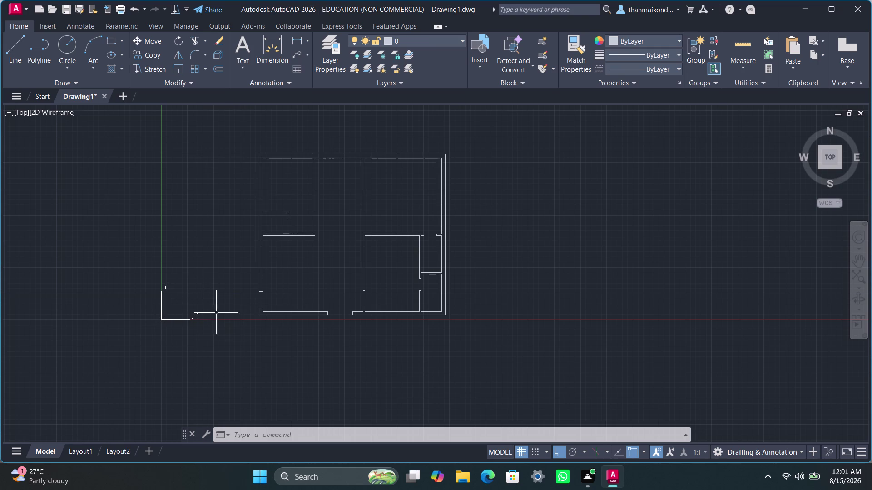
Draw a three-sided, 4'-wide step outline hanging below the left bottom wall.
scroll(up, 3)
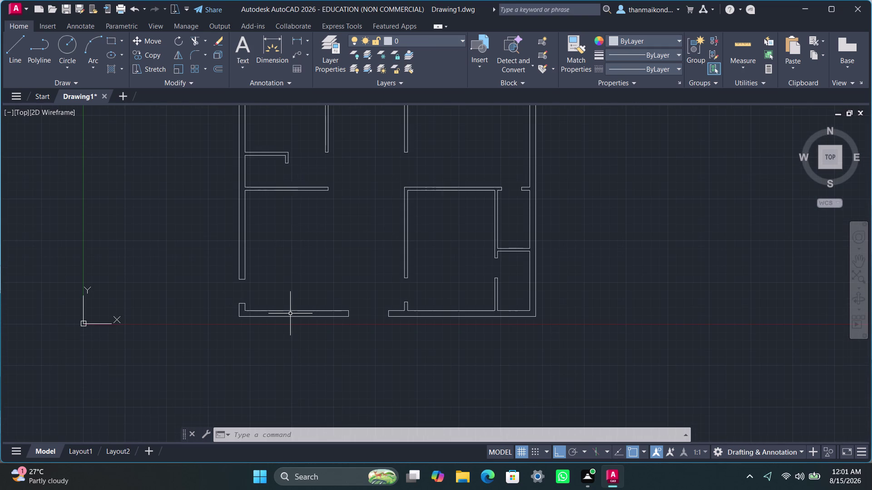
key(l)
key(i)
text(ne)
key(Return)
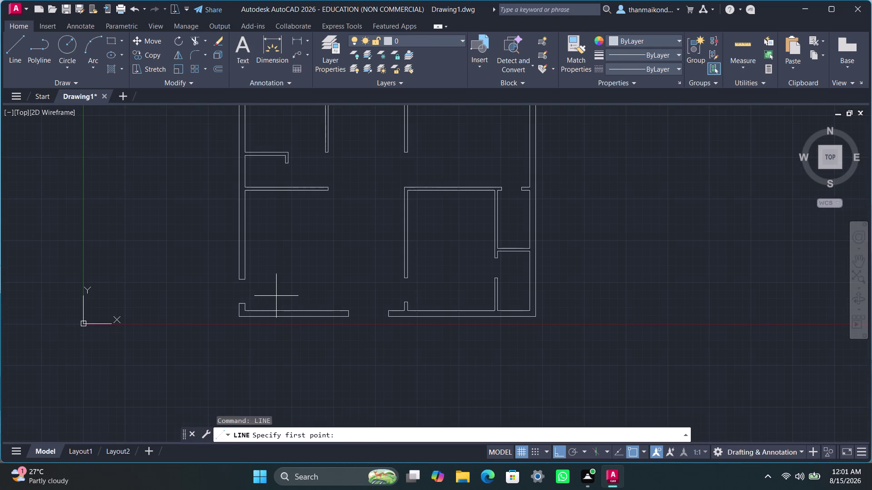
click(283, 298)
click(282, 337)
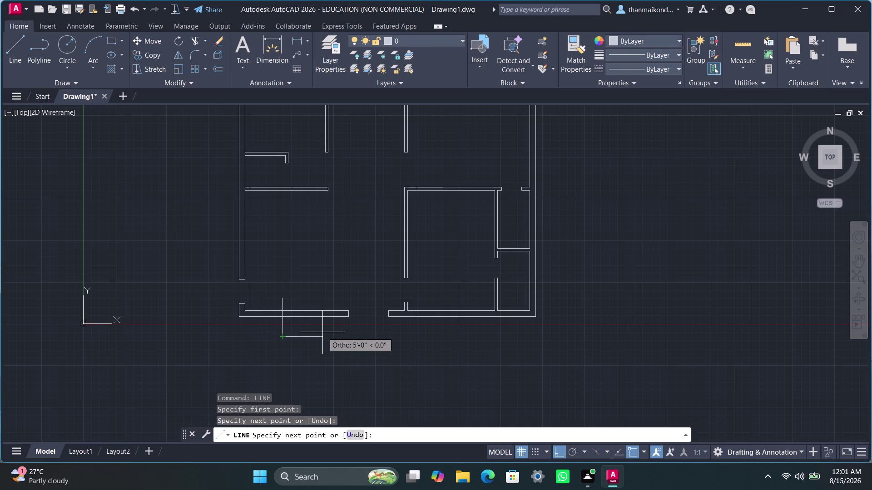
text(4')
key(Return)
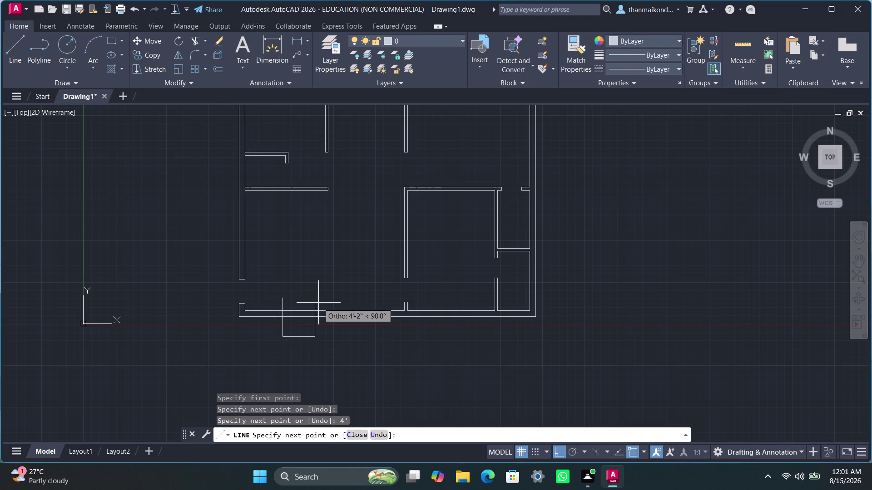
click(317, 297)
key(space)
key(space)
key(space)
key(space)
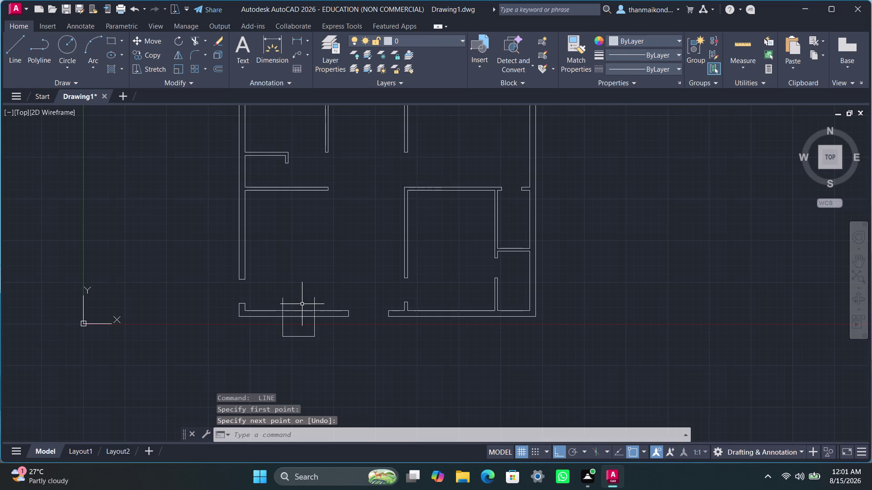
Draw a matching 4'-wide three-sided step outline below the right bottom wall.
scroll(up, 3)
scroll(up, 3)
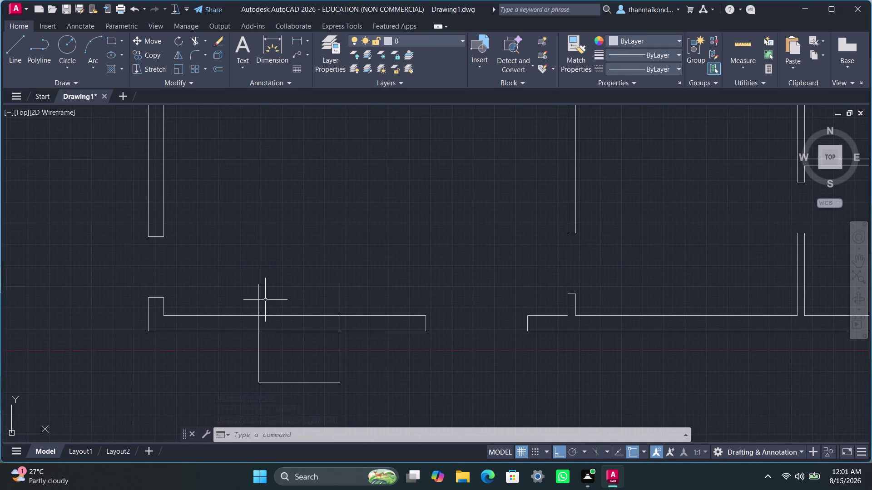
scroll(down, 3)
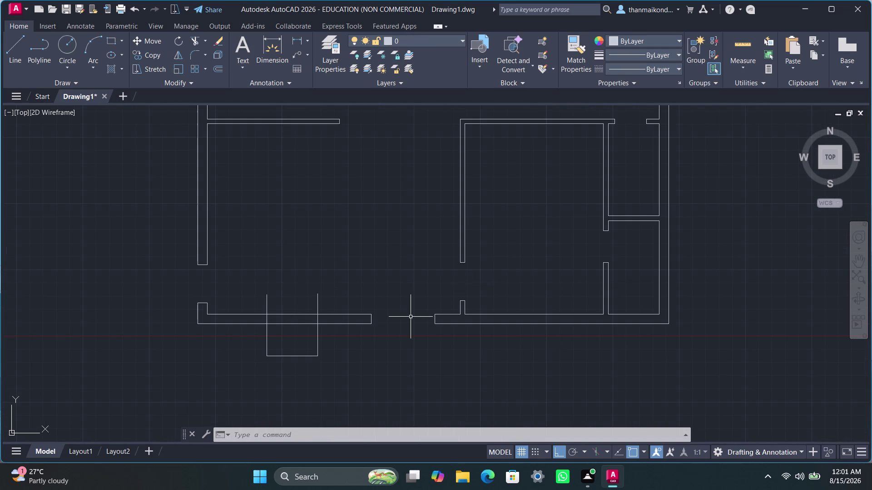
scroll(down, 3)
middle_drag(371, 323, 283, 321)
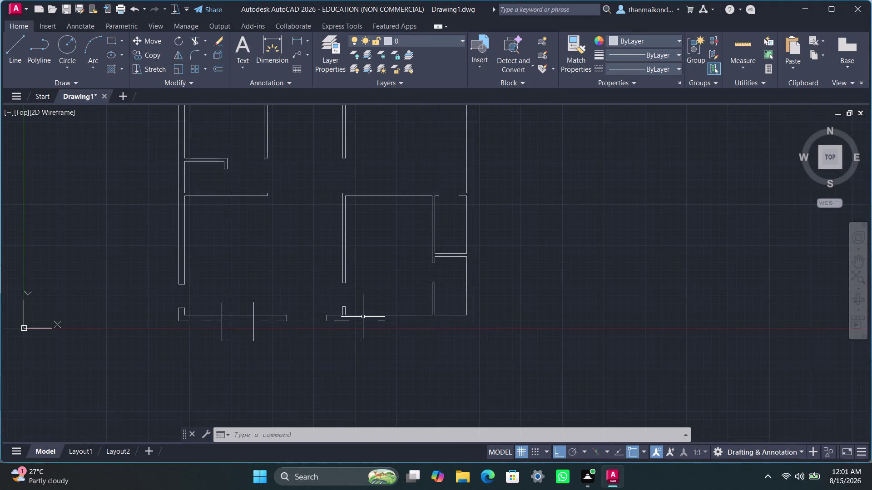
key(l)
key(i)
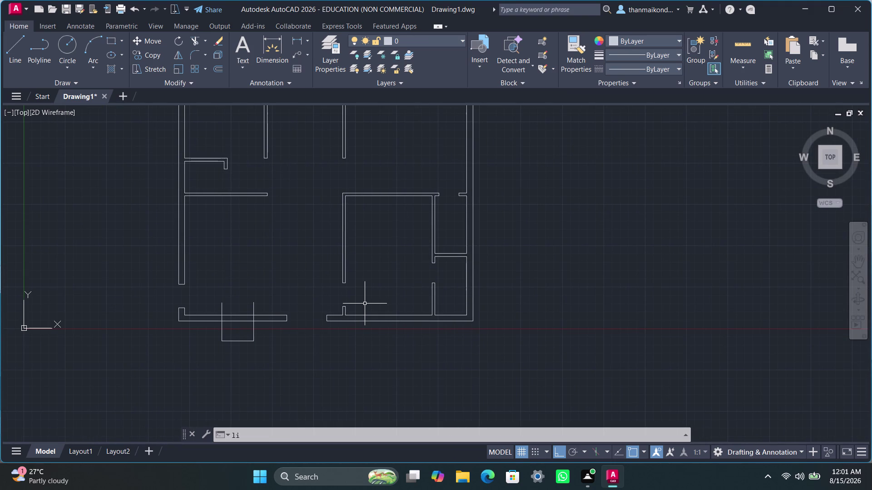
text(ne)
key(Return)
click(365, 304)
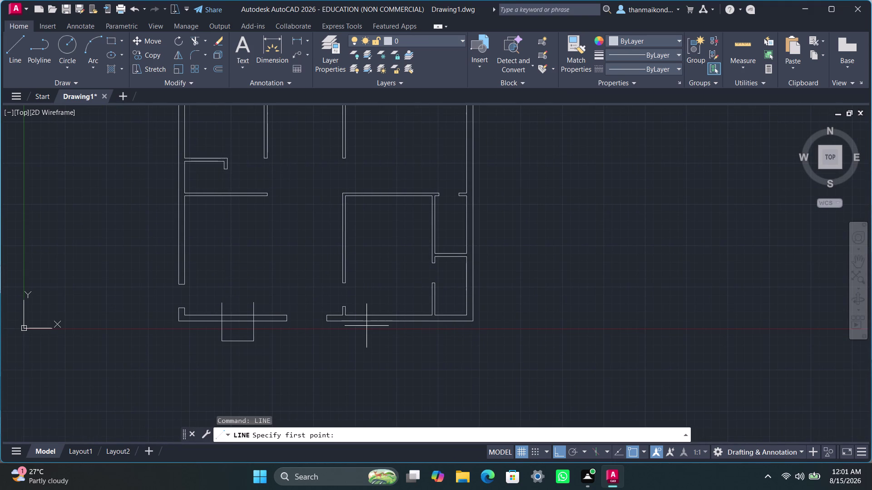
drag(365, 302, 365, 307)
click(366, 335)
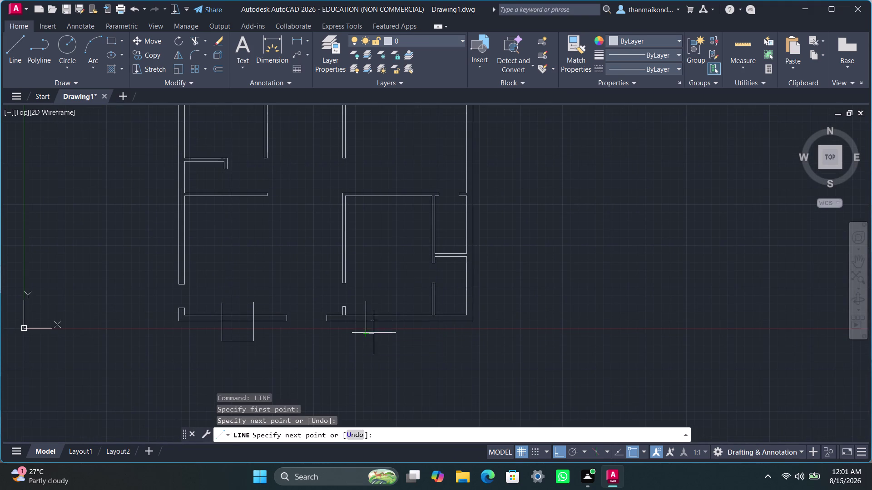
text(4')
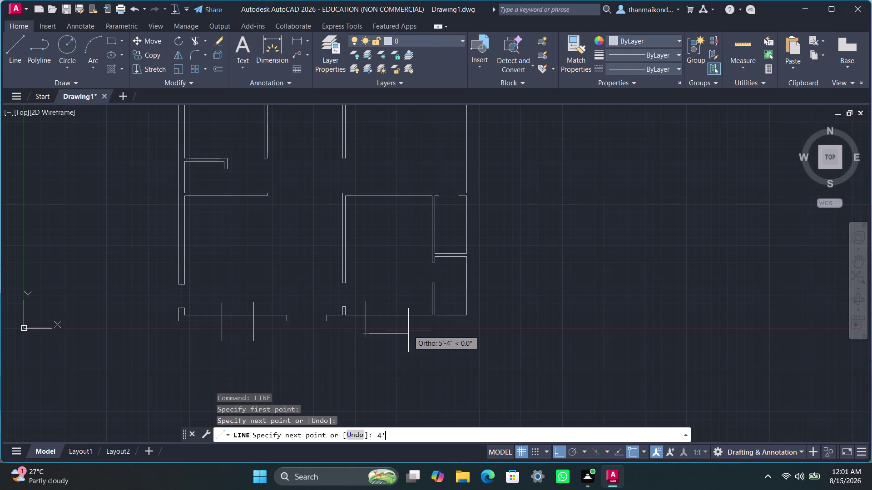
key(Return)
click(400, 306)
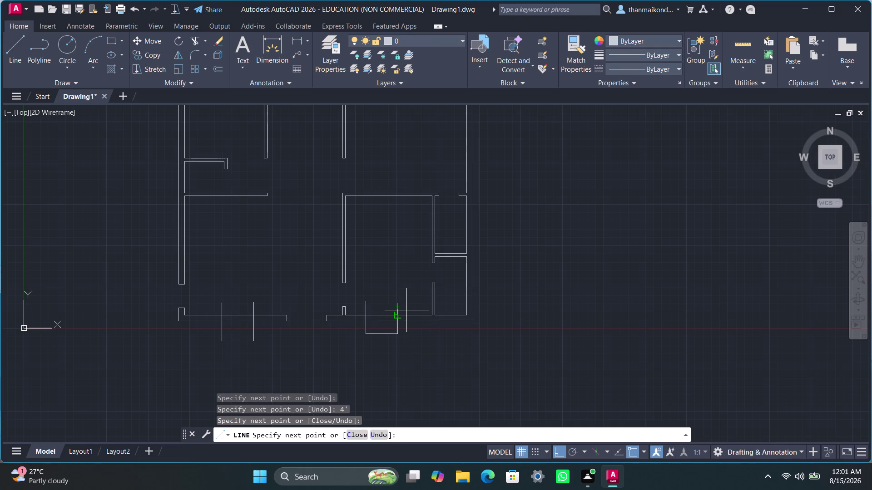
key(Escape)
scroll(down, 3)
middle_drag(412, 356, 343, 366)
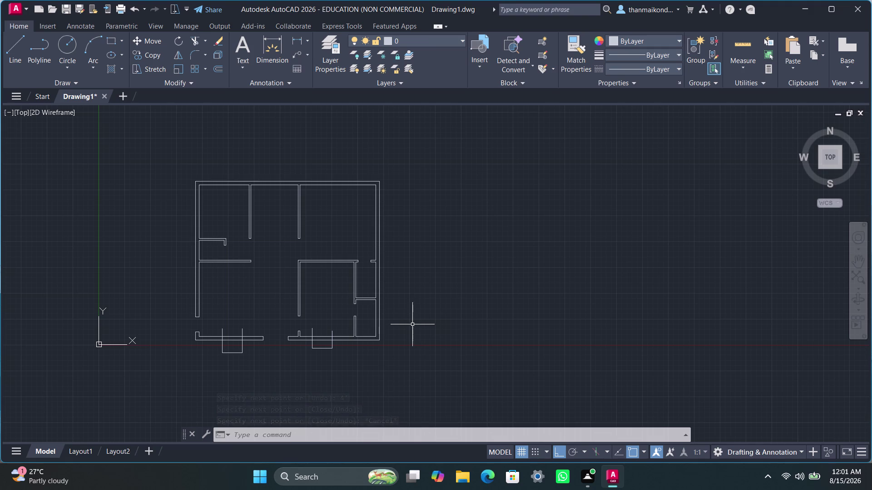
Draw a 3' window outline projecting from the right exterior wall.
scroll(up, 3)
scroll(up, 3)
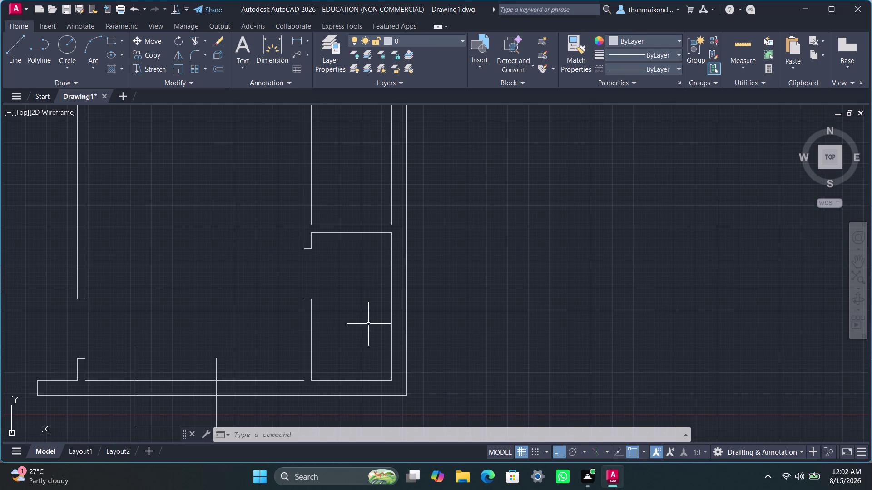
text(li)
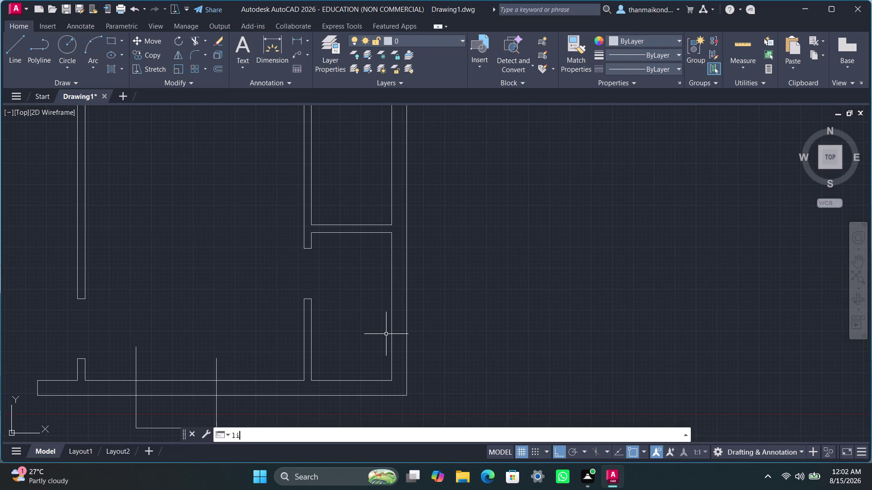
text(ne)
key(Return)
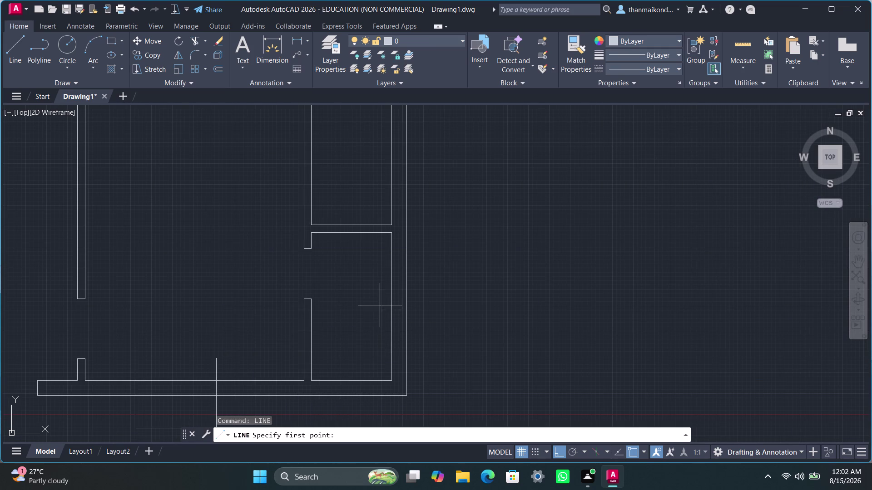
click(385, 321)
click(423, 324)
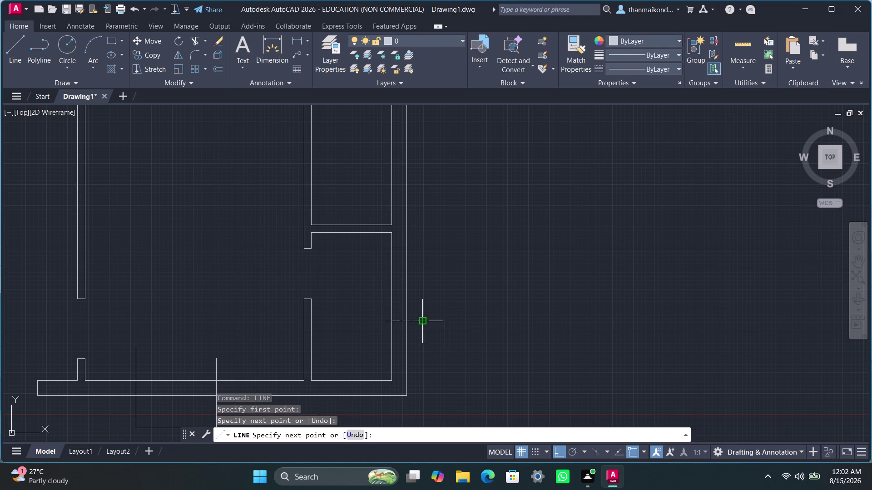
text(3')
key(Return)
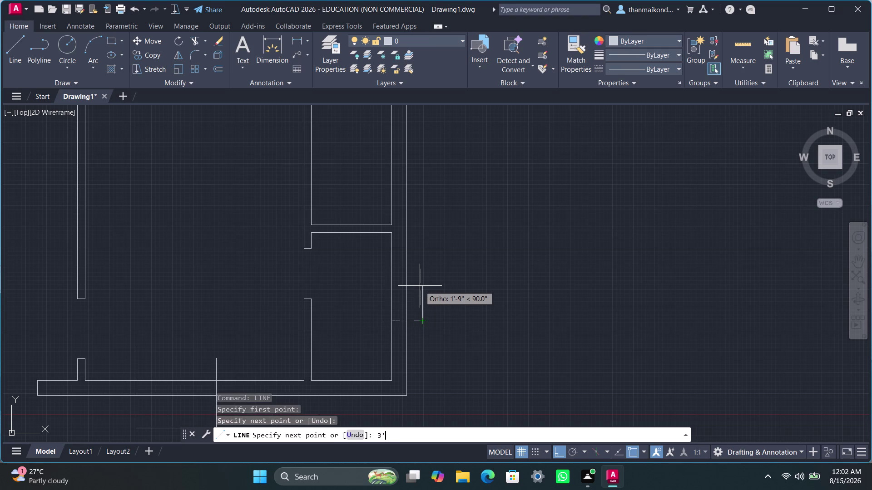
click(379, 275)
key(Escape)
Add a second 3' window outline off the upper right wall.
scroll(down, 3)
middle_drag(411, 260, 417, 274)
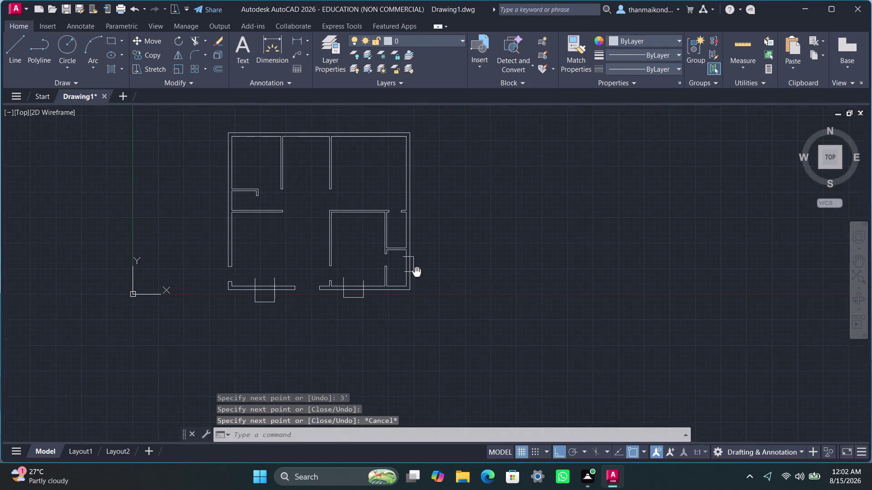
middle_drag(417, 274, 417, 276)
scroll(up, 3)
text(li)
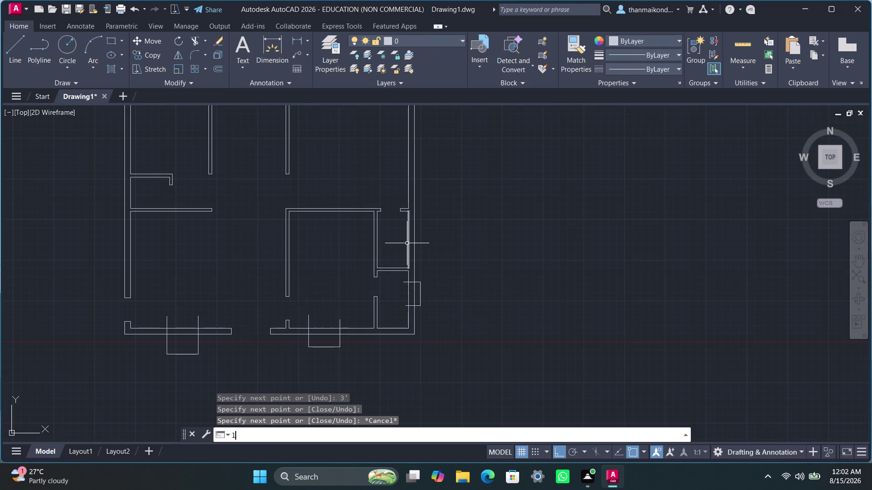
text(ne)
key(Return)
click(403, 250)
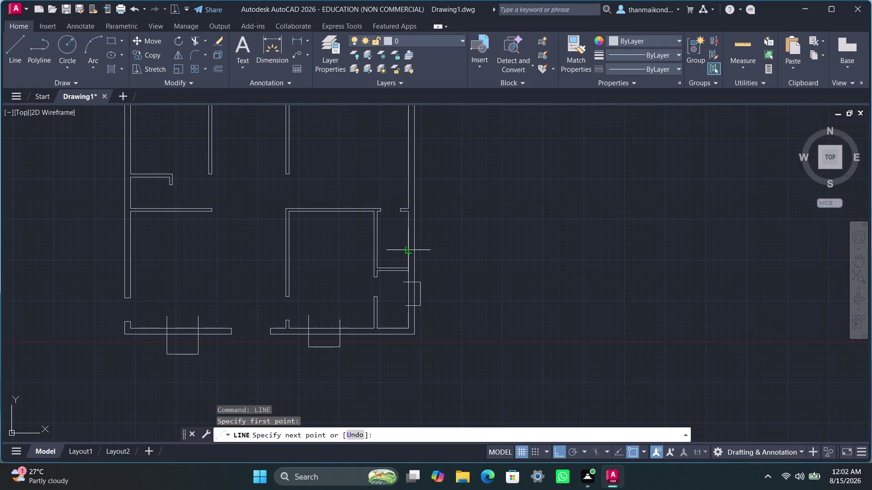
click(429, 251)
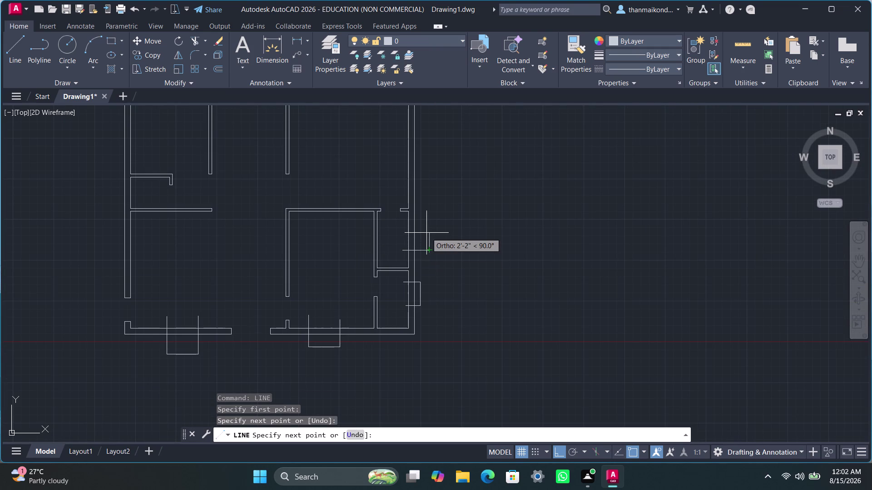
text(3')
key(Return)
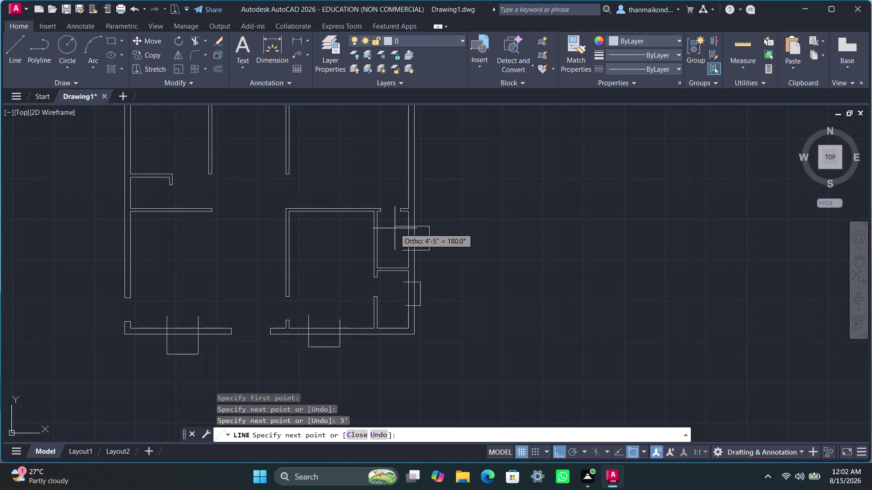
click(394, 229)
key(Escape)
Add a 4' window outline off the outer right wall.
scroll(down, 3)
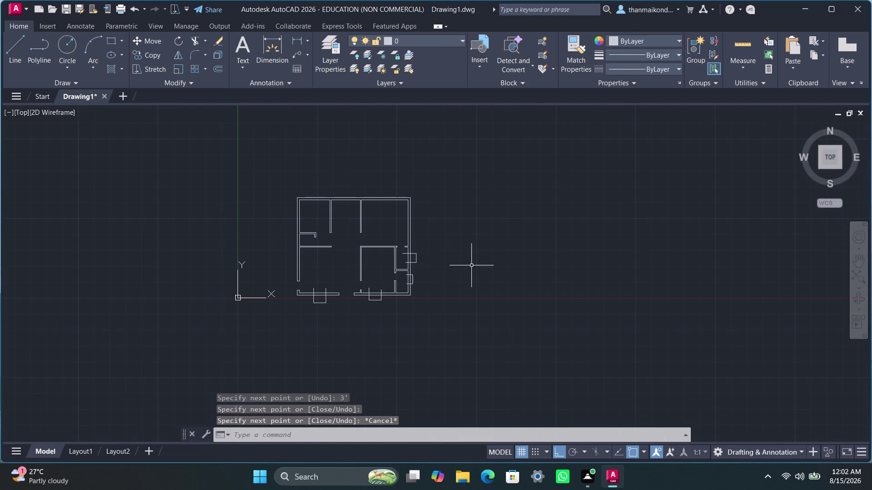
middle_drag(429, 252, 446, 295)
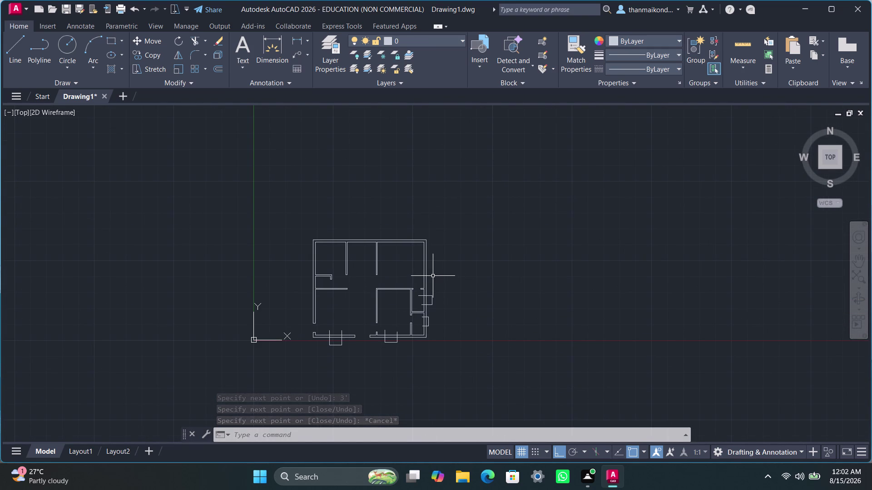
scroll(up, 3)
scroll(up, 3)
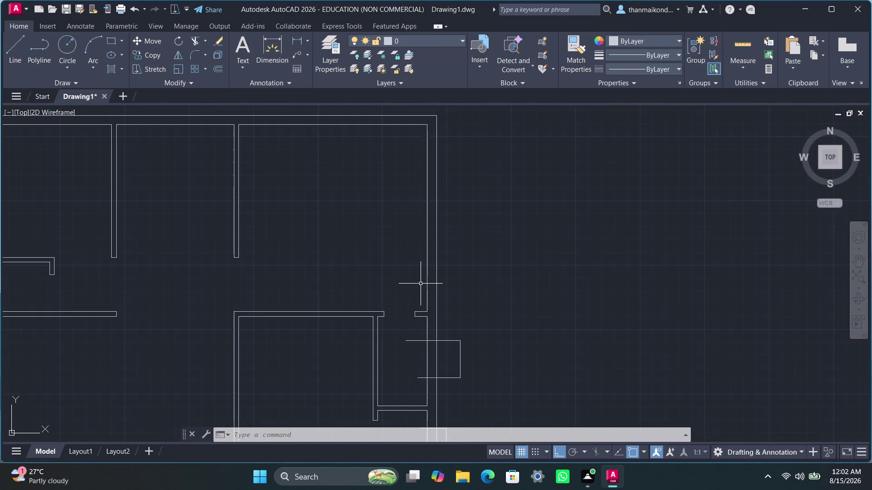
text(li)
text(ne)
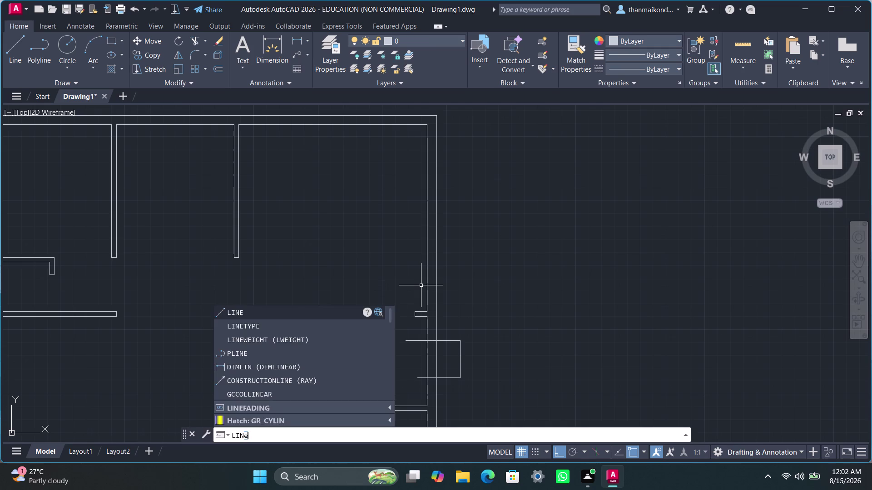
key(Return)
click(411, 277)
click(458, 279)
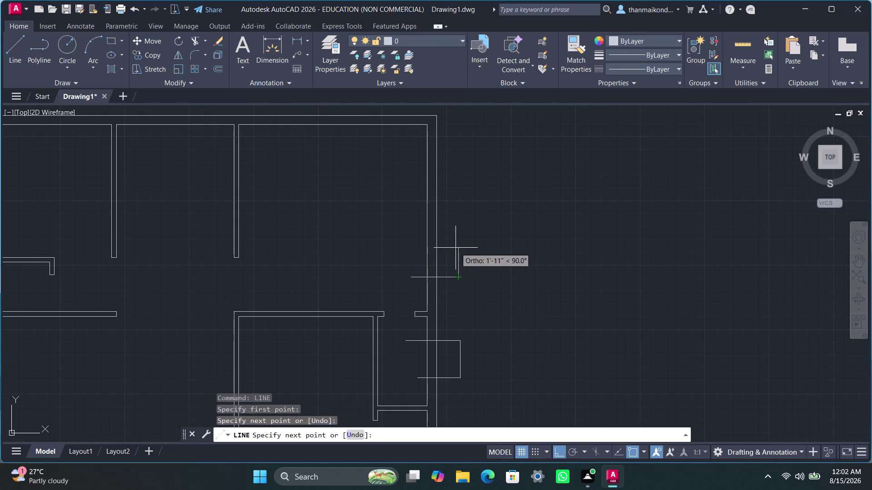
text(4')
key(Return)
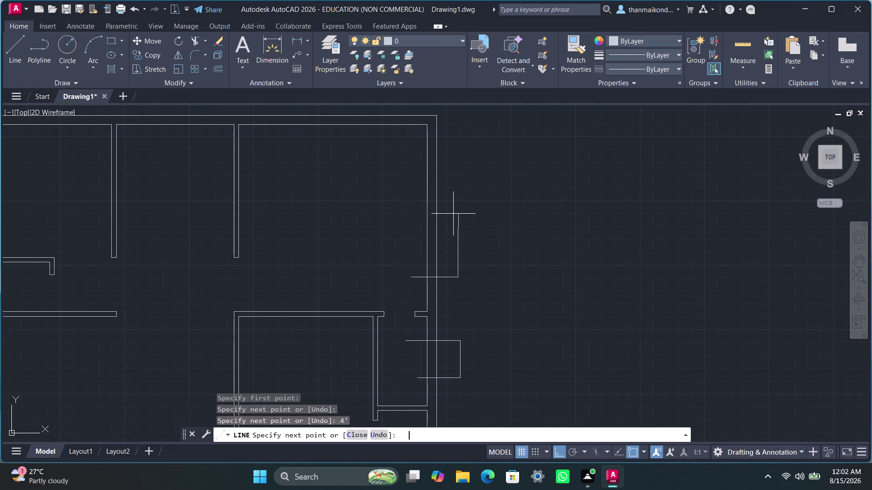
click(388, 222)
key(Escape)
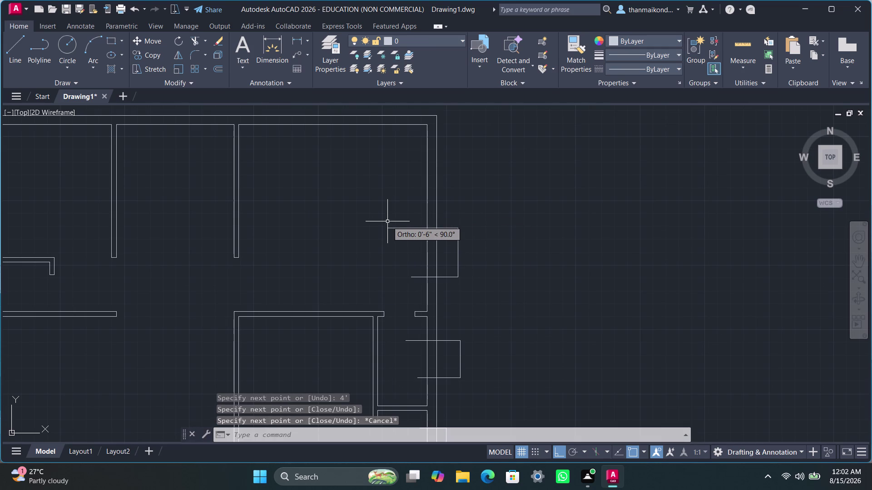
scroll(down, 3)
Draw a 4' window marker outline across the top wall.
key(space)
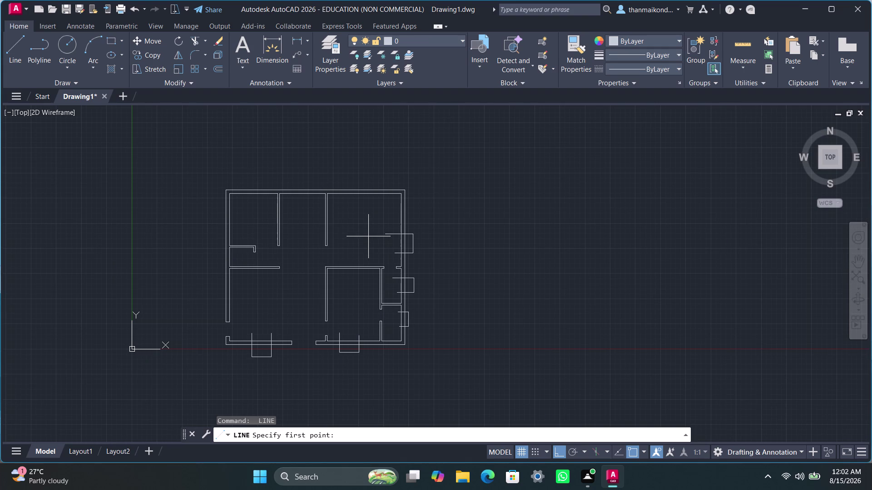
scroll(down, 3)
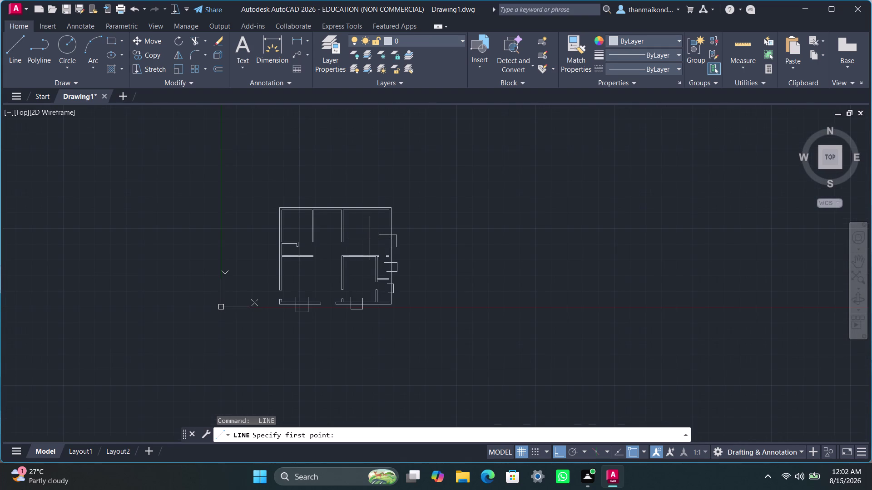
scroll(up, 3)
middle_drag(352, 211, 367, 217)
text(l)
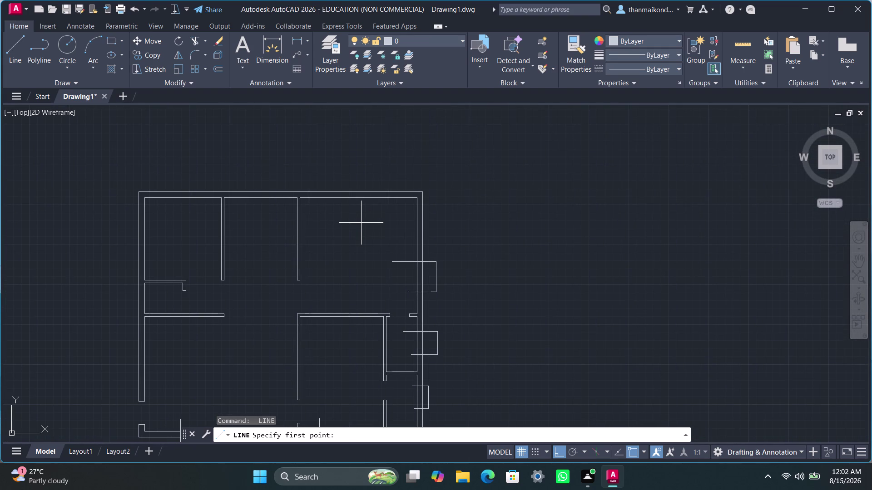
text(ine)
key(Return)
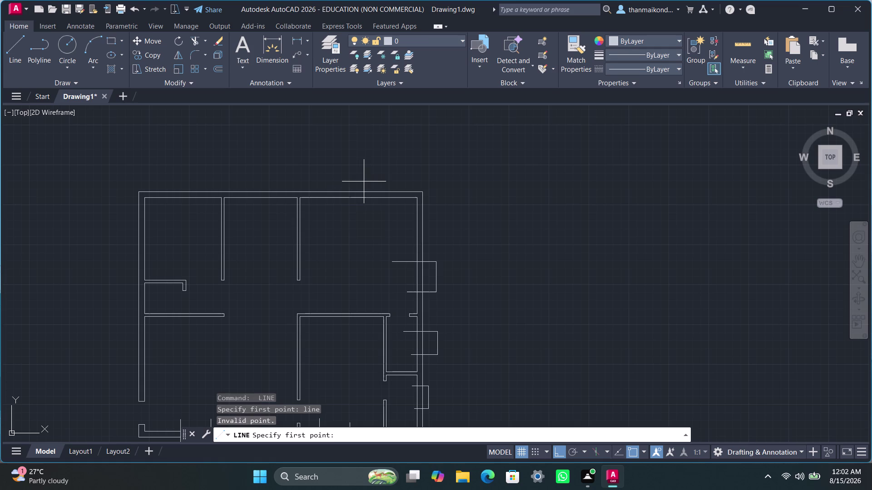
click(364, 181)
click(364, 204)
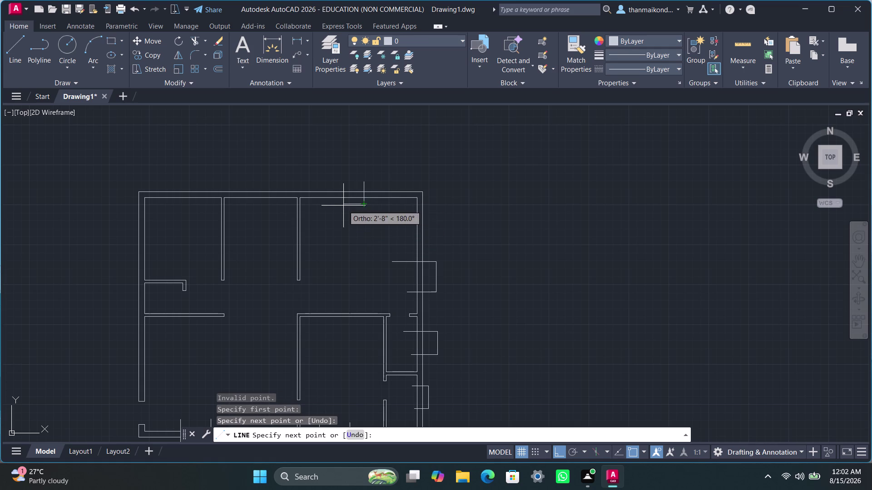
text(4'')
key(BackSpace)
key(Return)
click(325, 183)
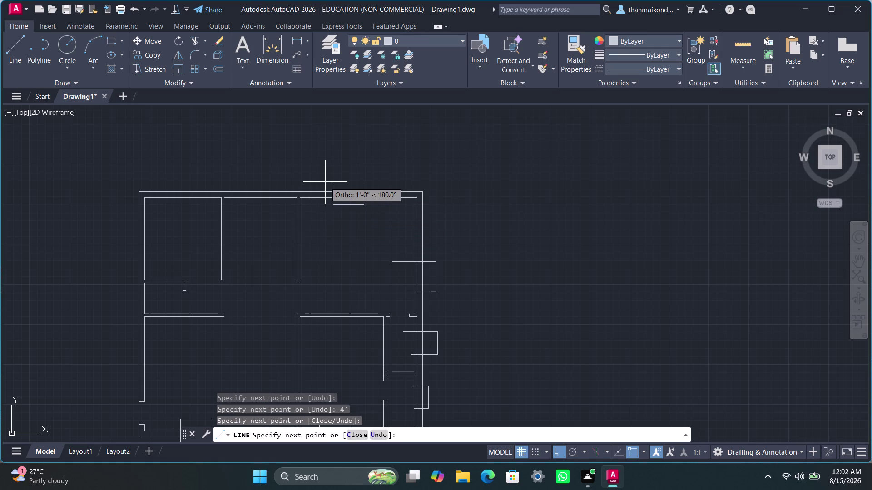
key(Escape)
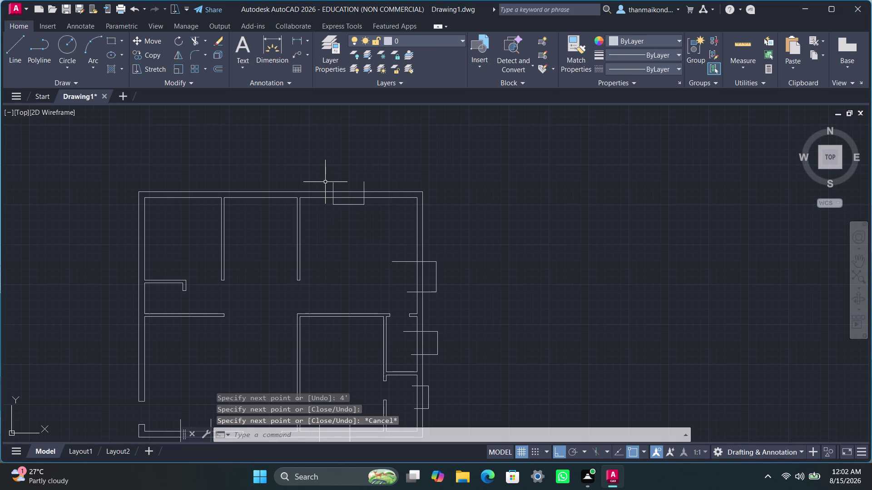
Draw a second 4' window marker outline farther left on the top wall.
key(l)
key(i)
text(ne)
key(Return)
click(277, 183)
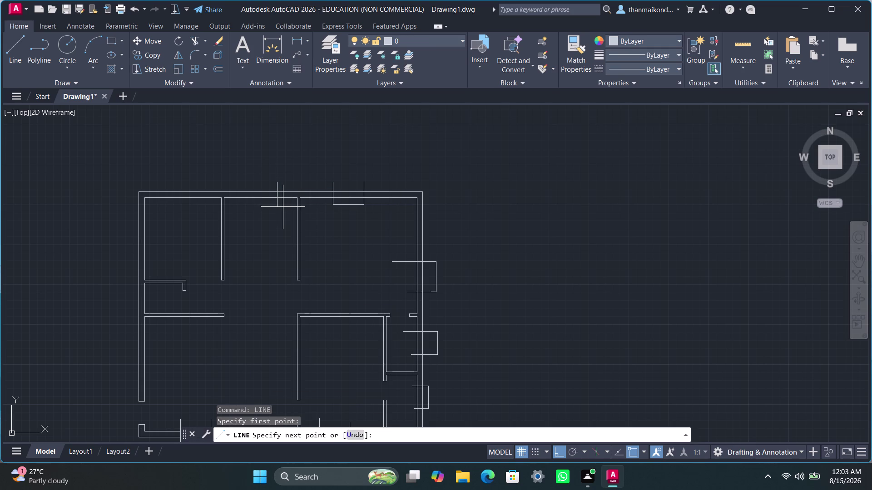
click(282, 207)
key(4)
key(apostrophe)
key(Return)
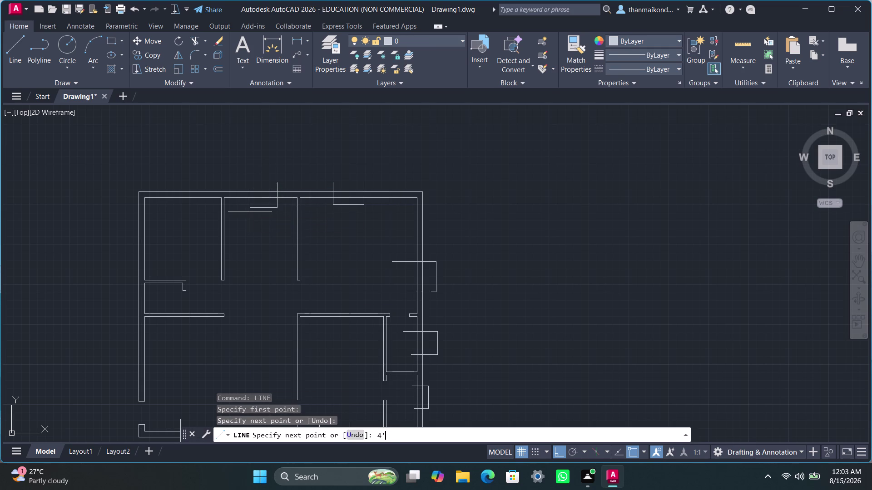
click(247, 184)
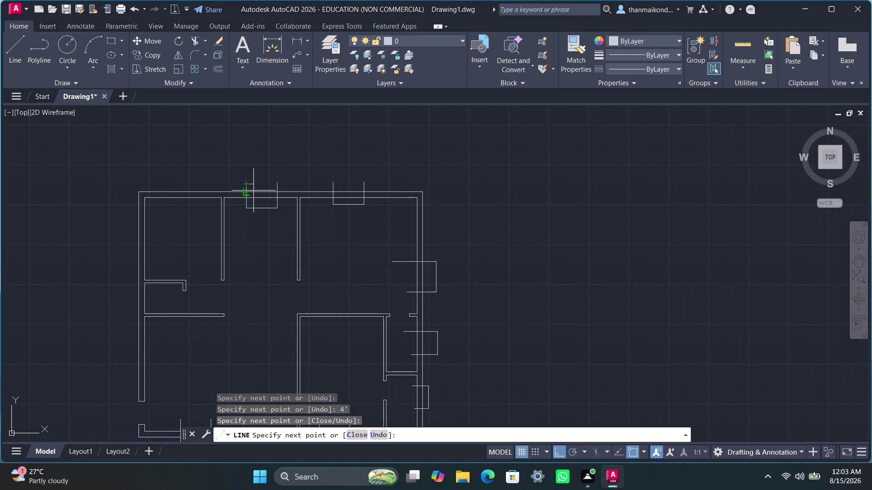
key(Escape)
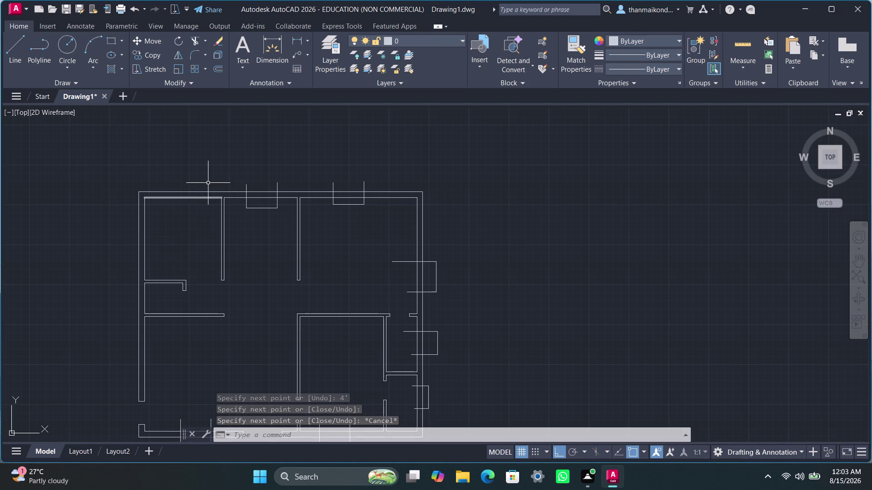
Draw a 3' window marker outline on the top-left wall.
key(l)
key(i)
text(ne)
key(Return)
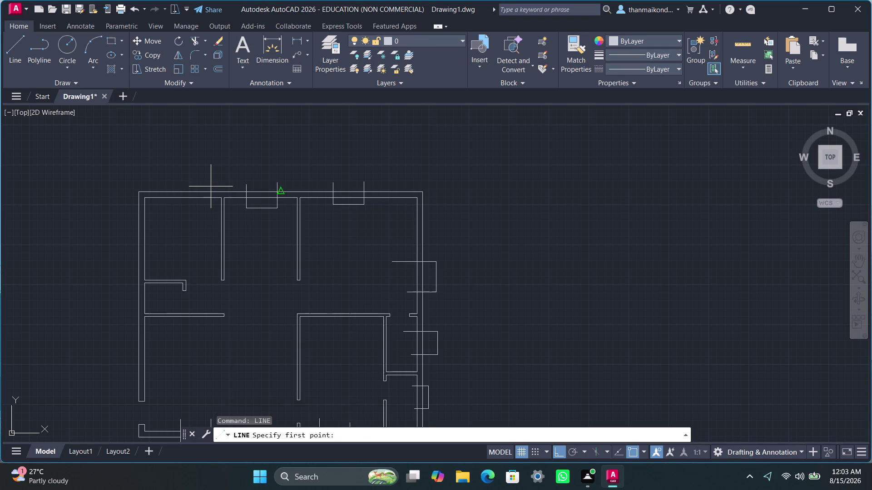
click(198, 179)
click(197, 211)
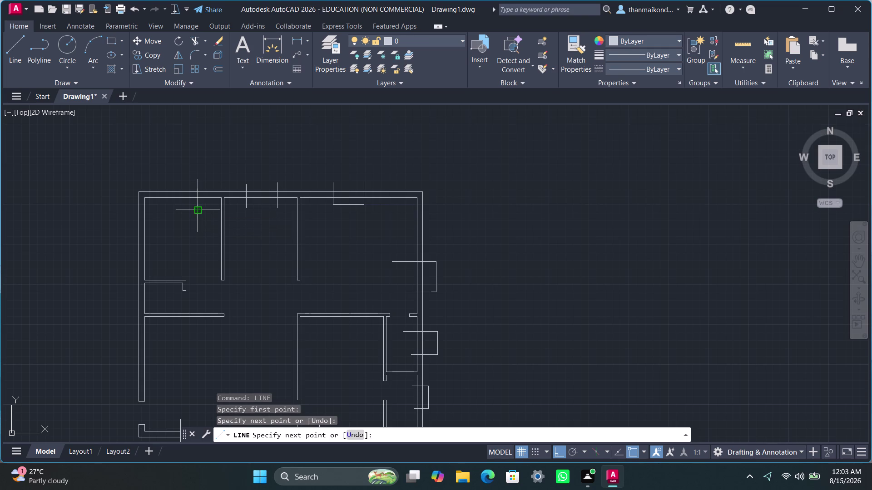
text(3')
key(Return)
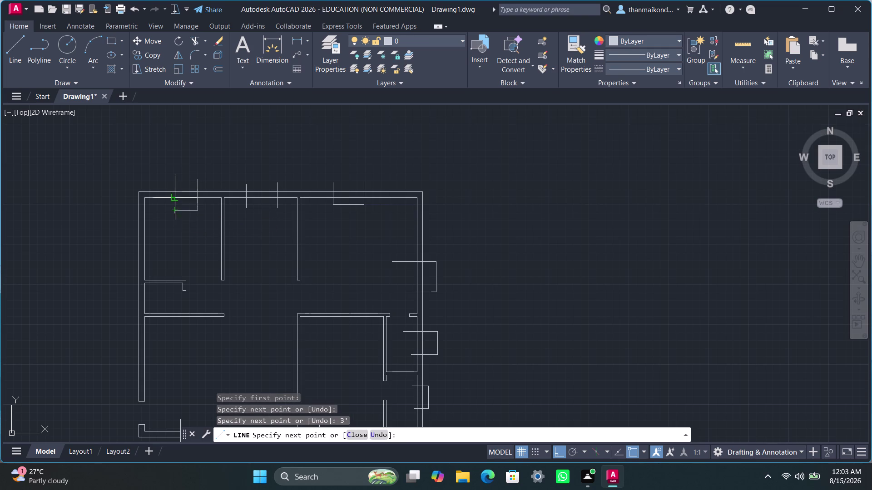
click(174, 180)
key(Escape)
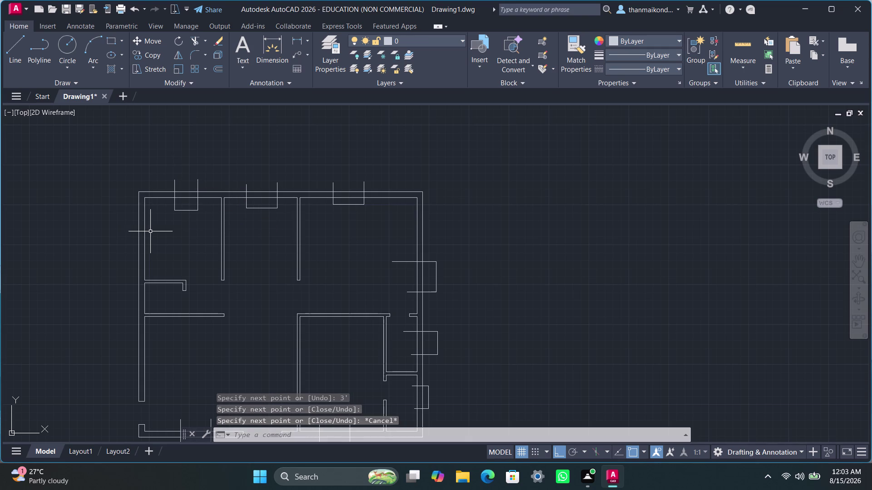
Draw a 3' window marker outline on the left exterior wall.
text(line)
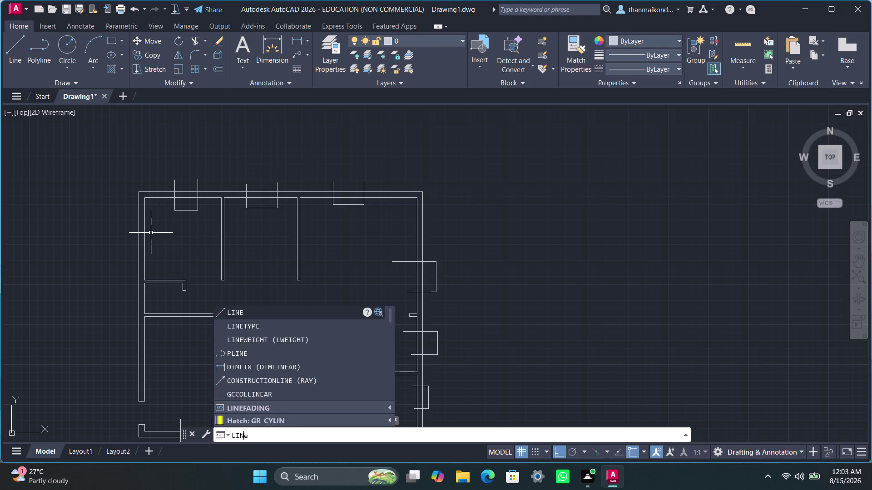
key(Return)
click(127, 236)
click(160, 239)
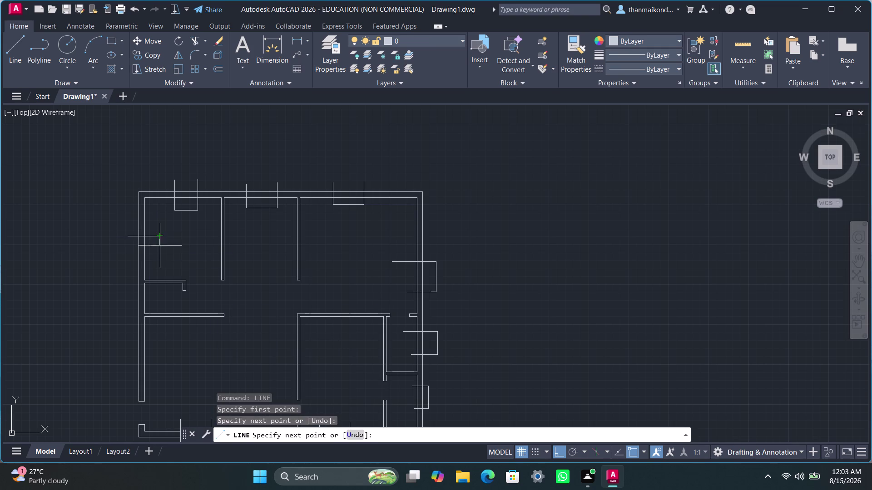
text(3')
key(Return)
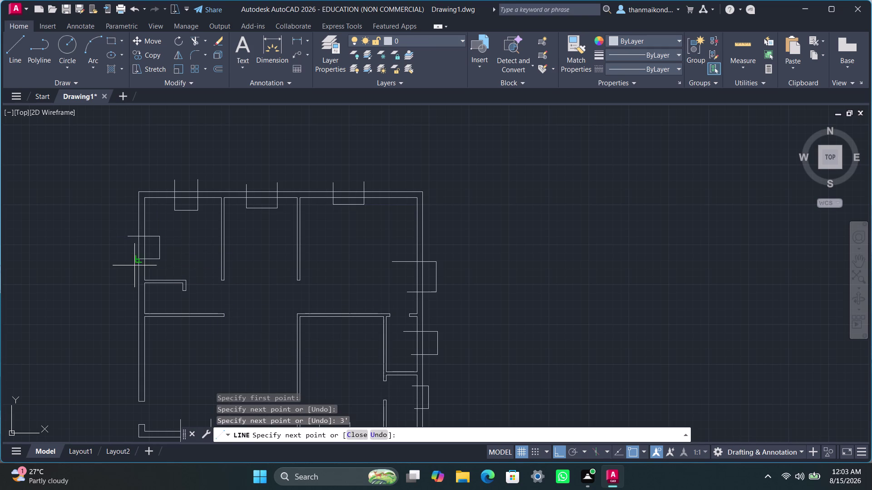
click(128, 266)
key(Escape)
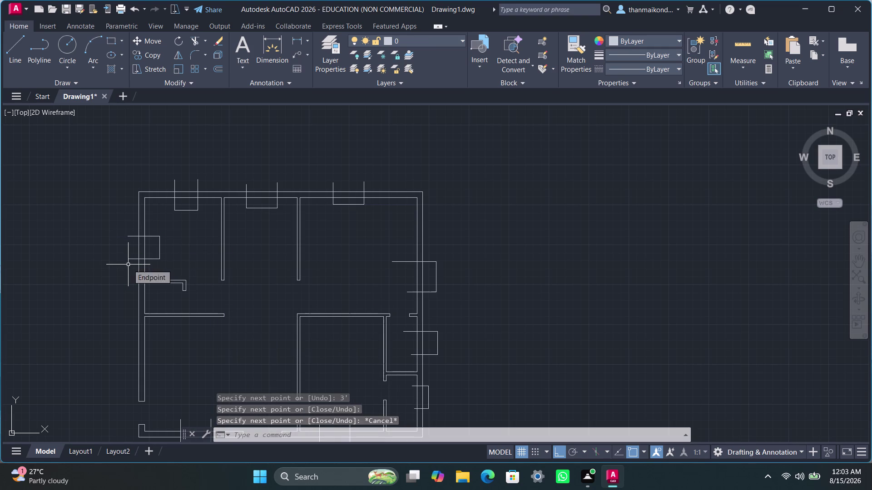
Start a 3' window marker lower on the left wall.
scroll(up, 3)
text(l)
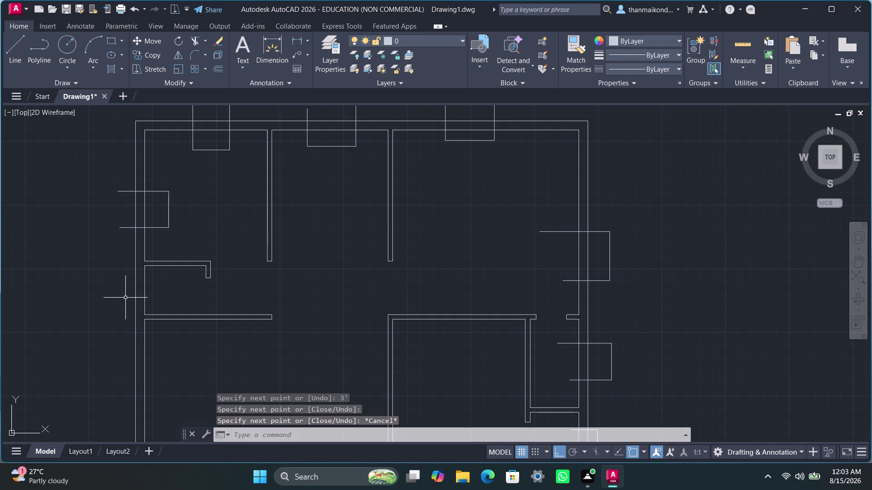
text(ine)
key(Return)
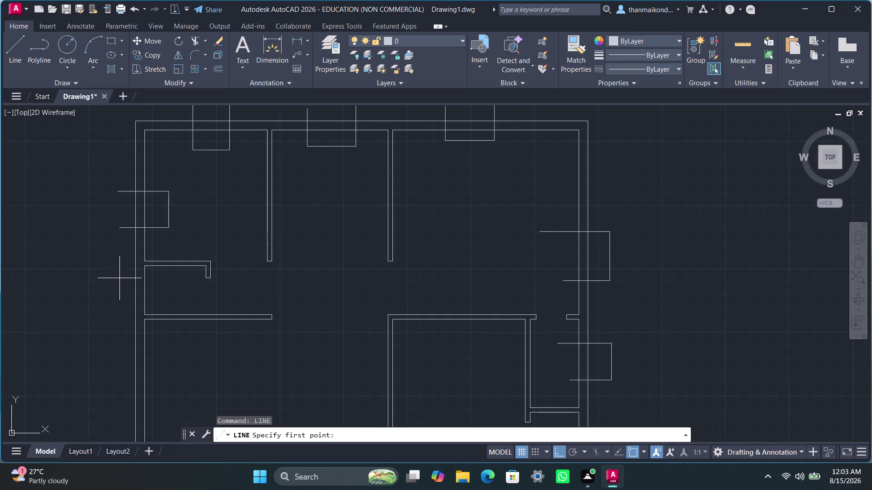
click(120, 278)
click(156, 275)
key(3)
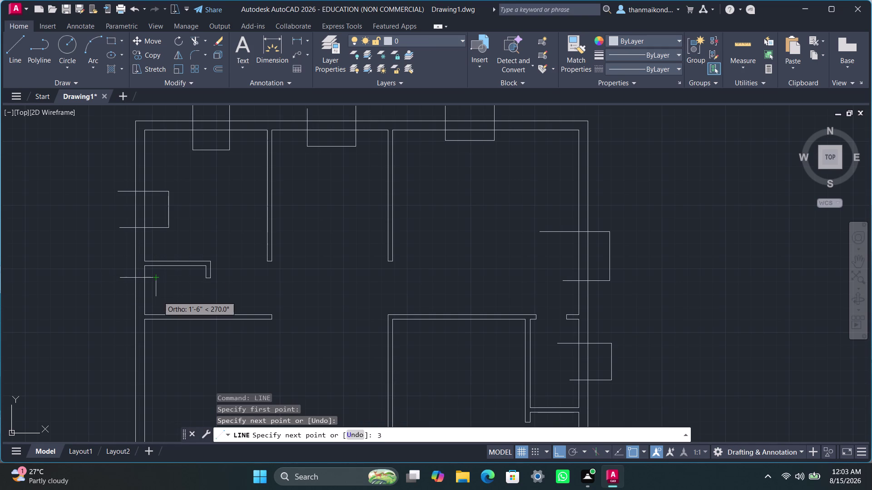
key(apostrophe)
key(Return)
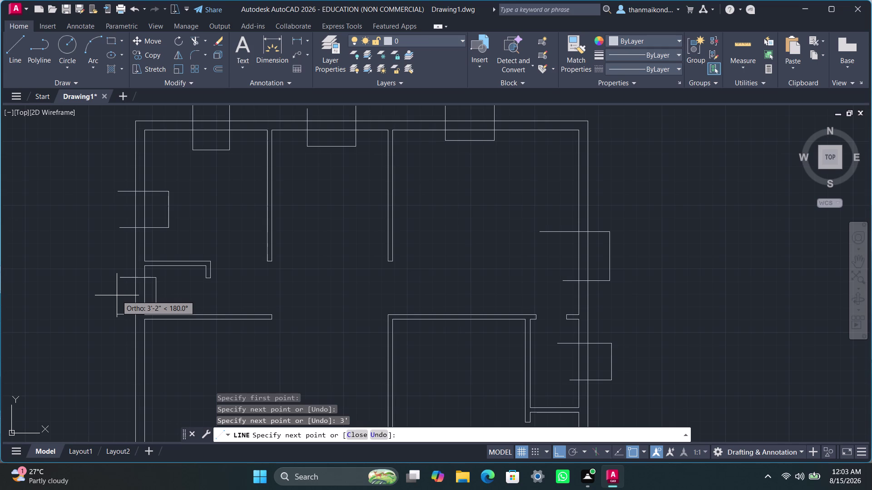
Undo the misplaced segments and redraw the lower left-wall 3' window outline.
key(ctrl+z)
key(ctrl+z)
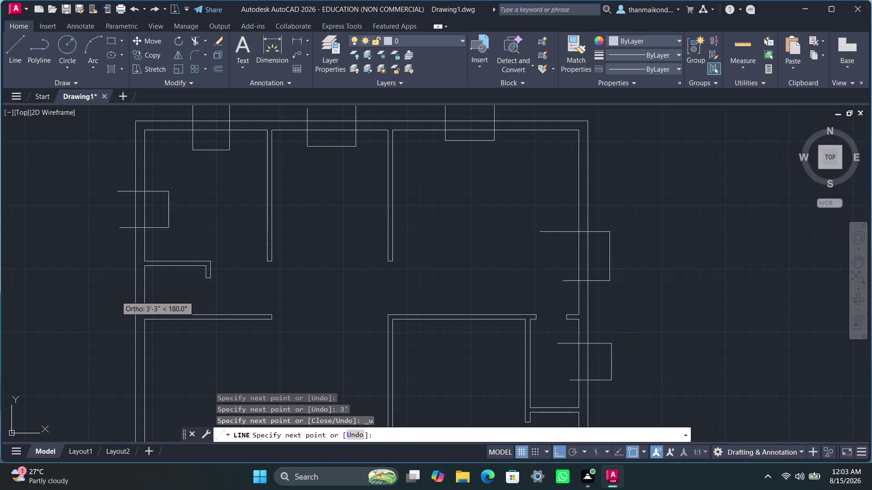
click(123, 270)
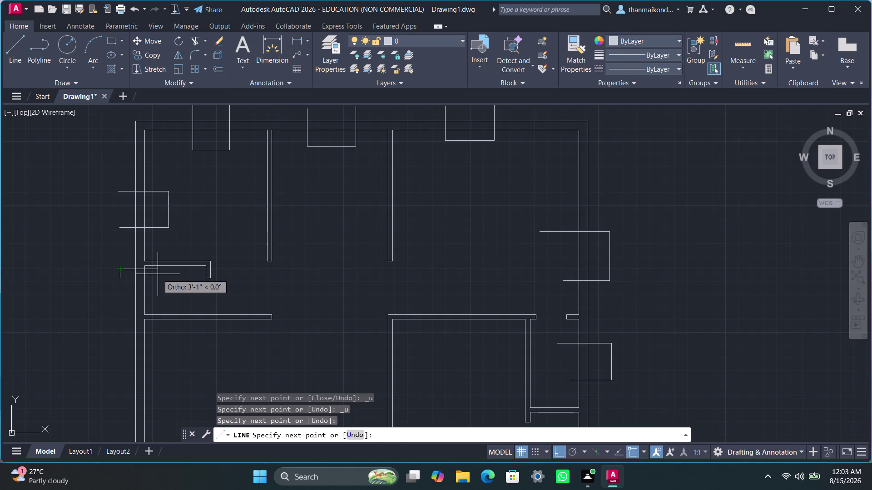
click(157, 275)
text(3)
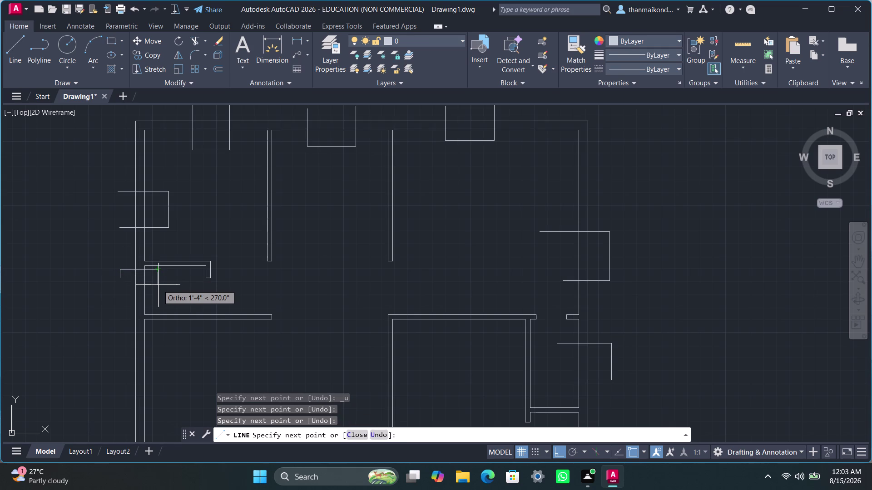
text(')
key(Return)
click(112, 292)
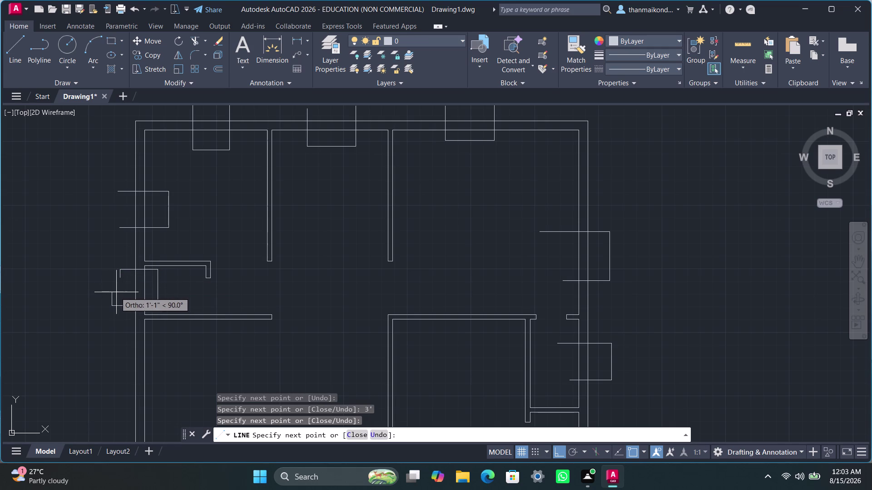
key(grave)
key(Escape)
key(Escape)
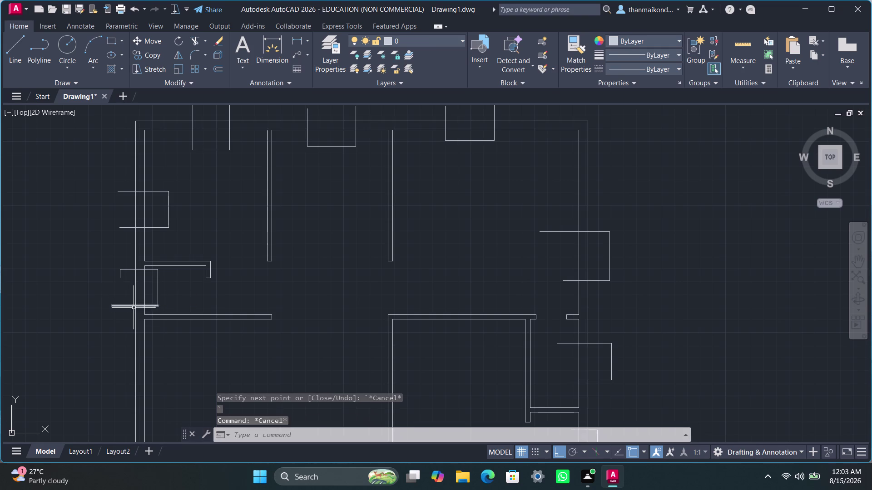
Add a 4' opening marker line at the bottom of the left wall.
scroll(down, 3)
middle_drag(145, 333, 146, 287)
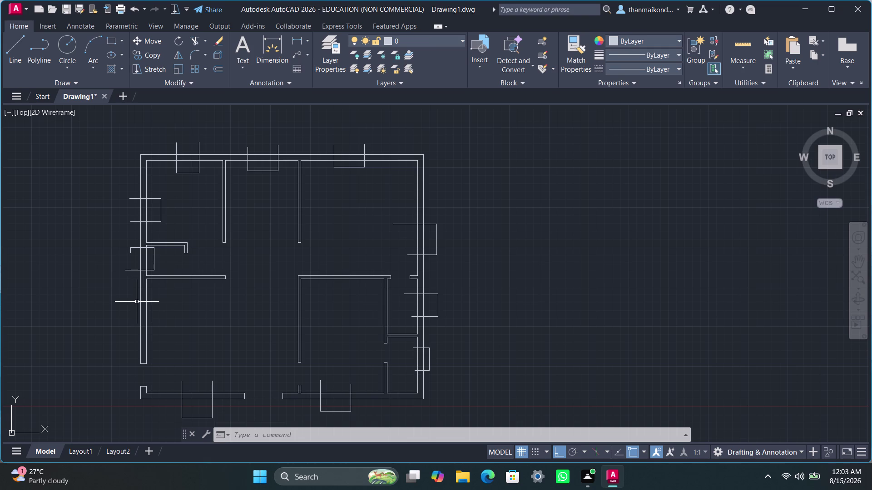
text(line)
key(Return)
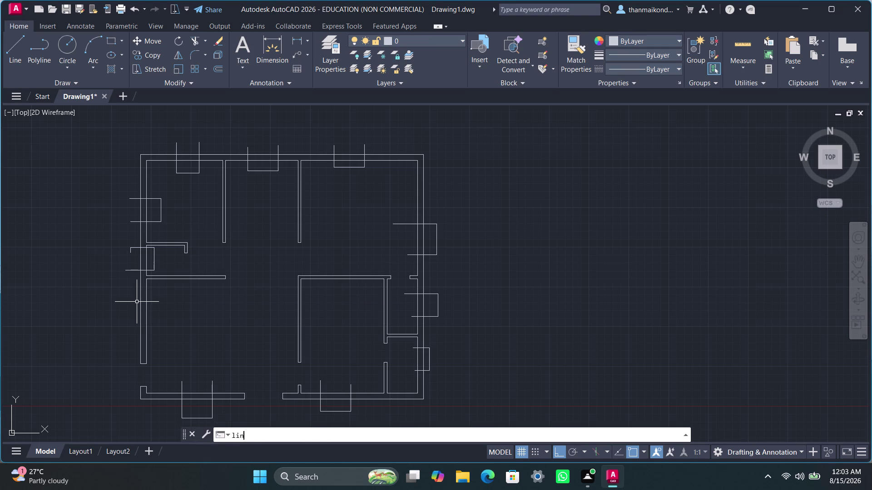
click(129, 295)
click(161, 300)
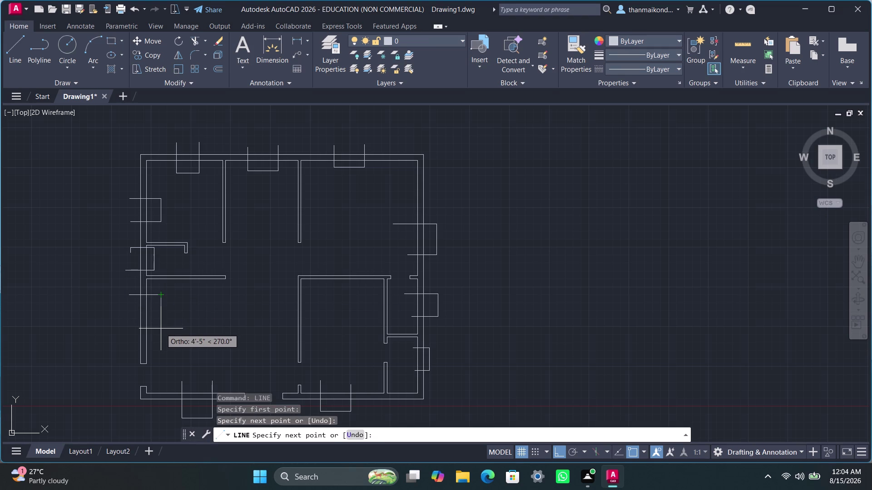
text(4')
key(Return)
click(133, 332)
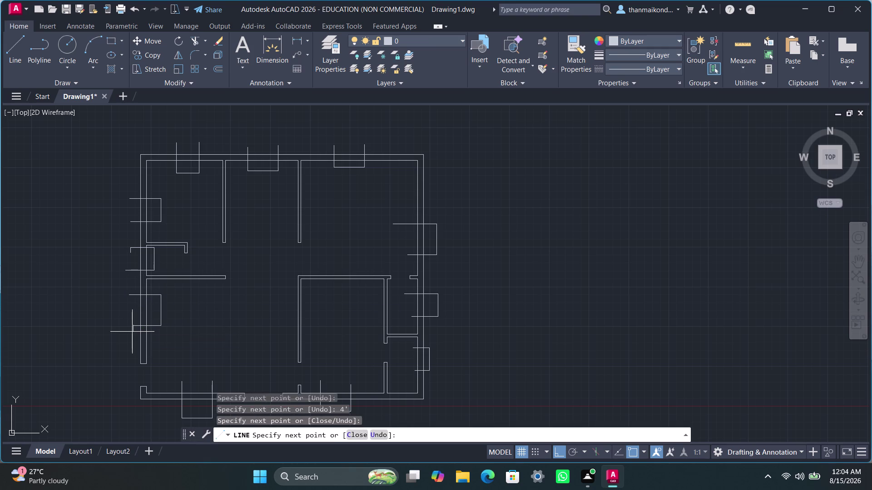
key(Escape)
key(Escape)
key(Escape)
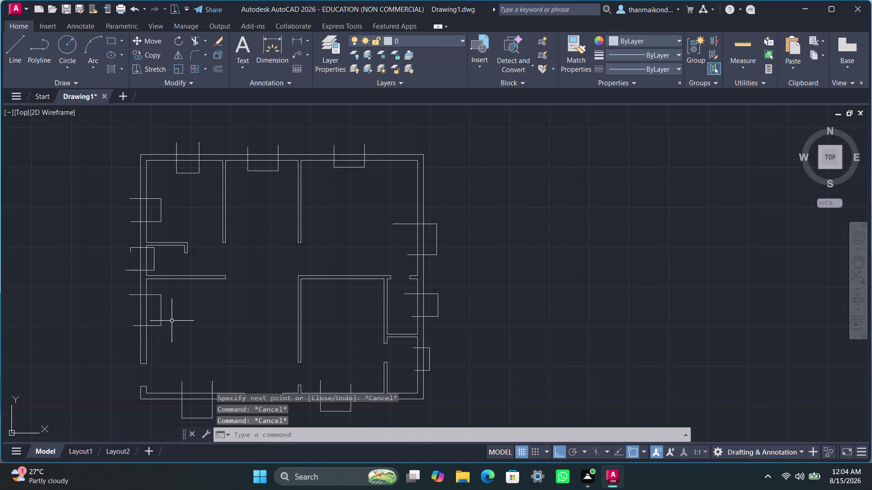
Start the TRIM command.
text(tr)
key(i)
key(m)
key(Return)
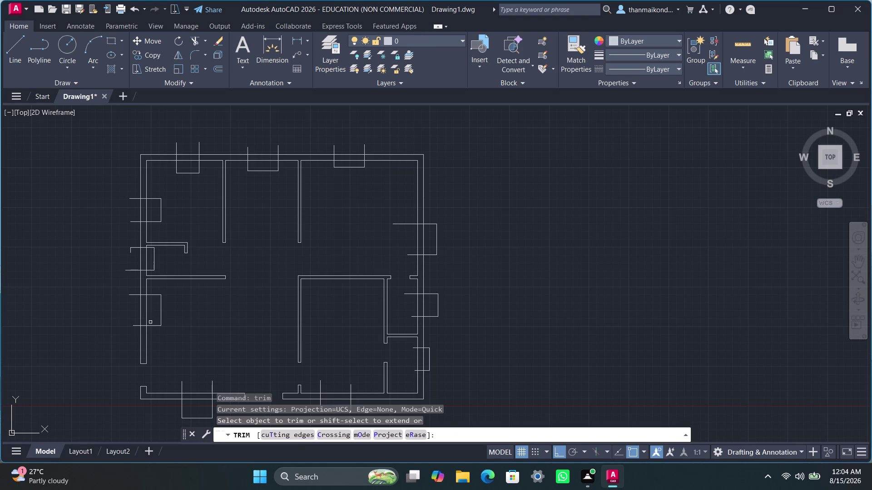
Trim the wall and marker lines at the left-wall window openings.
drag(152, 294, 158, 339)
drag(159, 314, 169, 320)
scroll(up, 3)
drag(136, 283, 134, 299)
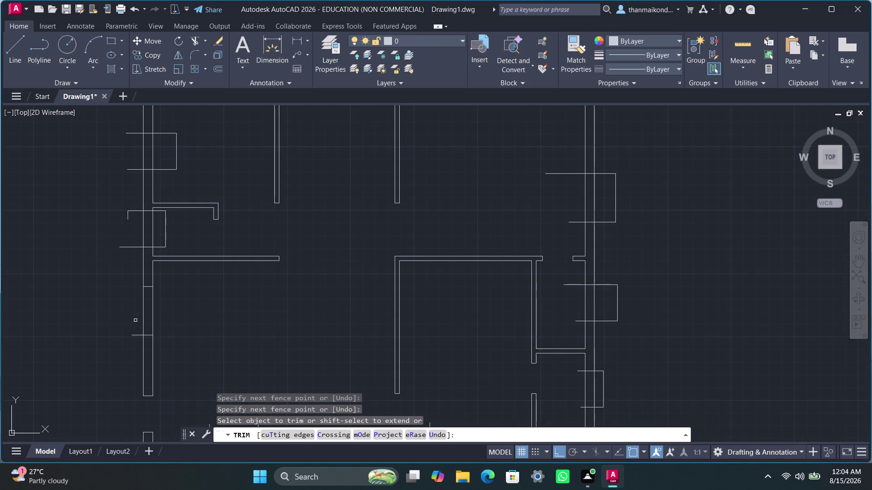
drag(136, 329, 137, 335)
click(135, 364)
drag(129, 236, 131, 263)
drag(140, 207, 128, 224)
drag(159, 217, 182, 238)
scroll(up, 3)
drag(148, 207, 149, 215)
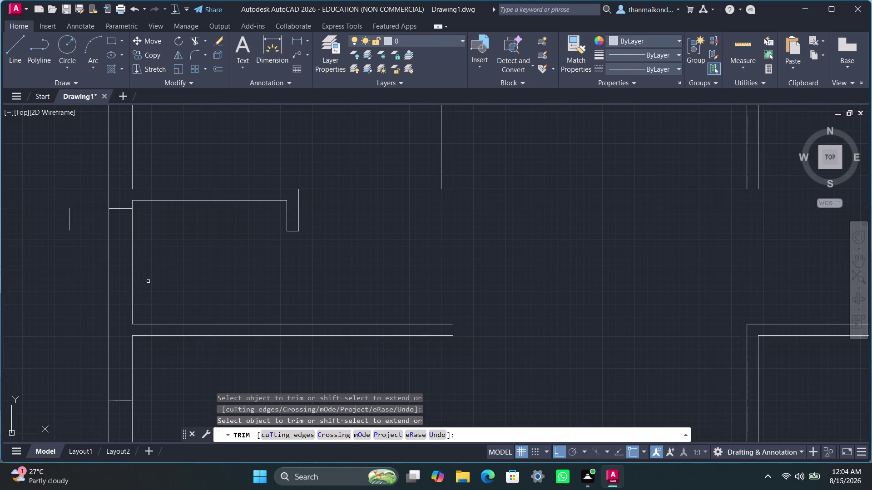
drag(148, 302, 153, 315)
drag(88, 217, 24, 253)
scroll(down, 3)
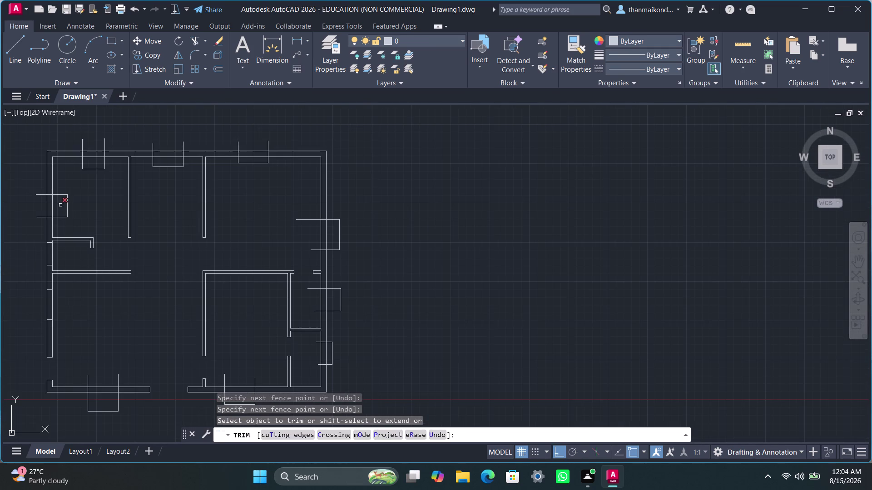
scroll(up, 3)
Trim the wall and marker lines at the upper-left window opening.
middle_drag(117, 241, 223, 239)
scroll(up, 3)
drag(122, 201, 113, 235)
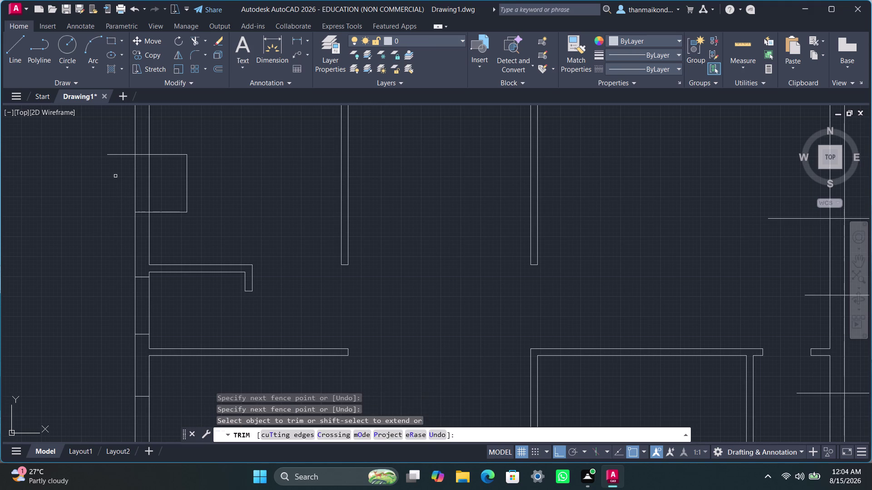
drag(118, 145, 118, 168)
drag(160, 149, 171, 186)
drag(167, 211, 174, 240)
drag(179, 188, 194, 190)
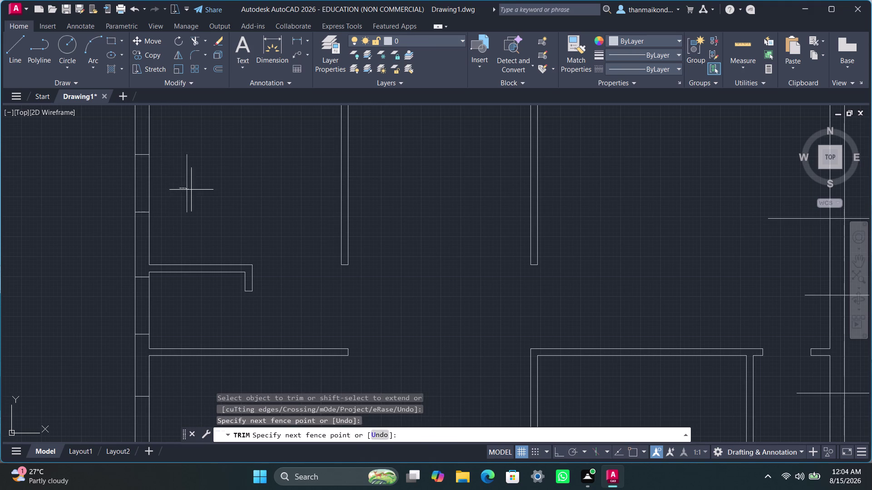
drag(194, 191, 203, 191)
scroll(down, 3)
Cut the first top-wall window openings, removing their marker lines.
middle_drag(217, 191, 226, 232)
scroll(up, 3)
drag(218, 216, 231, 220)
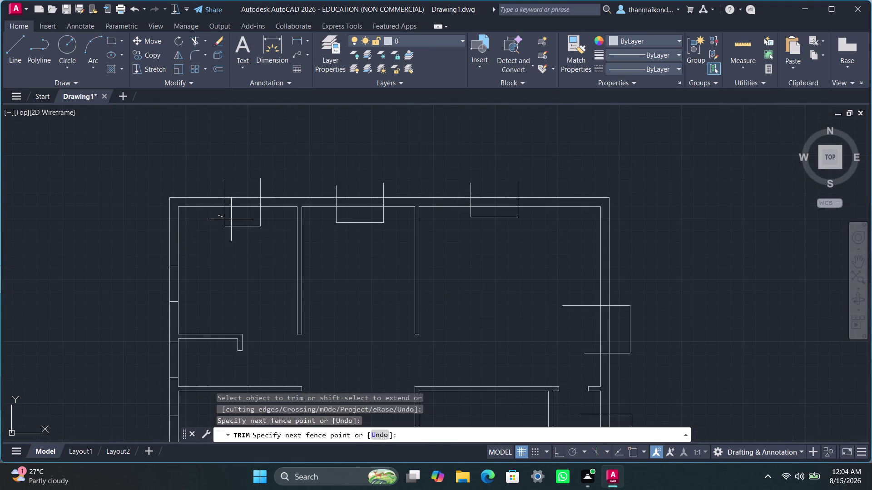
drag(231, 220, 244, 221)
drag(244, 222, 245, 245)
drag(256, 214, 269, 225)
drag(256, 191, 274, 190)
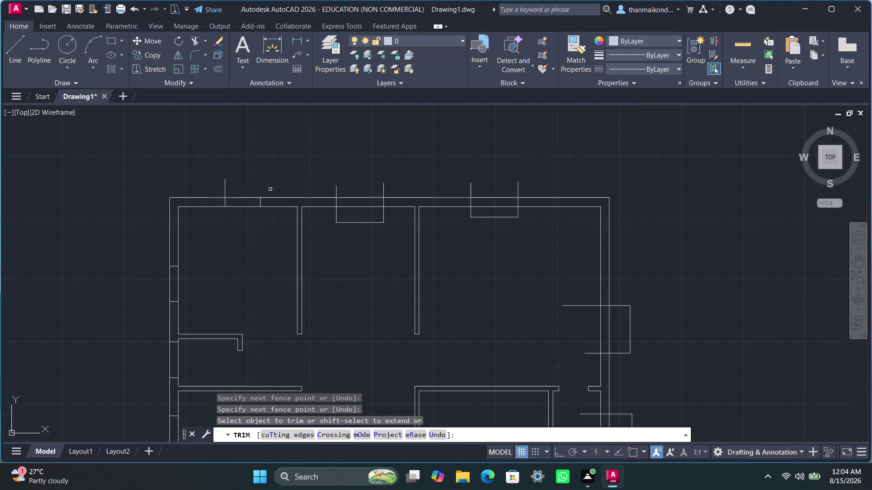
drag(237, 186, 201, 186)
drag(327, 195, 355, 195)
drag(325, 224, 360, 225)
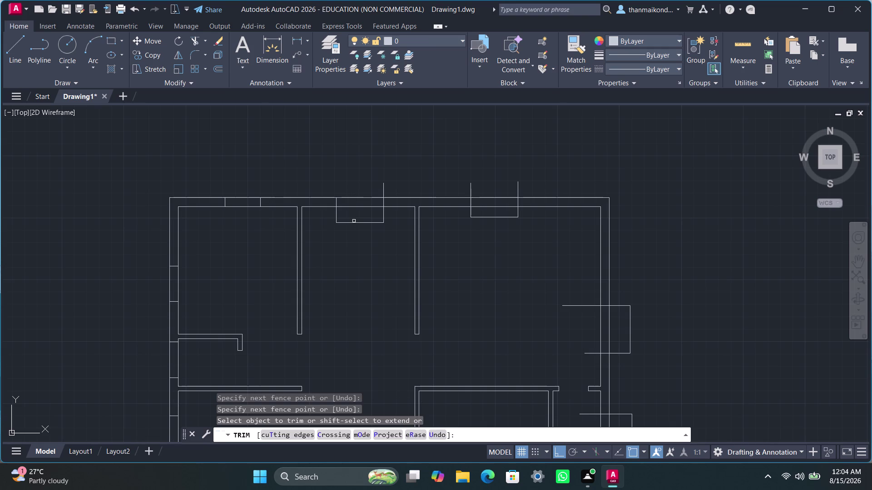
drag(326, 216, 347, 218)
drag(348, 220, 351, 230)
drag(375, 218, 394, 220)
drag(374, 189, 395, 192)
Trim the remaining top-wall window opening and its leftover marker segments.
scroll(down, 3)
middle_drag(349, 247, 304, 232)
scroll(up, 3)
scroll(up, 3)
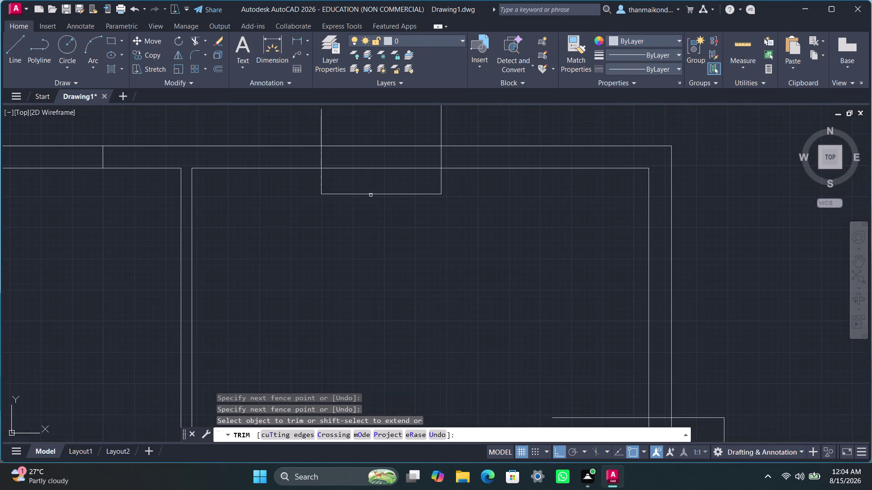
drag(374, 187, 369, 231)
drag(318, 179, 353, 186)
drag(437, 186, 468, 190)
drag(460, 132, 414, 131)
drag(315, 119, 359, 126)
scroll(down, 3)
middle_drag(367, 258, 370, 212)
scroll(up, 3)
drag(475, 279, 476, 304)
scroll(down, 3)
middle_drag(388, 280, 399, 209)
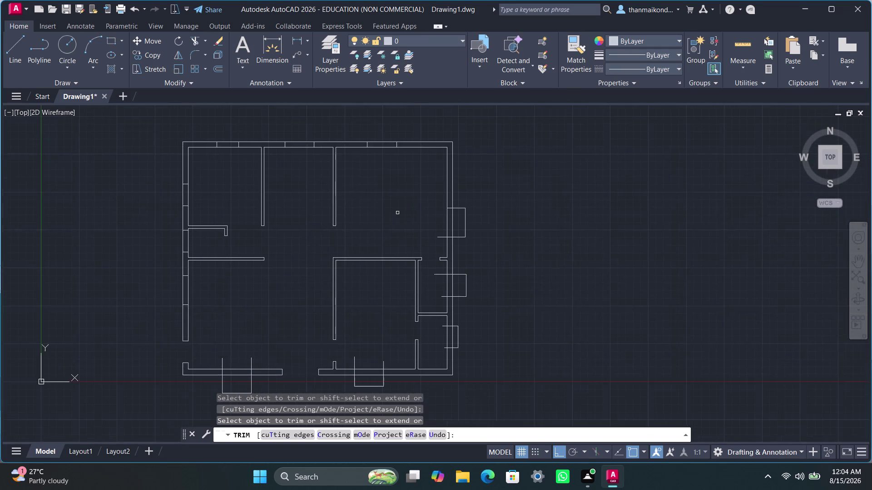
Undo the stray fence point, cancel, and restart TRIM.
scroll(up, 3)
drag(505, 232, 502, 238)
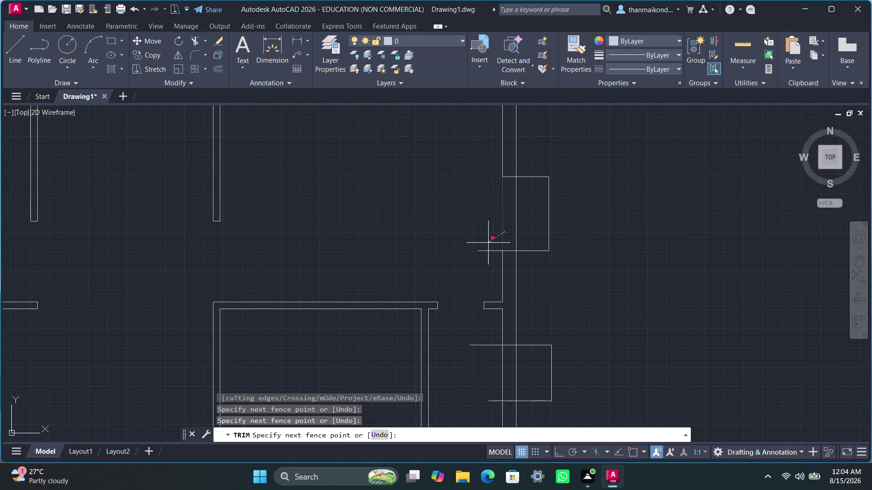
key(ctrl+z)
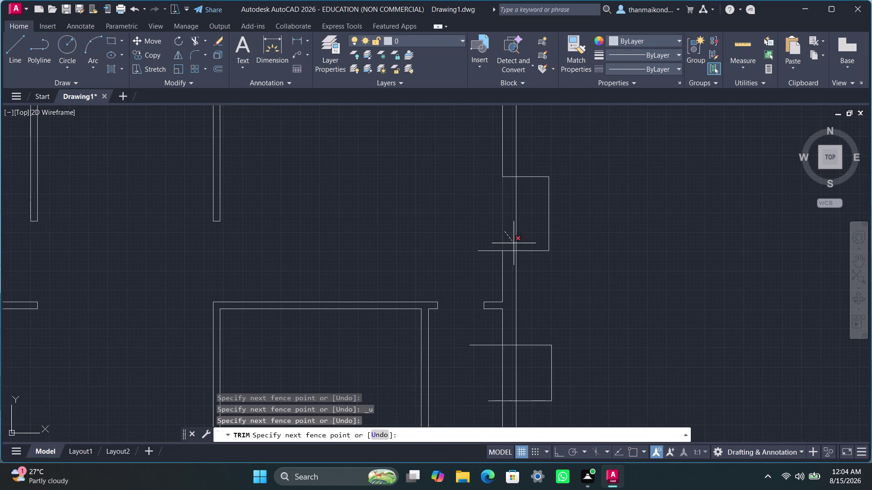
key(Escape)
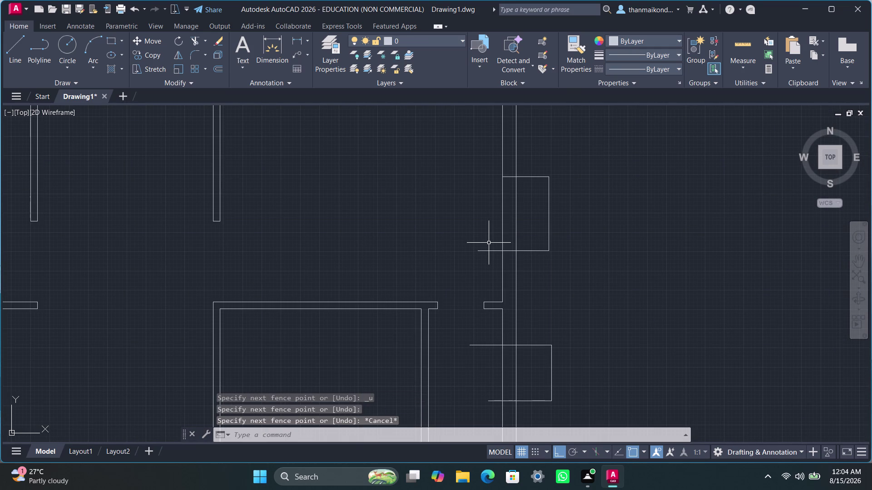
text(tri)
key(m)
key(Return)
Fence-trim the marker lines and the upper opening on the right wall.
drag(485, 244, 485, 263)
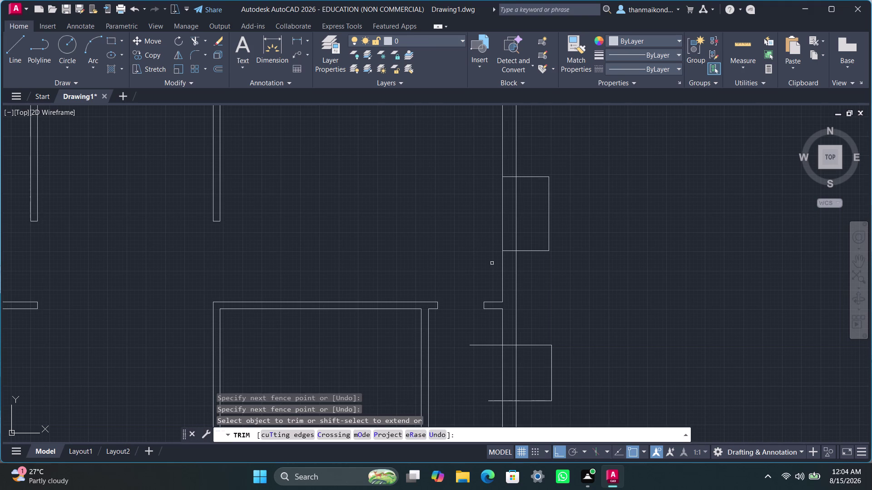
drag(538, 246, 543, 262)
drag(529, 167, 562, 247)
scroll(down, 3)
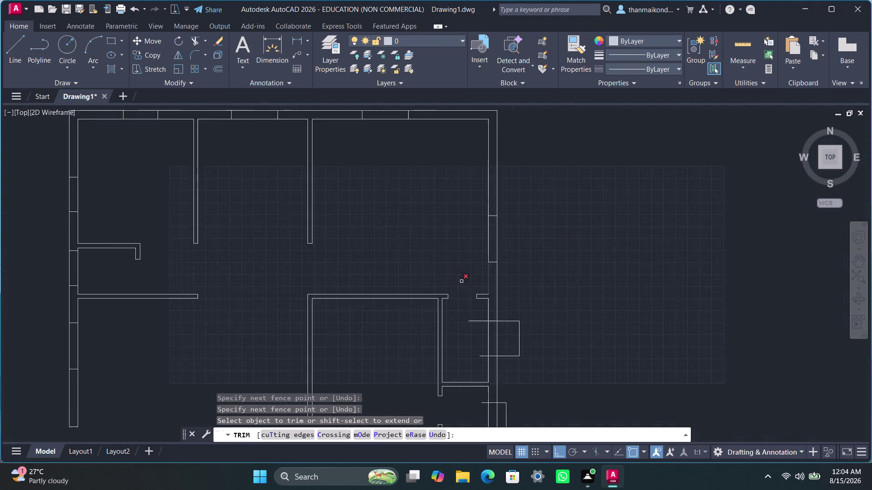
Fence-trim the lower right-wall openings and their marker boxes.
middle_drag(437, 257, 445, 173)
drag(487, 230, 496, 280)
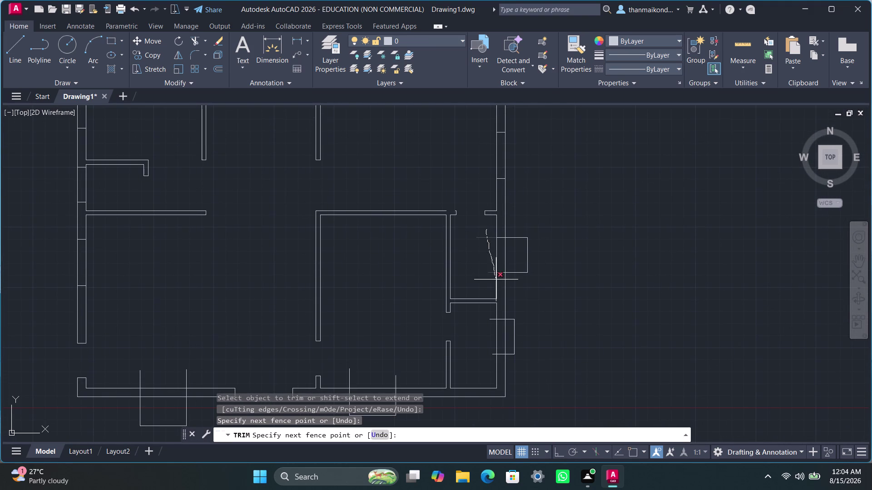
drag(496, 280, 495, 281)
scroll(up, 3)
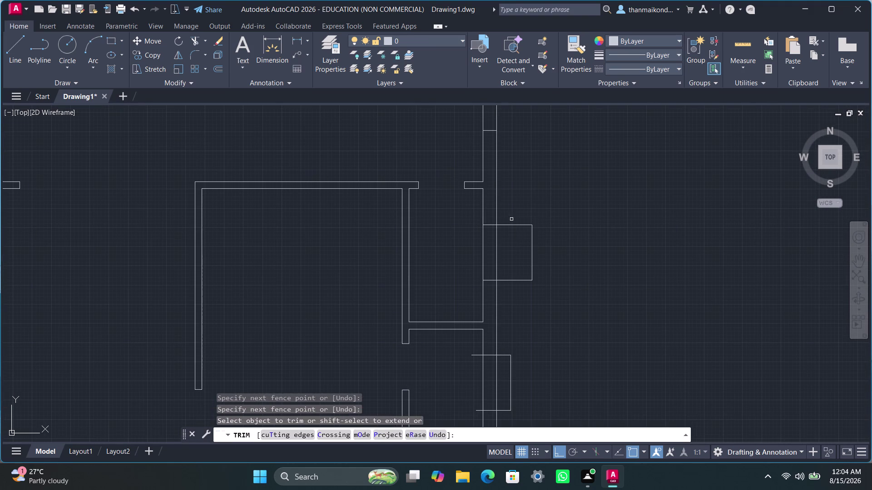
drag(511, 216, 517, 301)
drag(524, 260, 541, 265)
scroll(down, 3)
middle_drag(555, 281, 564, 256)
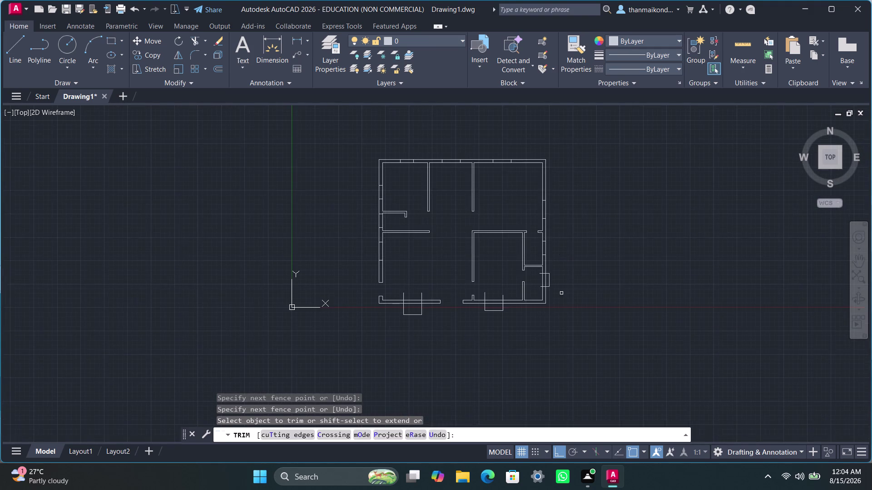
Trim the last right-wall marker and the leftover segments at the lower right opening.
scroll(up, 3)
drag(483, 263, 482, 296)
drag(489, 248, 501, 255)
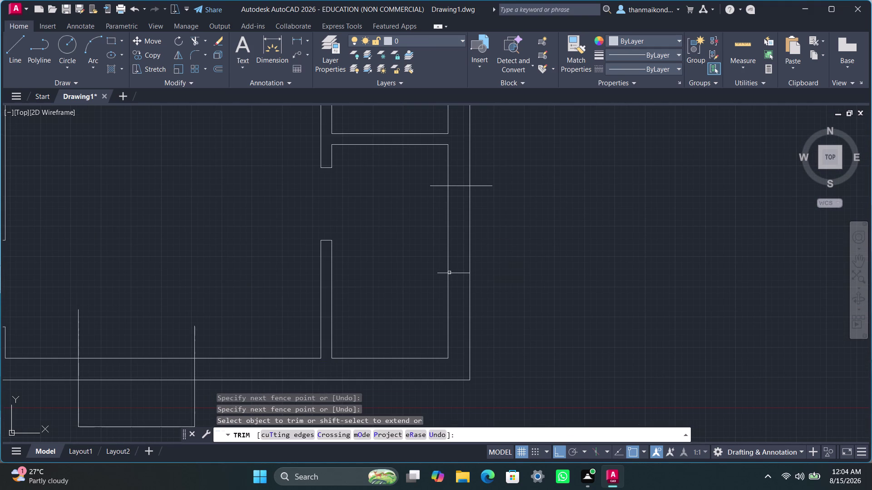
drag(444, 273, 439, 291)
drag(443, 180, 433, 202)
drag(486, 182, 491, 209)
scroll(down, 3)
Fence-trim the bottom wall's marker lines and its right-hand opening.
middle_drag(394, 249, 477, 248)
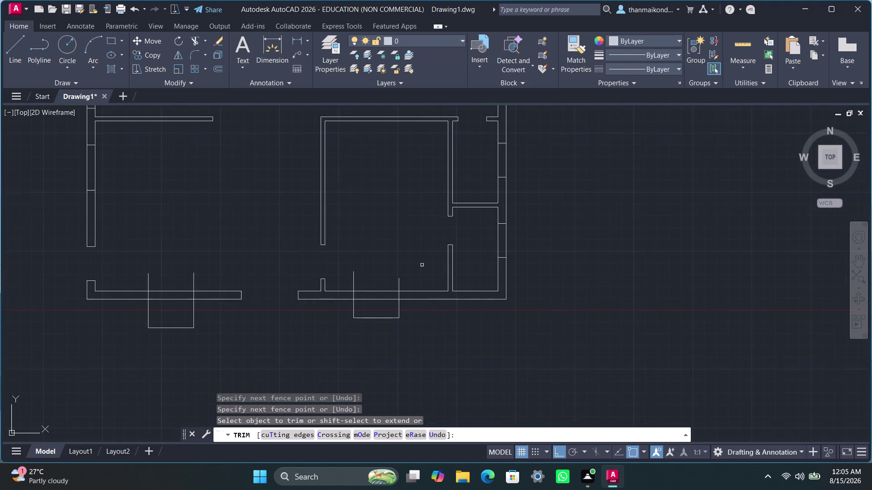
scroll(up, 3)
drag(348, 280, 383, 286)
drag(416, 288, 451, 290)
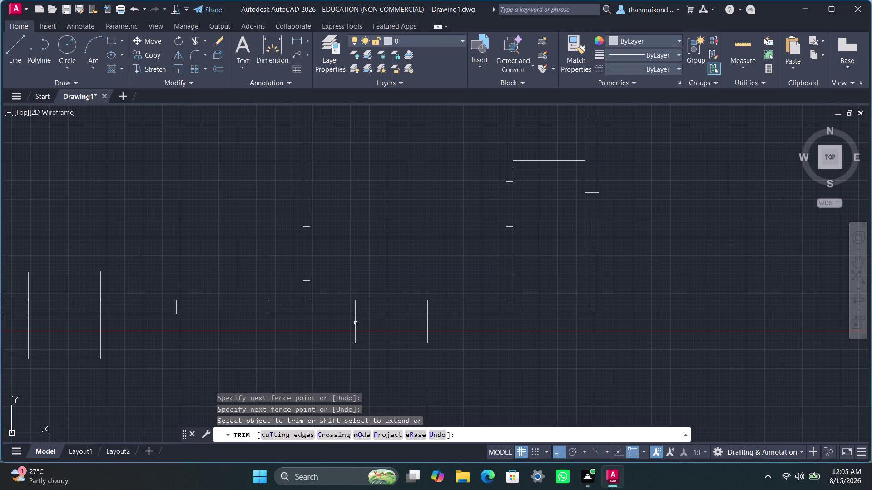
drag(354, 323, 395, 344)
drag(425, 328, 440, 333)
drag(400, 338, 402, 356)
scroll(down, 3)
Cut the left bottom-wall opening and clear its marker box below the wall.
middle_drag(282, 347, 441, 346)
drag(266, 342, 344, 355)
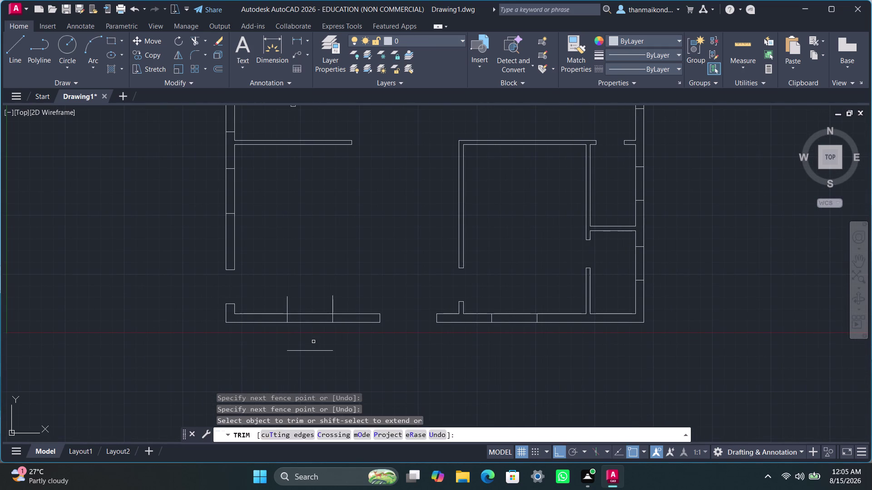
drag(313, 342, 312, 352)
drag(279, 303, 300, 303)
drag(323, 303, 346, 302)
scroll(down, 3)
middle_drag(343, 236, 346, 276)
End TRIM and zoom in on a wall section.
key(Escape)
key(Escape)
key(Escape)
key(Escape)
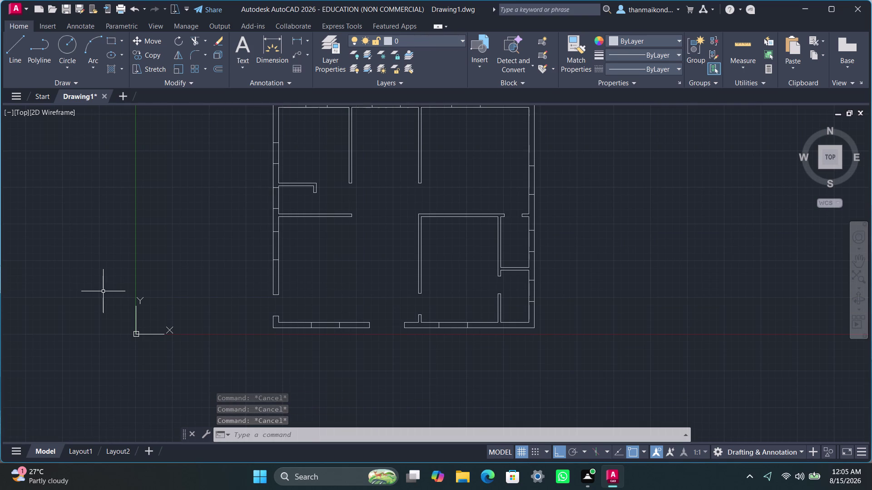
scroll(up, 3)
scroll(up, 3)
middle_drag(270, 256, 250, 276)
scroll(up, 3)
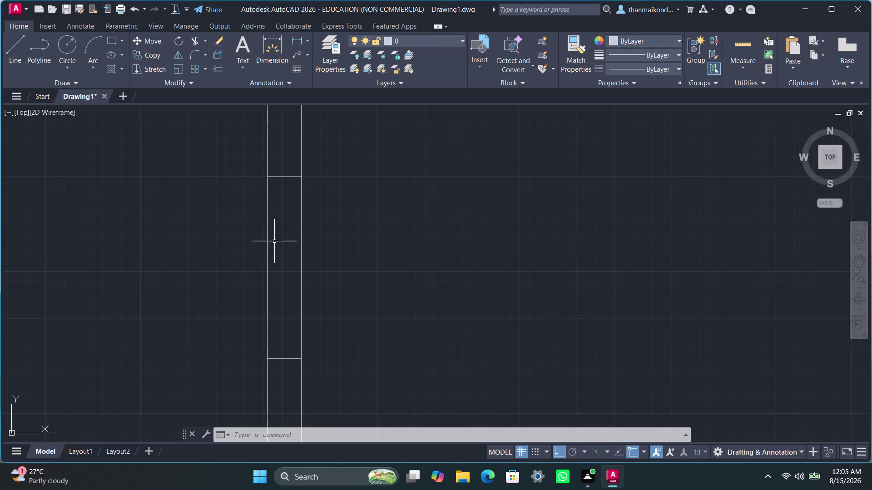
text(off)
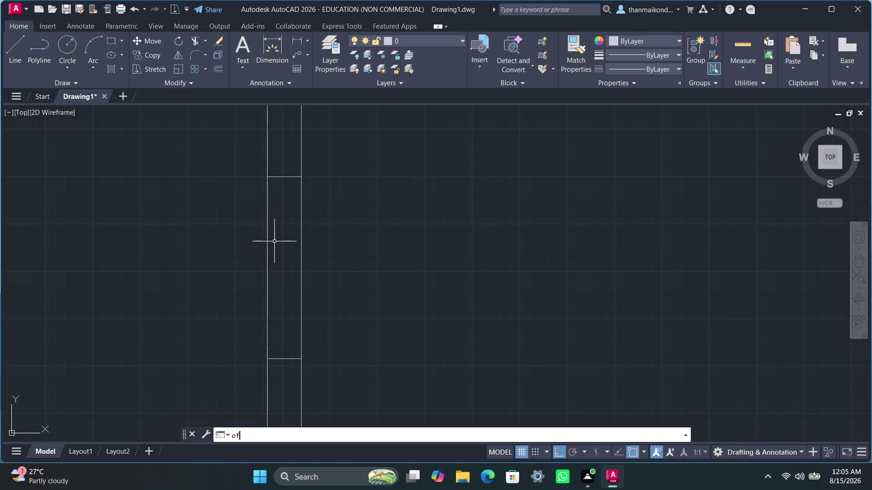
click(265, 328)
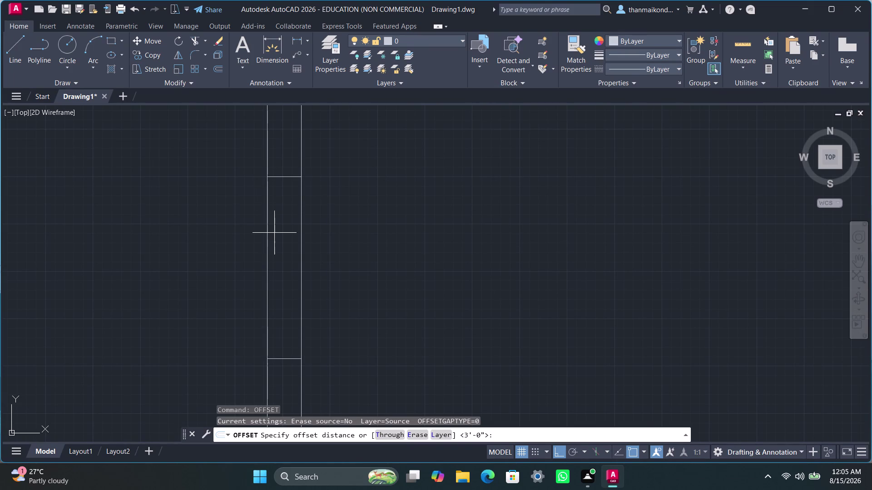
text(0.)
key(3)
key(Return)
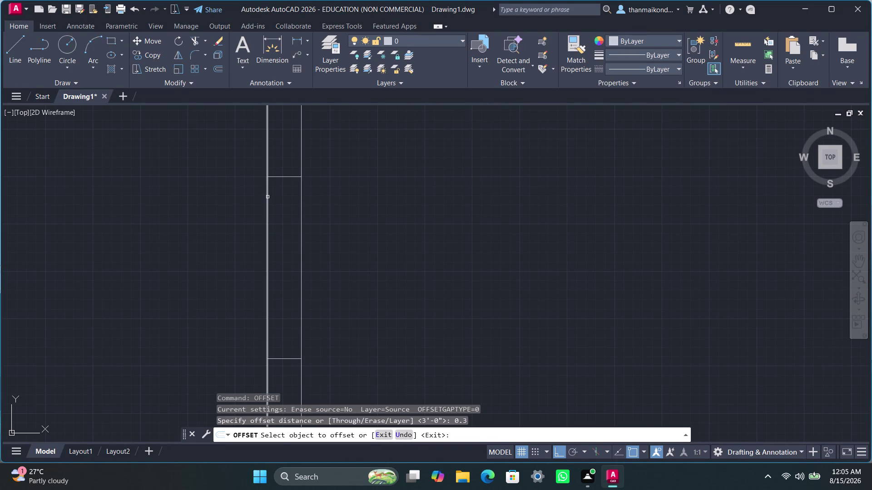
click(268, 197)
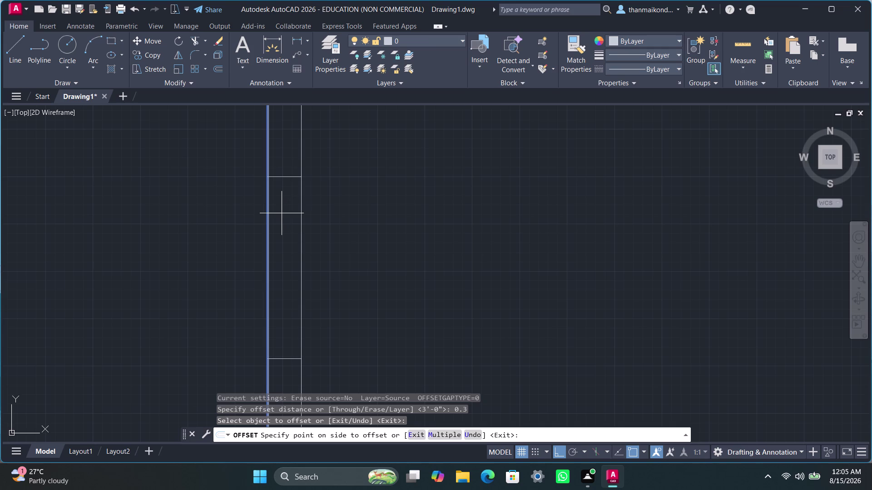
key(ctrl+z)
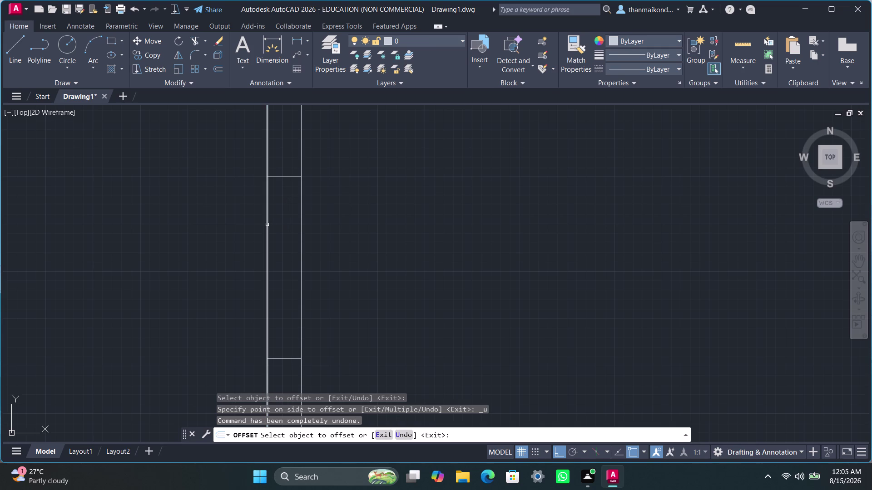
key(3)
key(shift+quotedbl)
key(Return)
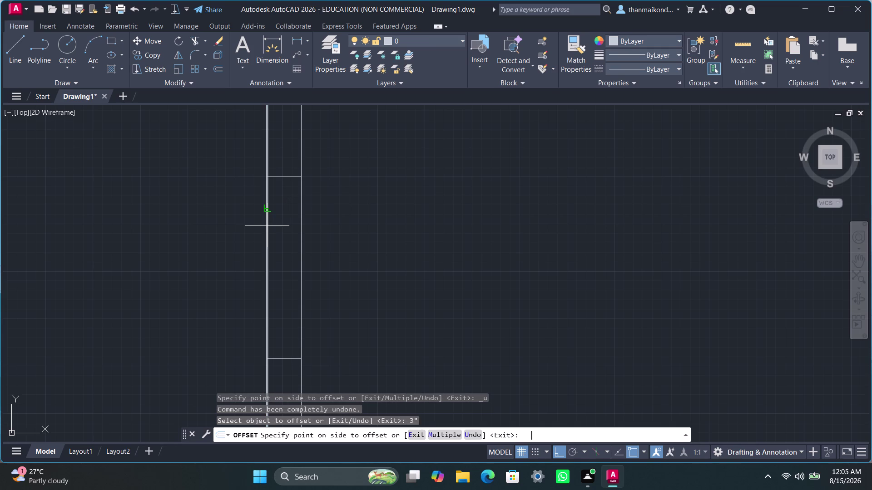
click(267, 226)
key(ctrl+z)
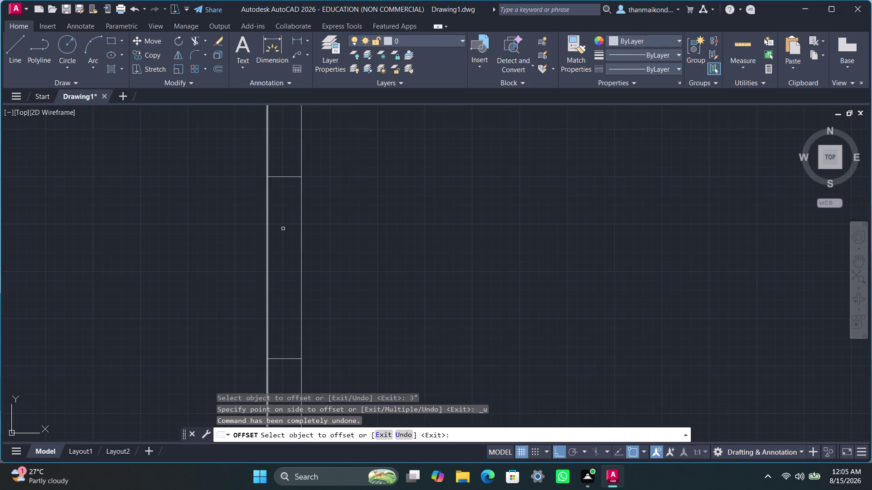
key(Escape)
key(Escape)
key(Escape)
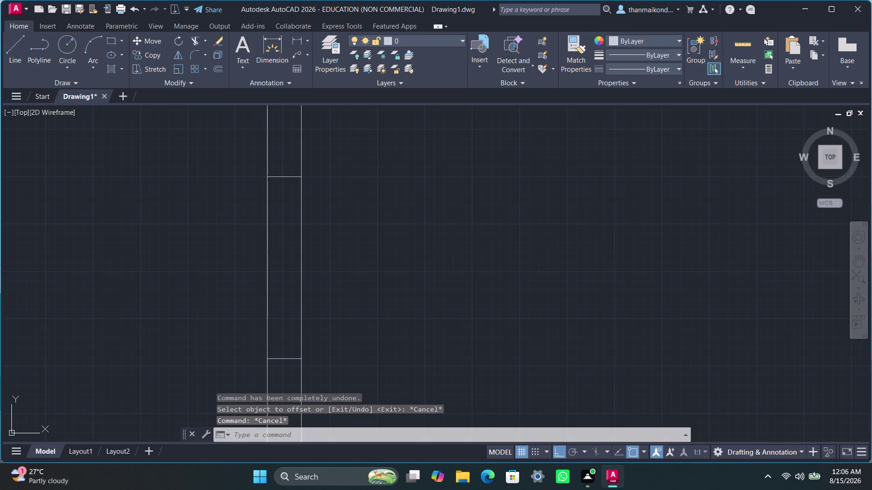
key(Escape)
key(o)
Start OFFSET with a 3-inch offset distance.
text(ff)
key(Return)
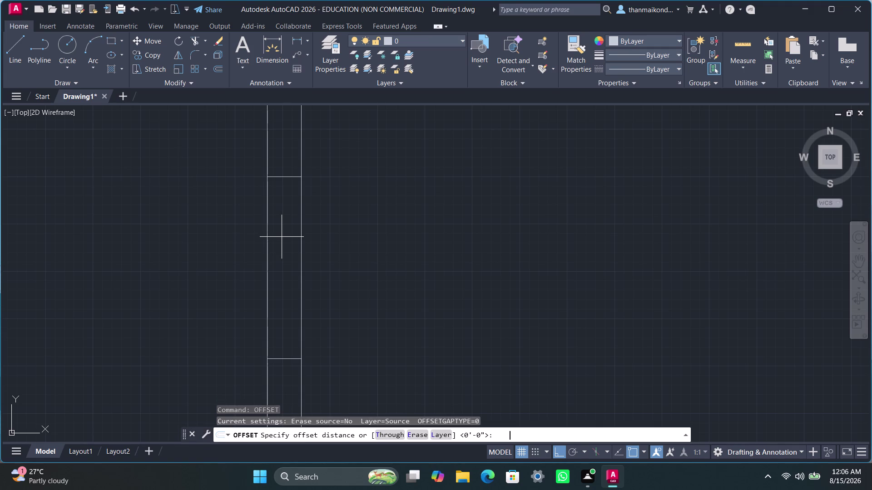
key(3)
key(shift+quotedbl)
key(Return)
Offset both left wall lines 3 inches inward.
click(268, 249)
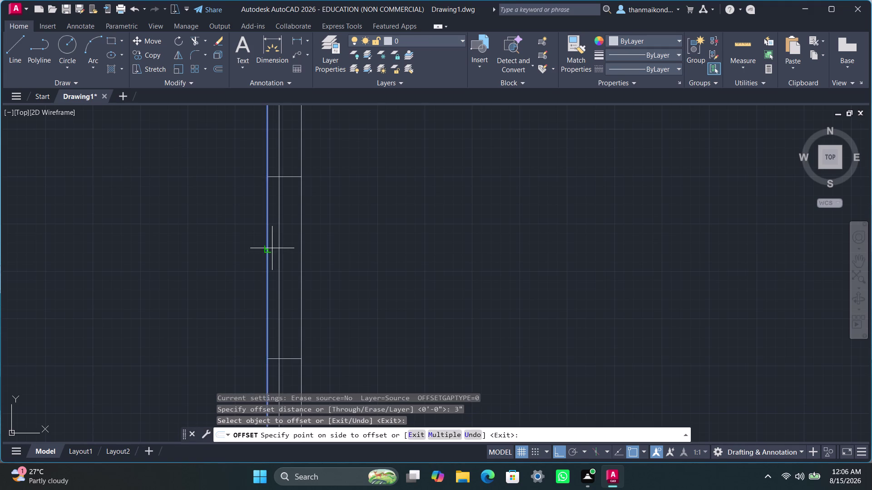
click(273, 248)
click(267, 265)
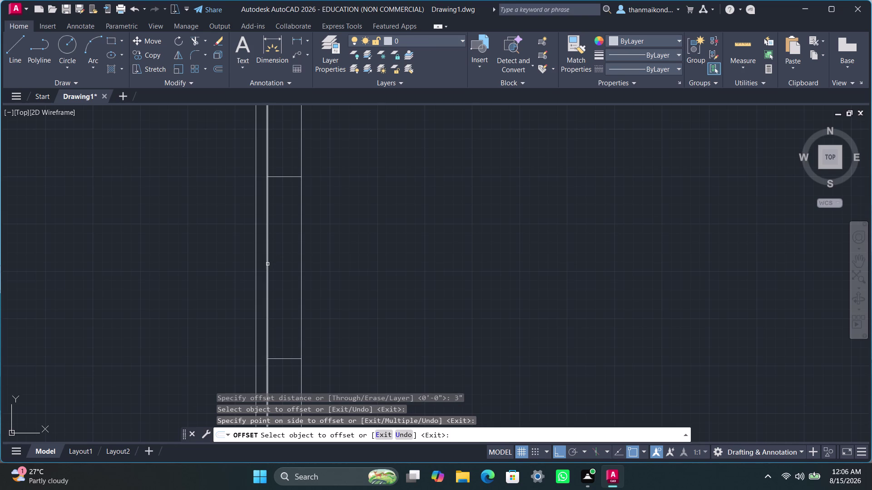
click(278, 263)
click(278, 263)
click(292, 262)
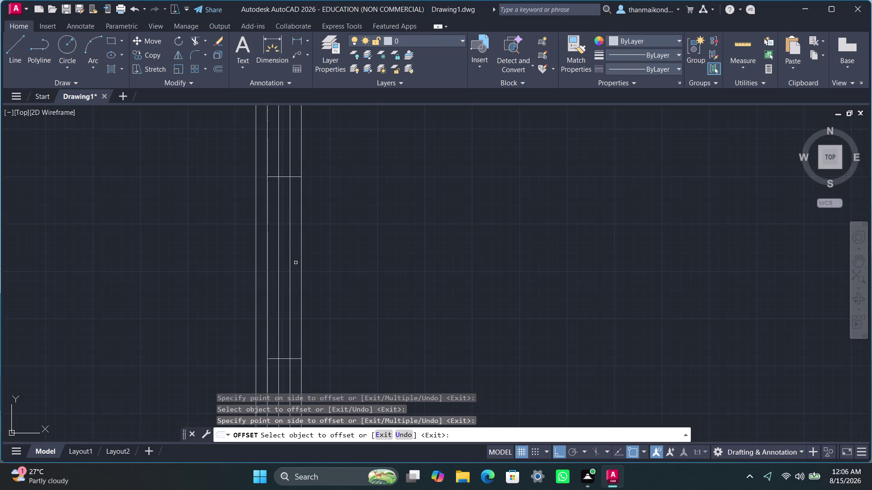
Erase the stray offset line outside the left wall.
key(Escape)
key(Escape)
key(Escape)
key(Escape)
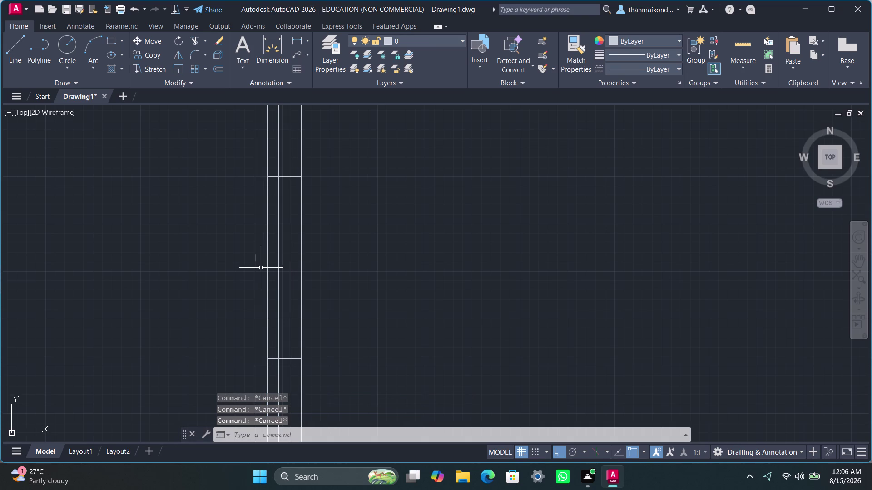
click(256, 272)
key(Delete)
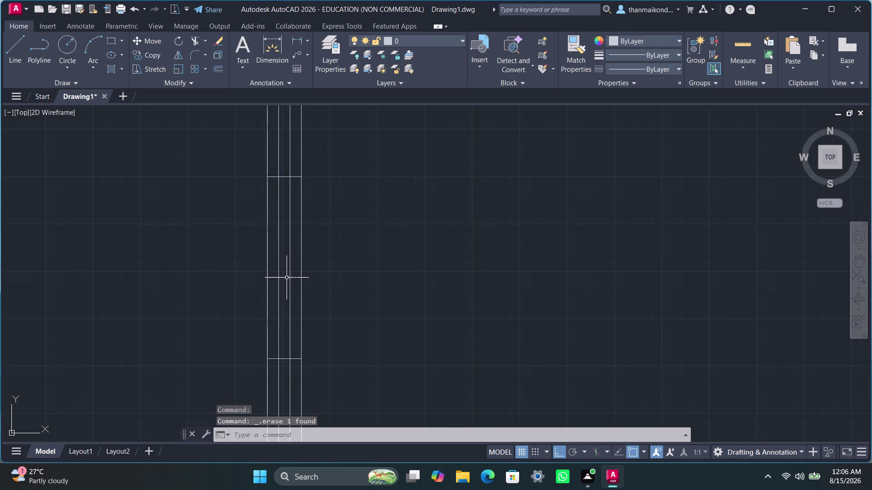
scroll(down, 3)
scroll(down, 3)
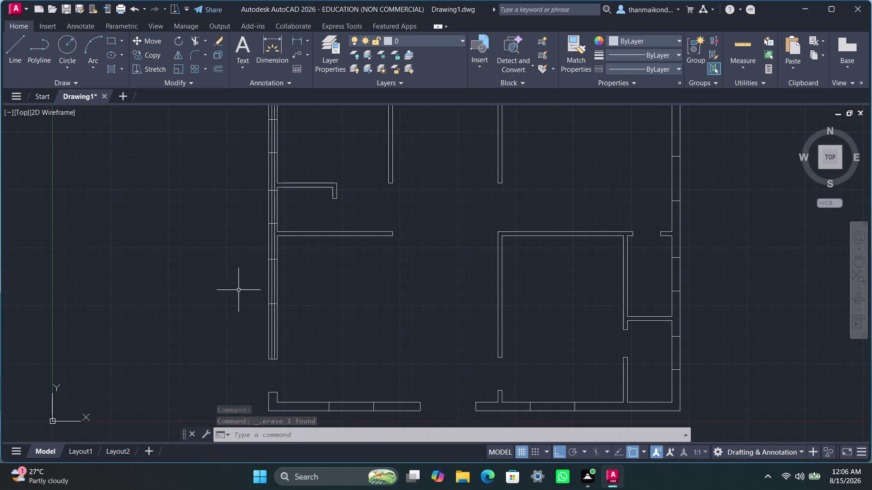
scroll(down, 3)
scroll(up, 3)
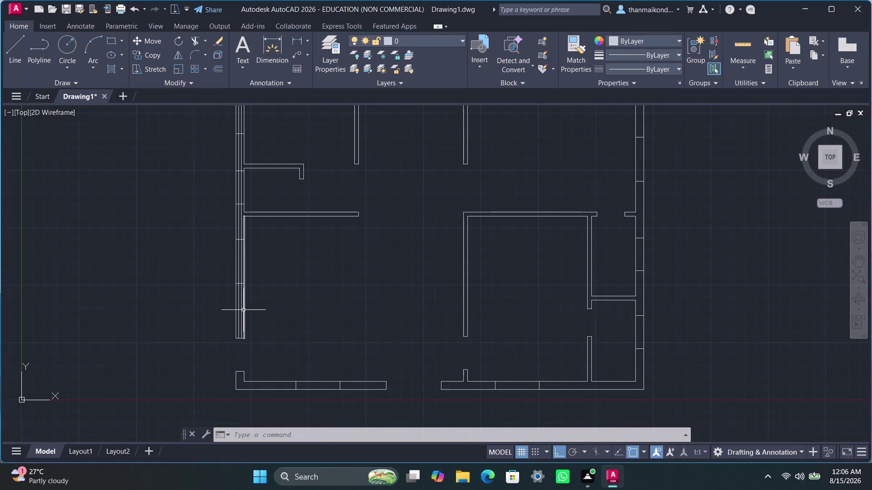
scroll(up, 3)
middle_drag(302, 313, 339, 326)
Start TRIM and fence-cut extra left-wall line segments, undoing one bad cut.
text(tr)
key(i)
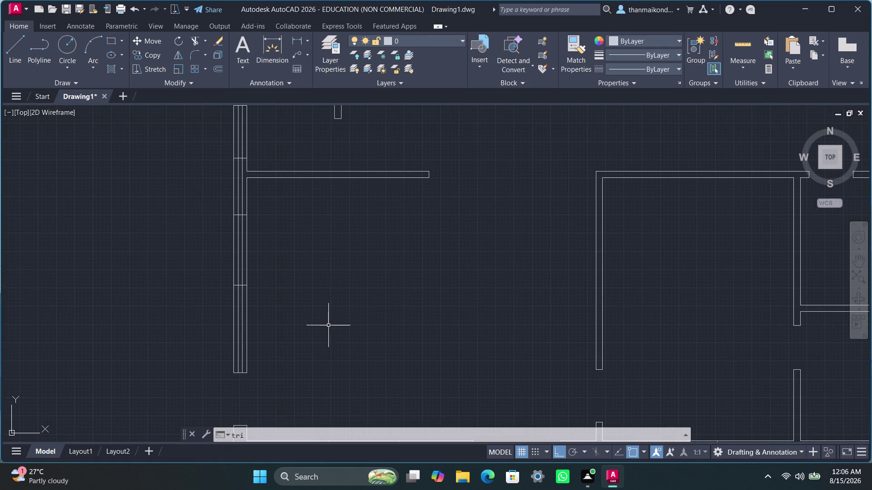
key(m)
key(Return)
scroll(up, 3)
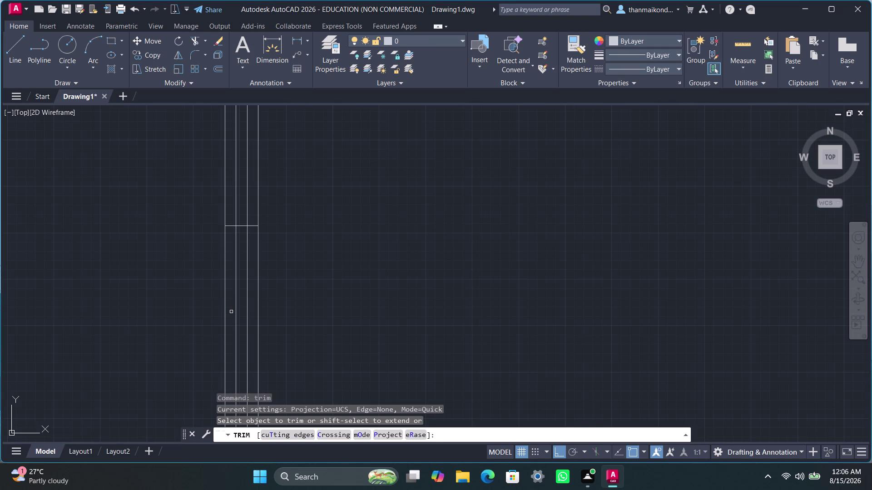
drag(231, 312, 251, 307)
scroll(down, 3)
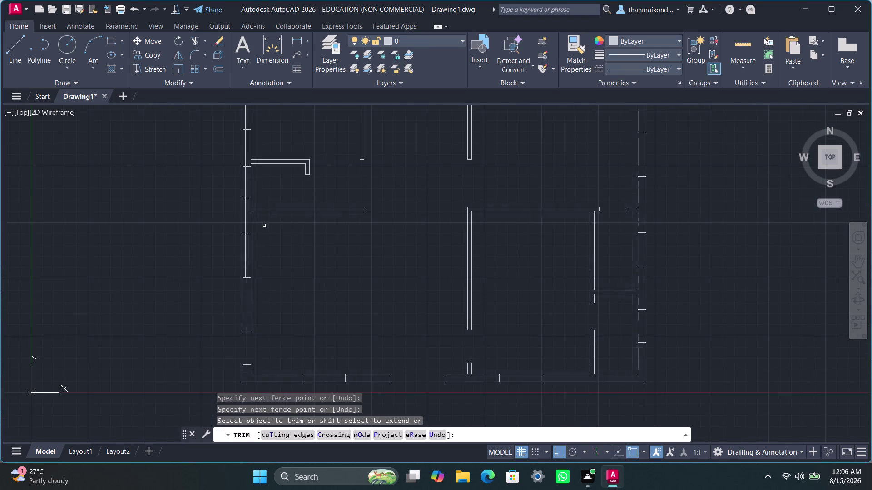
middle_drag(266, 234, 271, 272)
scroll(up, 3)
drag(255, 234, 232, 252)
key(ctrl+z)
scroll(down, 3)
Fence-cut more left-wall line segments and undo another mistaken trim.
middle_drag(294, 234, 293, 303)
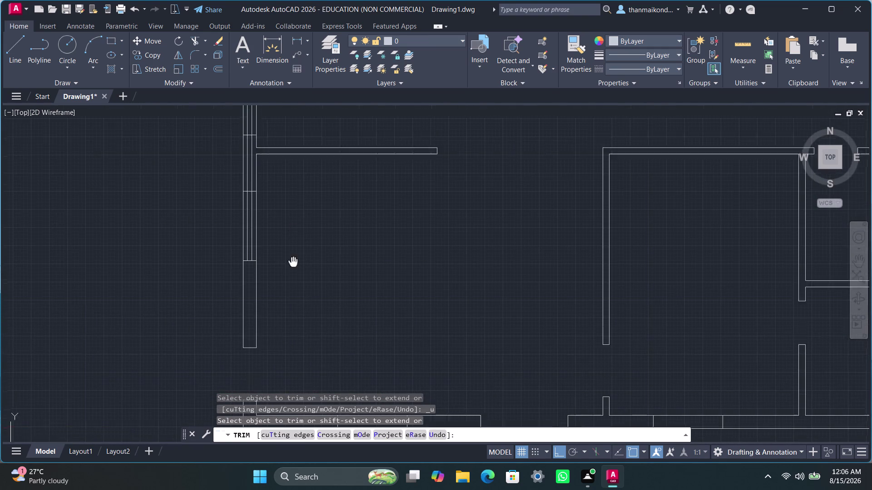
middle_drag(292, 304, 293, 306)
scroll(up, 3)
drag(250, 216, 209, 253)
scroll(down, 3)
middle_drag(331, 281, 343, 332)
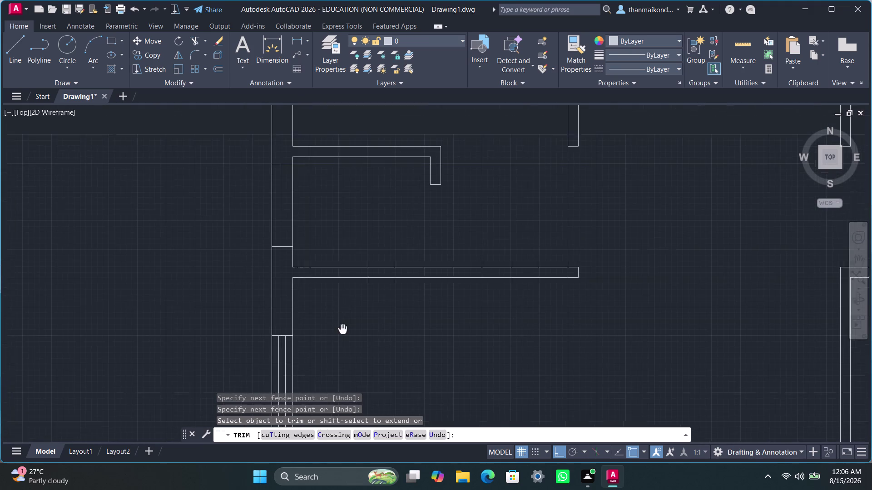
middle_drag(343, 333, 344, 335)
key(ctrl+z)
scroll(down, 3)
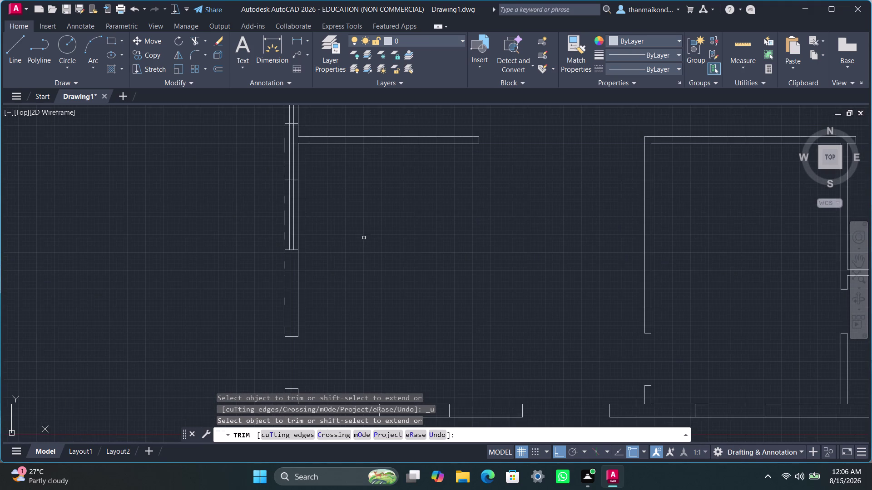
middle_drag(356, 212, 358, 305)
scroll(up, 3)
Trim the remaining left-wall line segments by clicks and a fence, then exit TRIM.
click(295, 222)
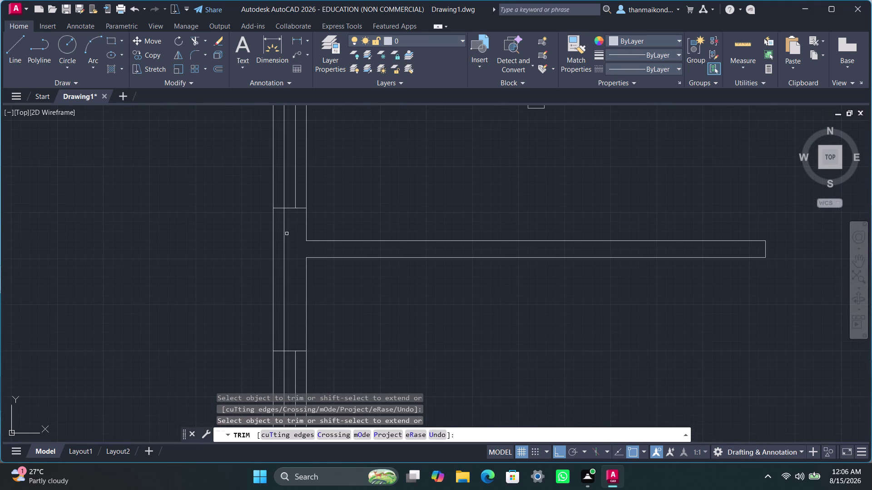
click(284, 237)
scroll(down, 3)
middle_drag(350, 186, 357, 293)
scroll(up, 3)
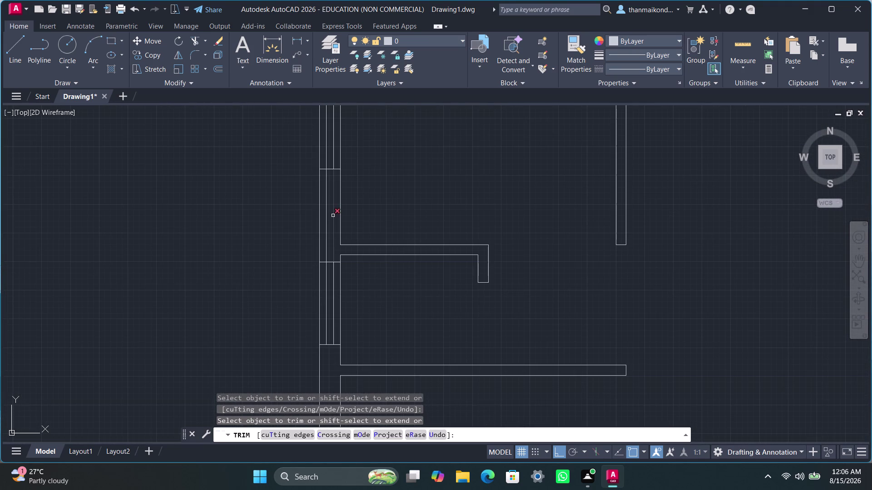
click(333, 212)
drag(323, 215, 331, 214)
scroll(down, 3)
middle_drag(393, 201, 389, 262)
key(Escape)
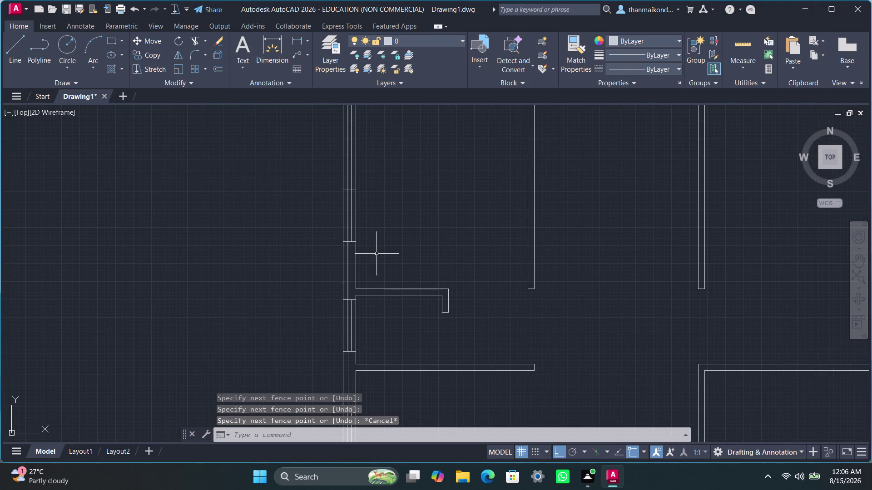
Restart TRIM and fence-cut further offset wall line segments.
text(tr)
key(i)
key(m)
key(Return)
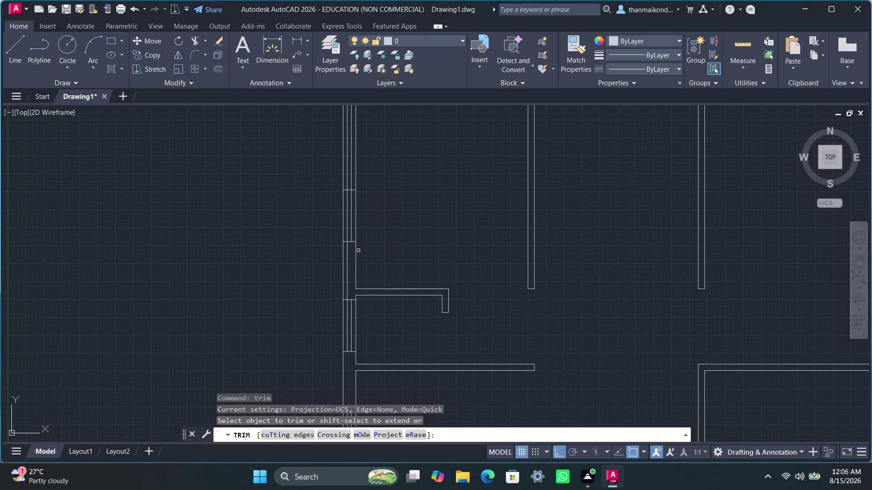
middle_drag(393, 221, 394, 286)
scroll(up, 3)
drag(351, 332, 331, 340)
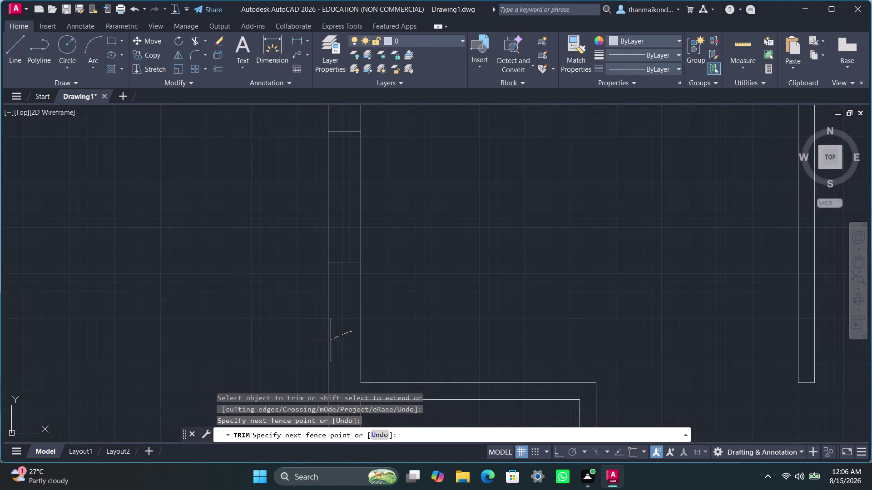
drag(330, 340, 330, 341)
scroll(down, 3)
Trim the left wall line segments near the top-left rooms.
middle_drag(433, 286, 435, 322)
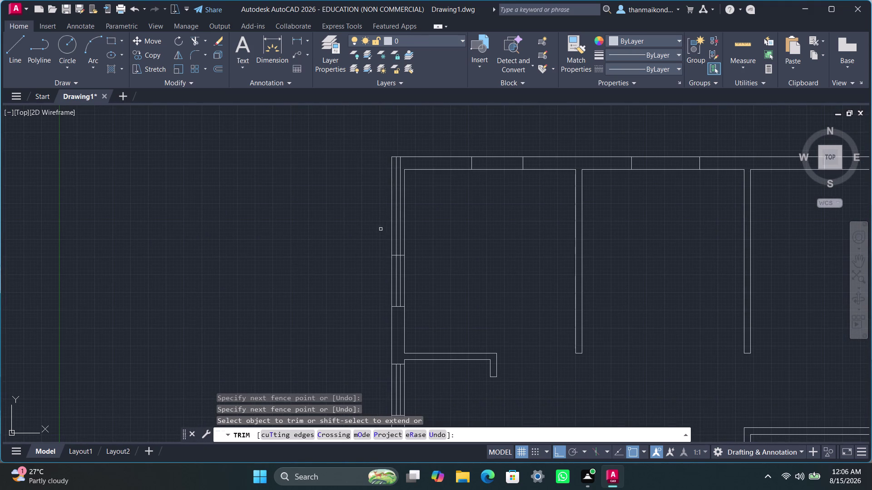
scroll(up, 3)
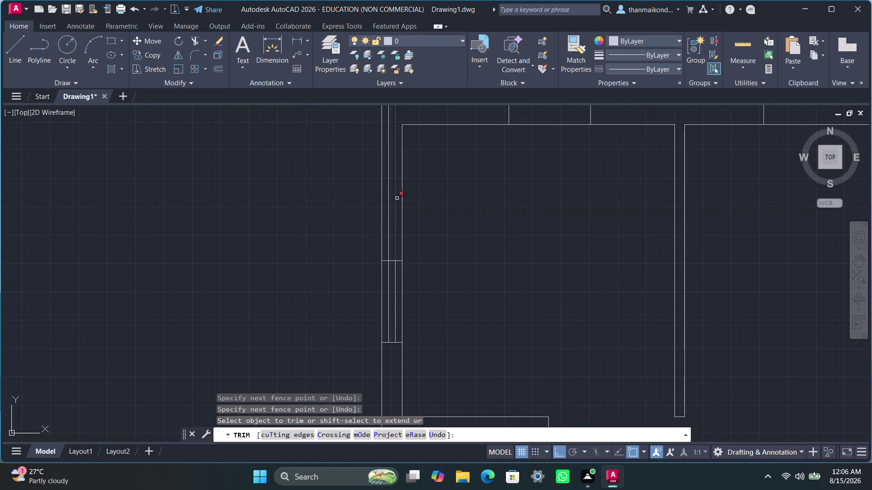
drag(397, 198, 388, 215)
scroll(down, 3)
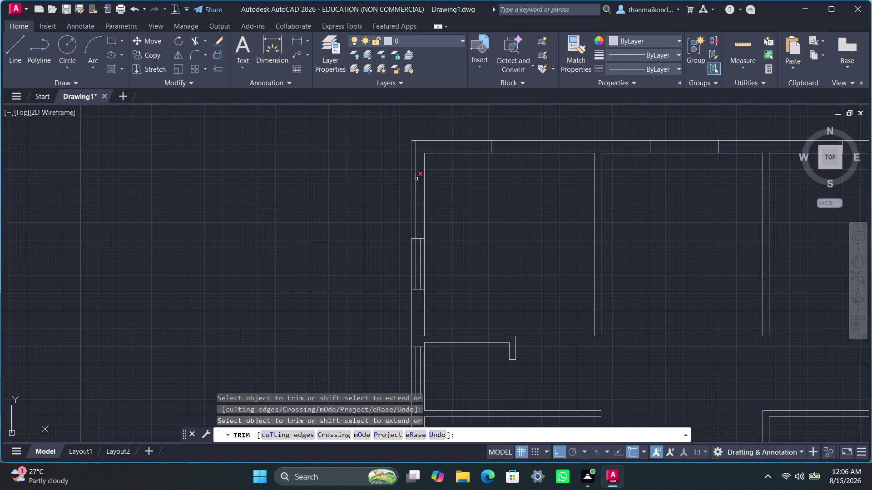
scroll(up, 3)
click(417, 175)
click(411, 182)
scroll(down, 3)
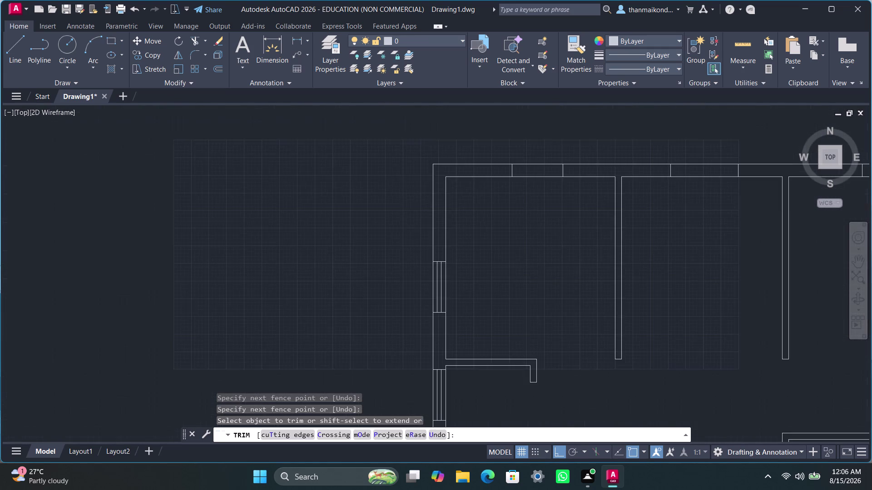
Pan over to the top-left rooms and end TRIM.
middle_drag(483, 224, 413, 198)
scroll(down, 3)
middle_drag(438, 259, 404, 214)
scroll(down, 3)
middle_drag(446, 267, 443, 267)
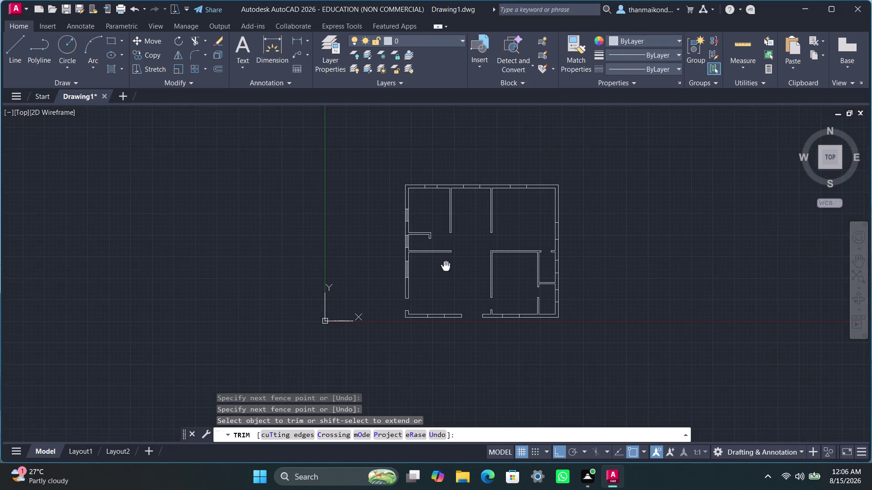
middle_drag(444, 267, 421, 274)
scroll(up, 3)
scroll(up, 3)
middle_drag(394, 217, 376, 263)
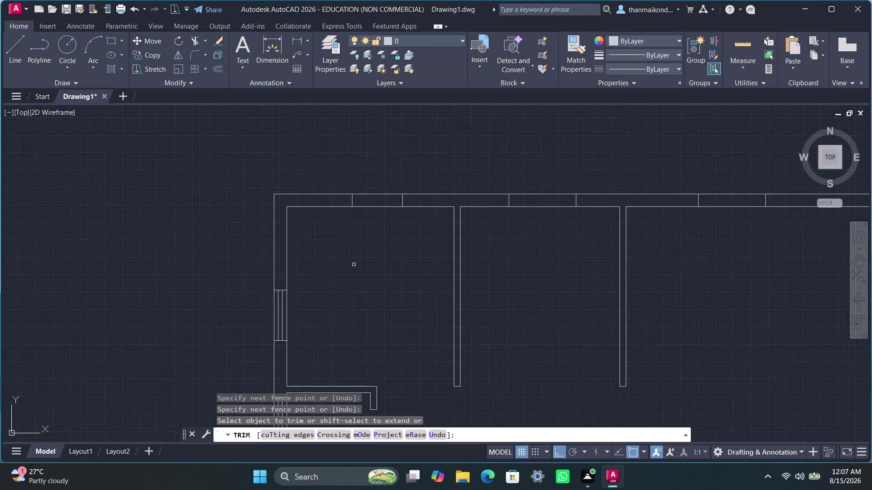
key(Escape)
key(Escape)
key(Escape)
key(Escape)
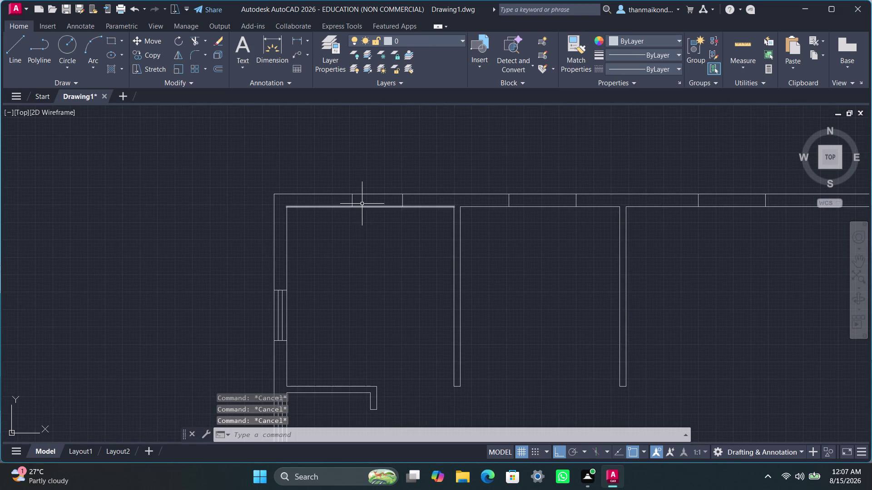
Start OFFSET with a 3-inch offset distance.
key(o)
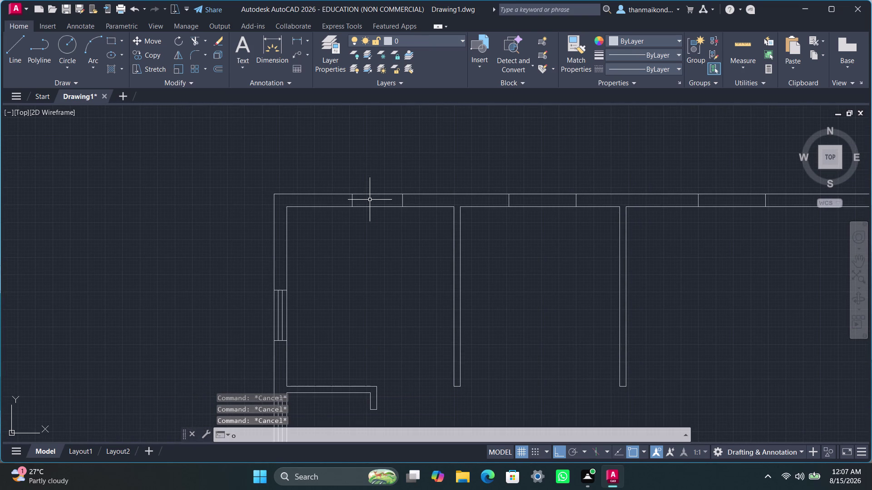
text(ff)
key(Return)
key(0)
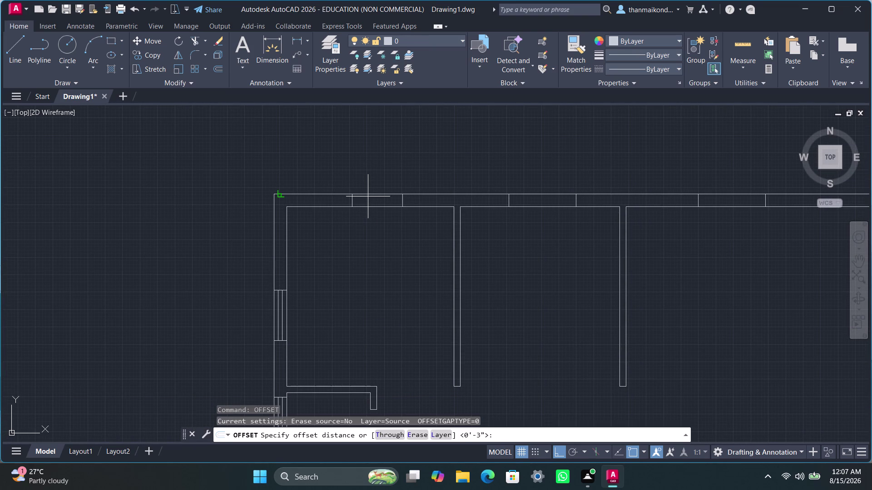
key(period)
key(BackSpace)
key(BackSpace)
key(3)
key(shift+quotedbl)
key(Return)
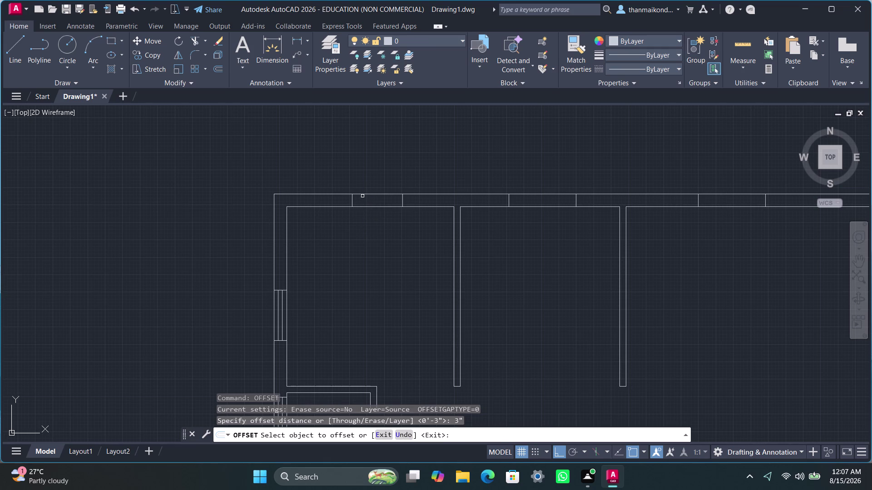
Offset the top wall line inward repeatedly to create parallel window lines.
click(364, 195)
click(367, 200)
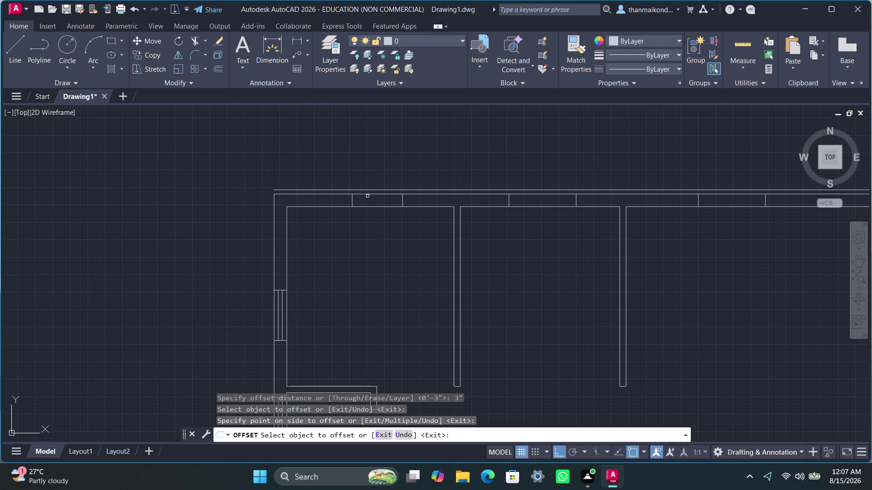
scroll(up, 3)
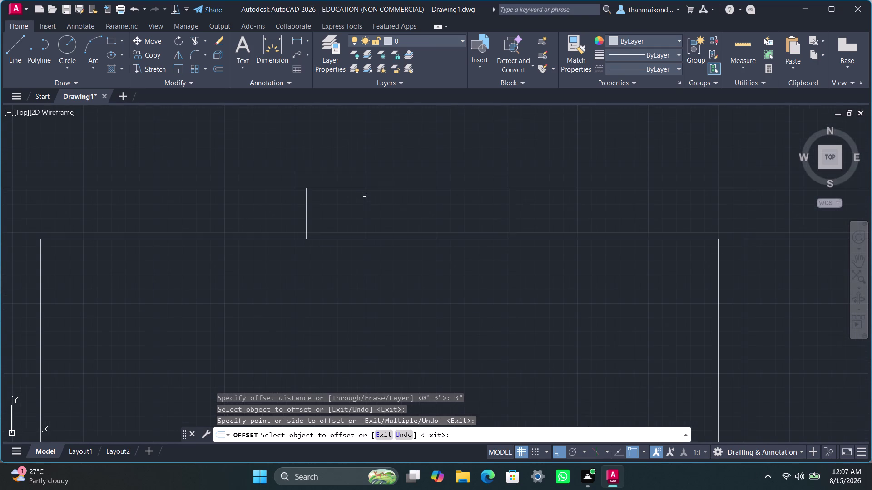
click(362, 189)
click(367, 208)
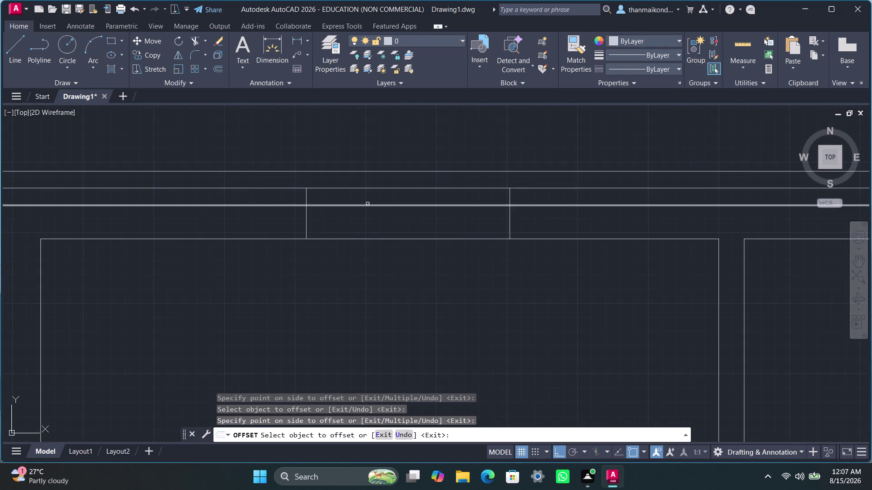
click(368, 204)
click(362, 227)
key(Escape)
key(Escape)
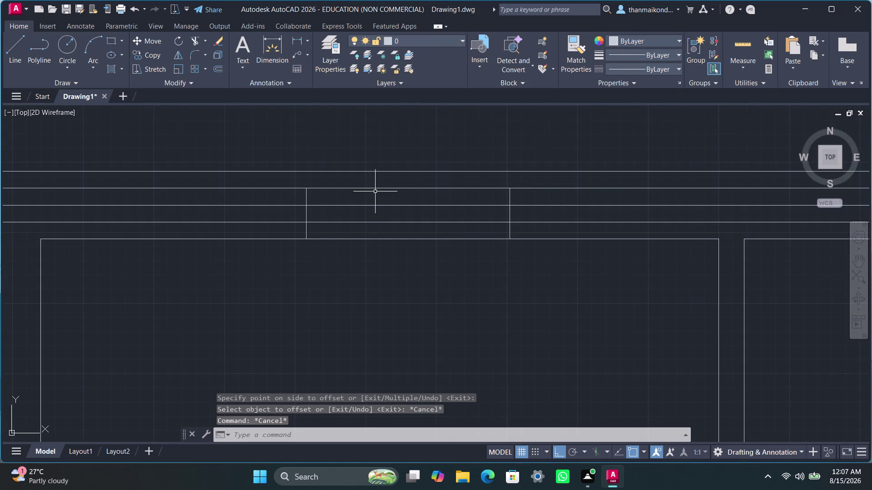
Erase the extra unwanted line near the top wall.
key(Escape)
click(371, 172)
key(Delete)
scroll(down, 3)
middle_drag(370, 286, 382, 280)
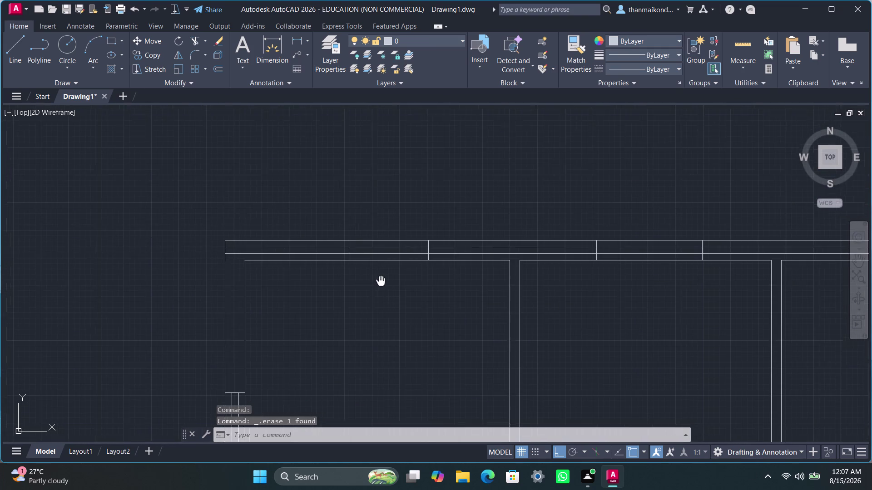
Trim excess window line segments along the top wall using fence selections.
middle_drag(383, 280, 389, 274)
text(trim)
key(Return)
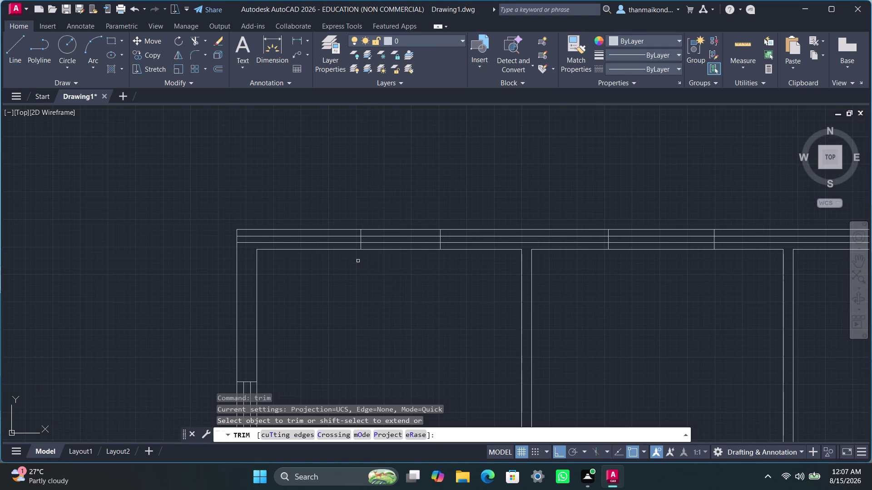
scroll(up, 3)
drag(300, 213, 305, 243)
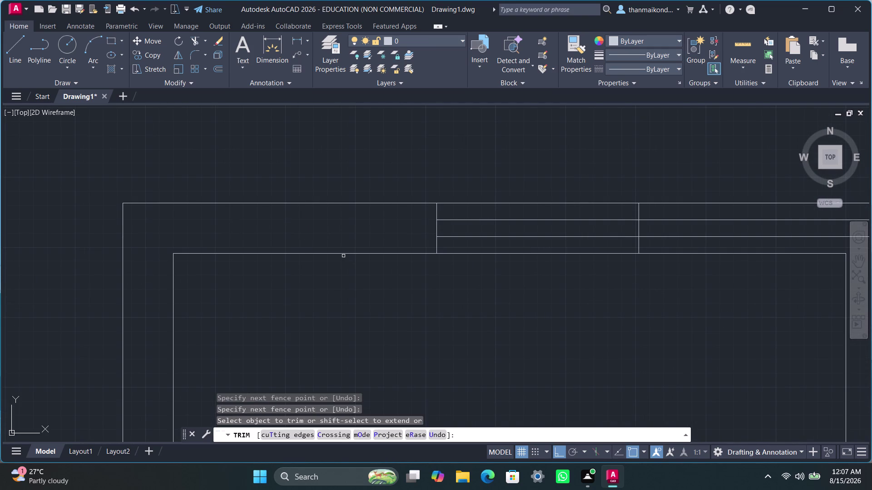
scroll(down, 3)
middle_drag(469, 308, 350, 305)
drag(504, 247, 506, 258)
scroll(down, 3)
scroll(up, 3)
drag(490, 269, 509, 294)
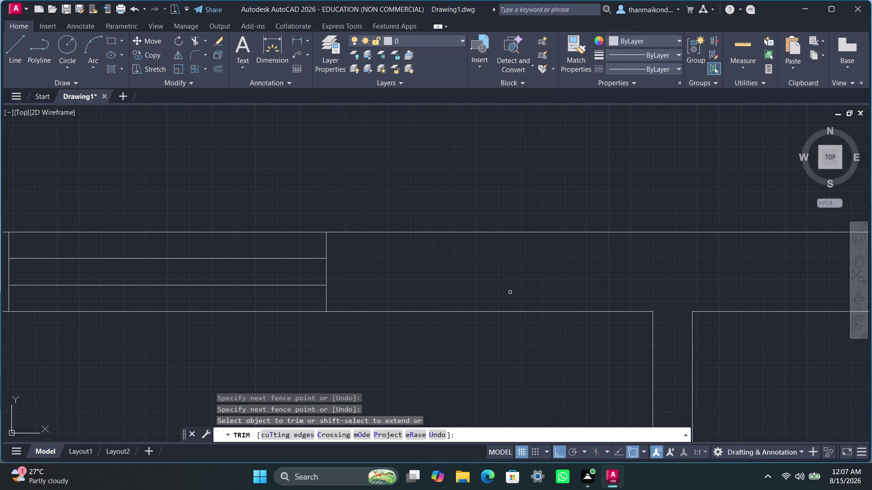
scroll(down, 3)
middle_drag(510, 342, 349, 304)
middle_drag(597, 333, 533, 322)
Undo the last trim and exit the TRIM command.
key(ctrl+z)
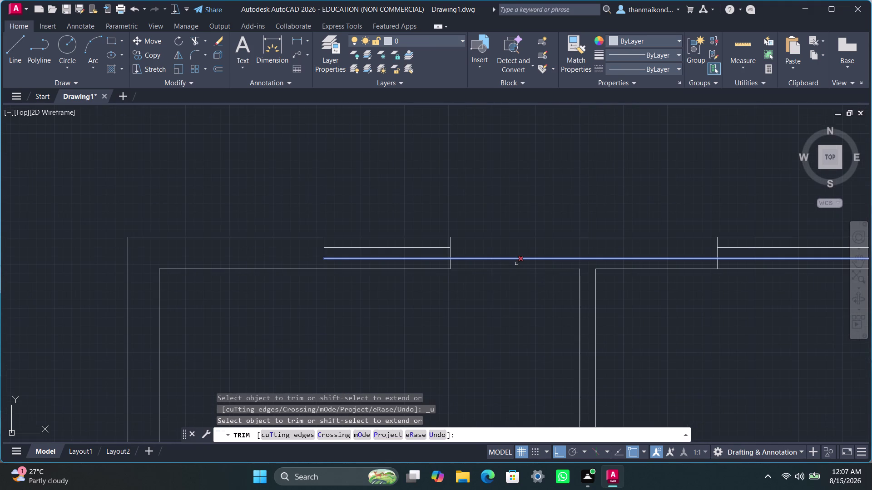
key(space)
key(Escape)
key(Escape)
key(Escape)
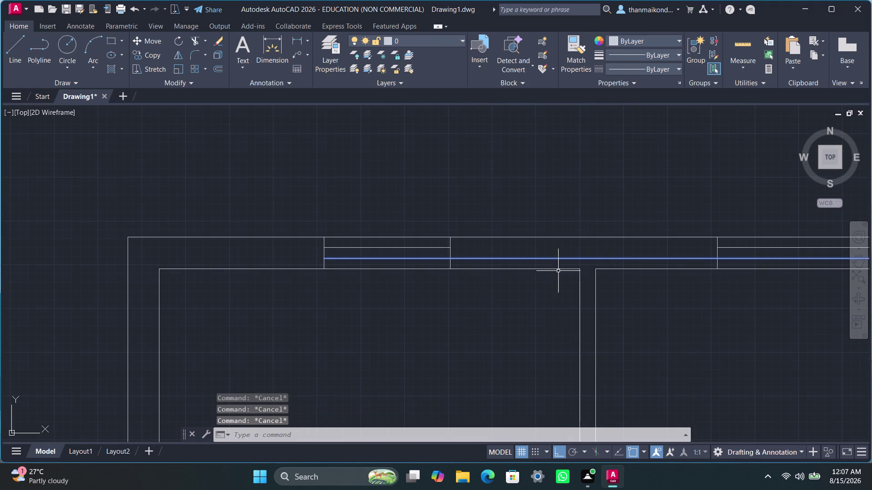
key(space)
key(Escape)
key(Escape)
key(Escape)
key(Escape)
Try selecting a window line above the wall, then cancel the selection.
click(537, 199)
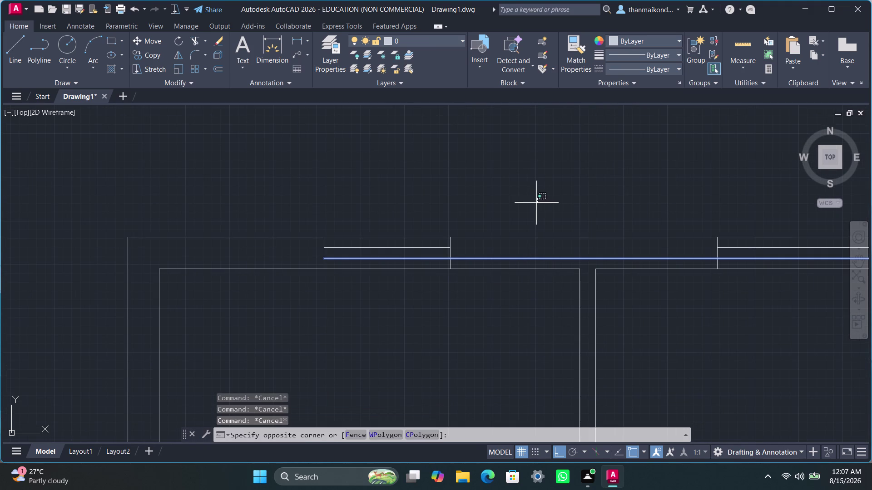
key(space)
key(space)
key(space)
key(space)
key(space)
key(Escape)
key(Escape)
key(Escape)
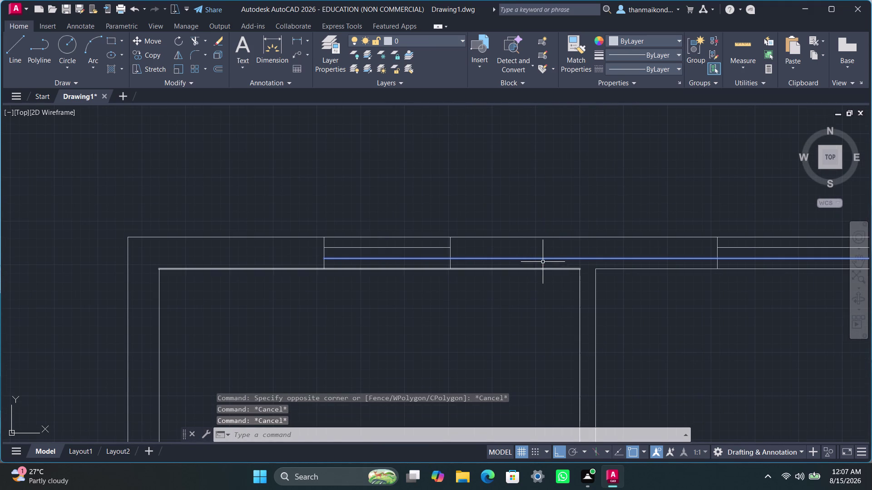
click(542, 261)
key(space)
key(space)
key(space)
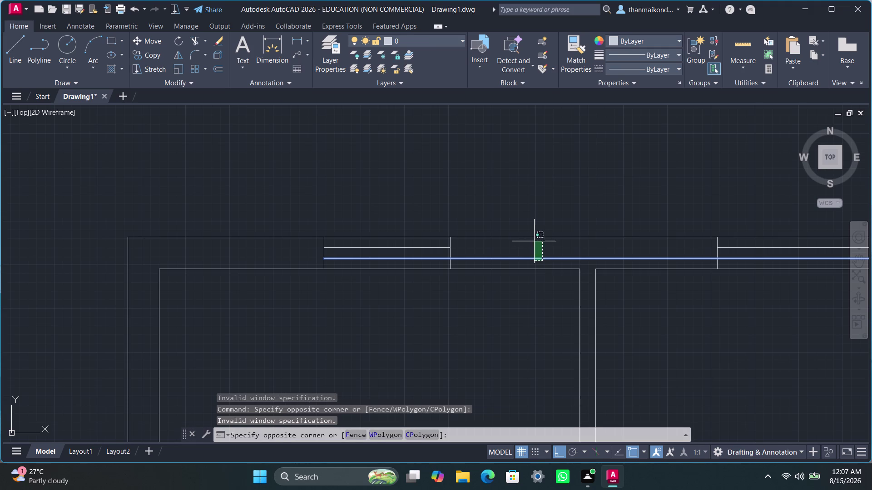
Undo the recent changes four times and clear any pending command.
key(ctrl+z)
key(ctrl+z)
key(ctrl+z)
key(ctrl+z)
key(space)
key(space)
key(Escape)
key(Escape)
key(Escape)
key(Escape)
key(Escape)
key(Escape)
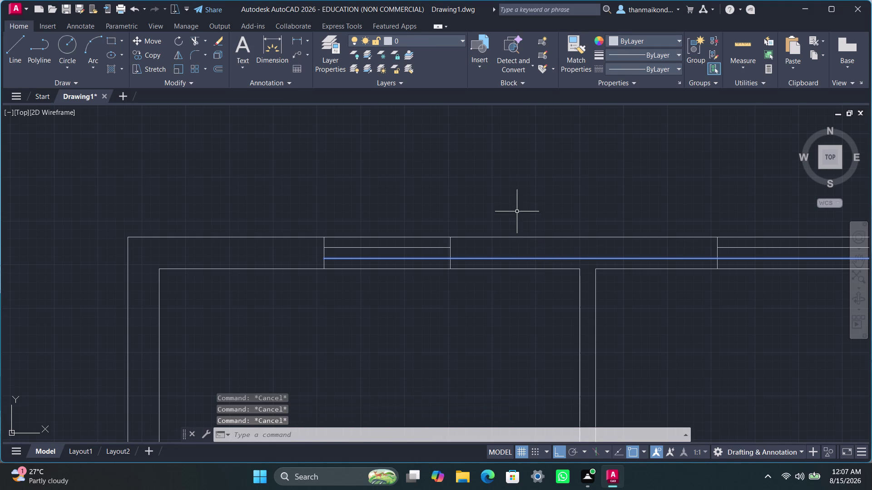
Select the outer top wall line and a window line, then clear the selection.
click(516, 208)
key(space)
key(space)
click(488, 236)
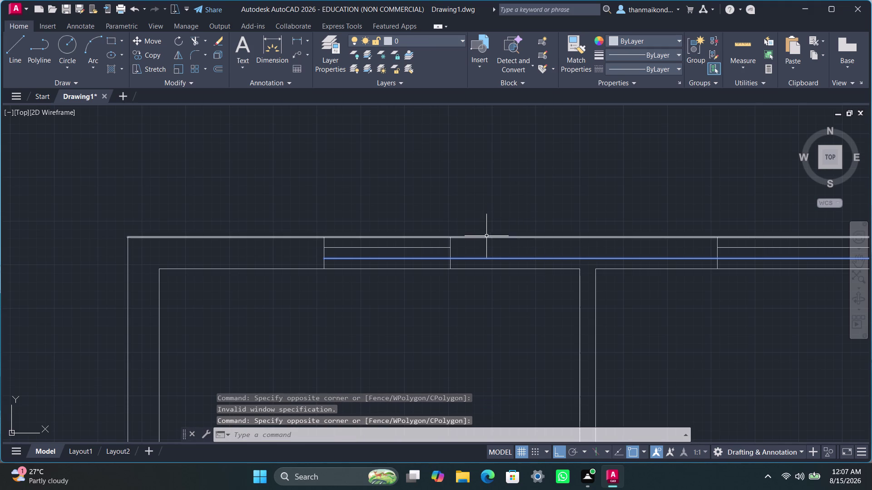
click(486, 237)
click(512, 213)
key(Escape)
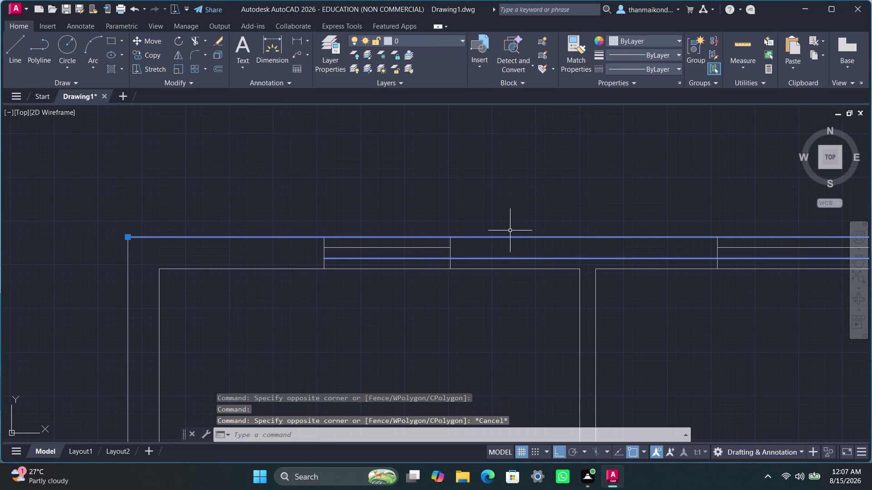
key(Escape)
key(Escape)
key(Escape)
key(Escape)
key(Escape)
key(Escape)
Pick the inner window line, then deselect it.
click(506, 258)
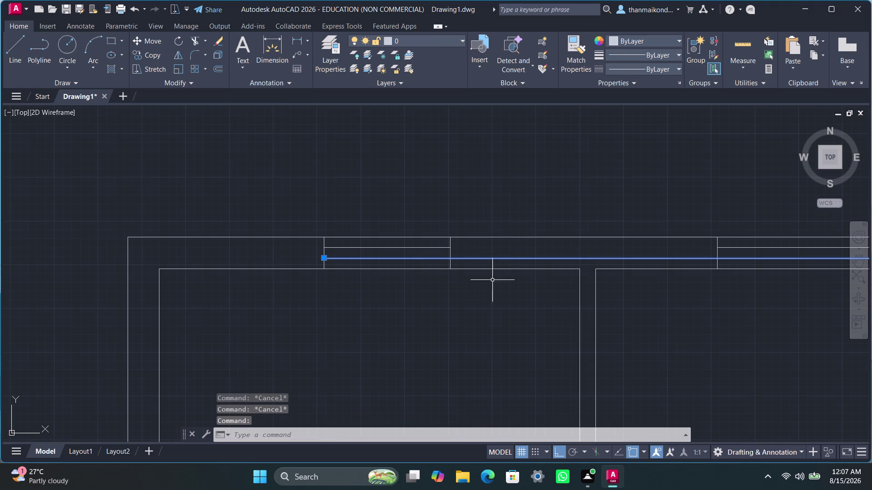
key(Escape)
scroll(down, 3)
middle_drag(485, 306, 423, 306)
Start TRIM and cut the window lines between the first openings.
key(t)
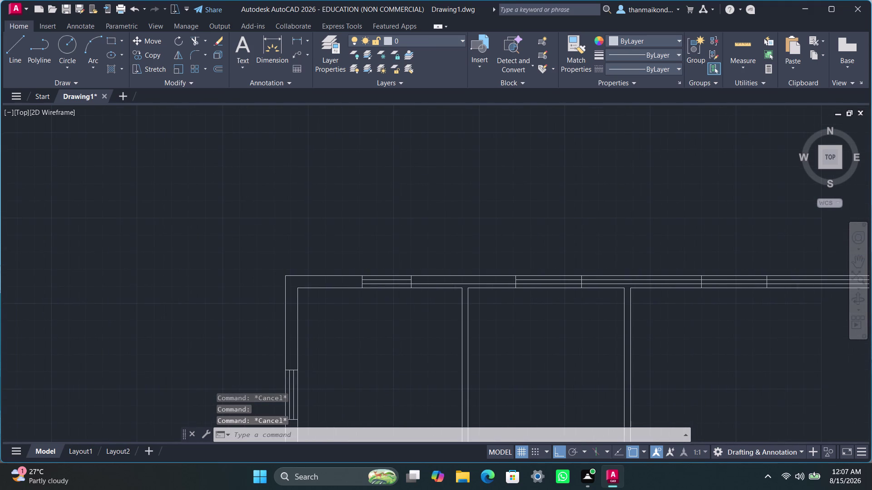
text(ri)
key(m)
key(Return)
scroll(up, 3)
drag(454, 278, 464, 290)
scroll(down, 3)
middle_drag(578, 345, 458, 322)
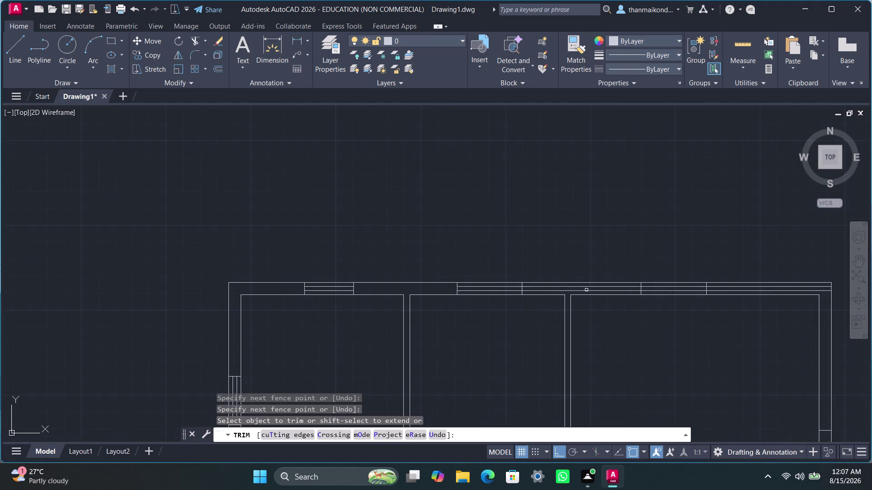
Trim the remaining leftover window line segments along the top wall.
scroll(up, 3)
click(552, 288)
click(562, 301)
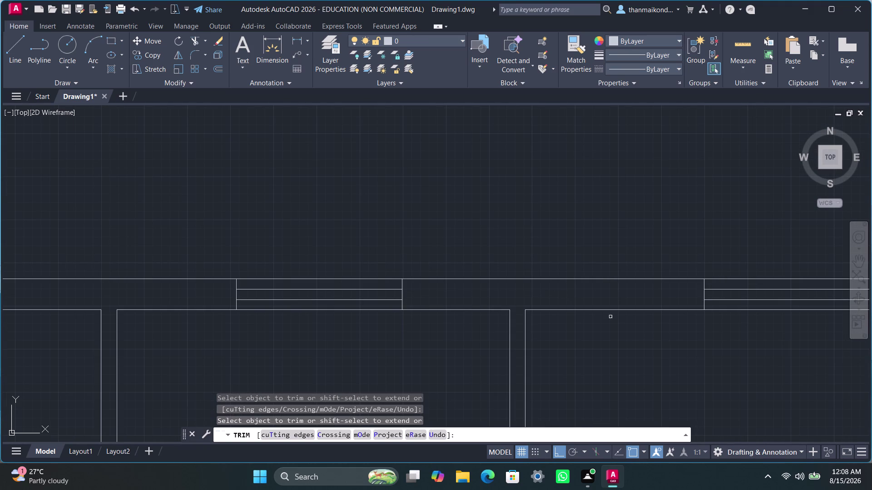
scroll(down, 3)
middle_drag(640, 372, 445, 313)
scroll(up, 3)
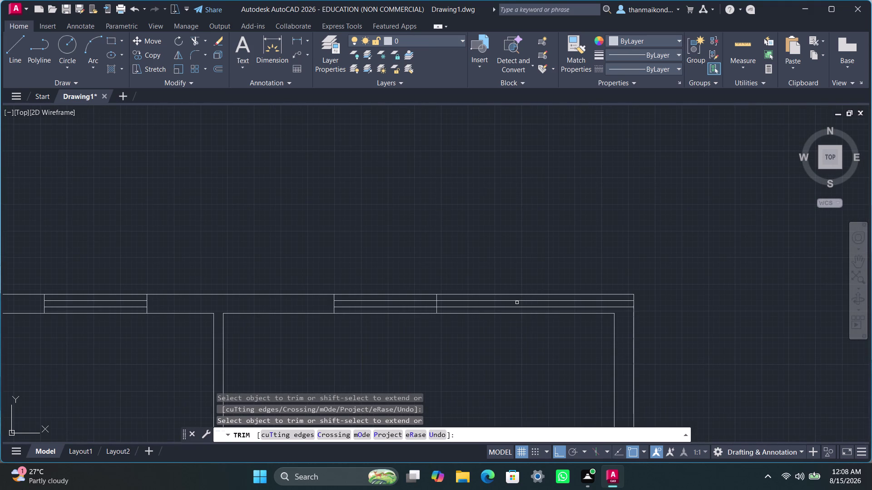
scroll(up, 3)
click(515, 304)
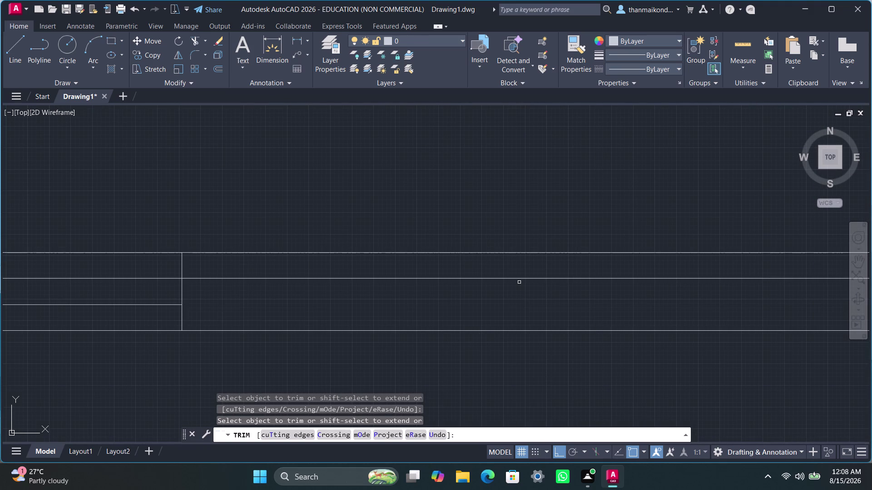
click(520, 279)
Review the whole floor plan and start saving the drawing.
scroll(down, 3)
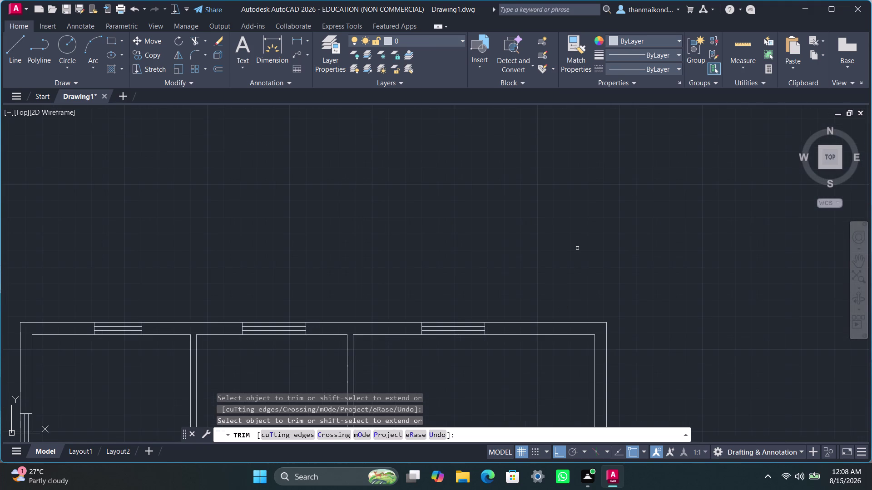
scroll(down, 3)
middle_drag(549, 368, 585, 272)
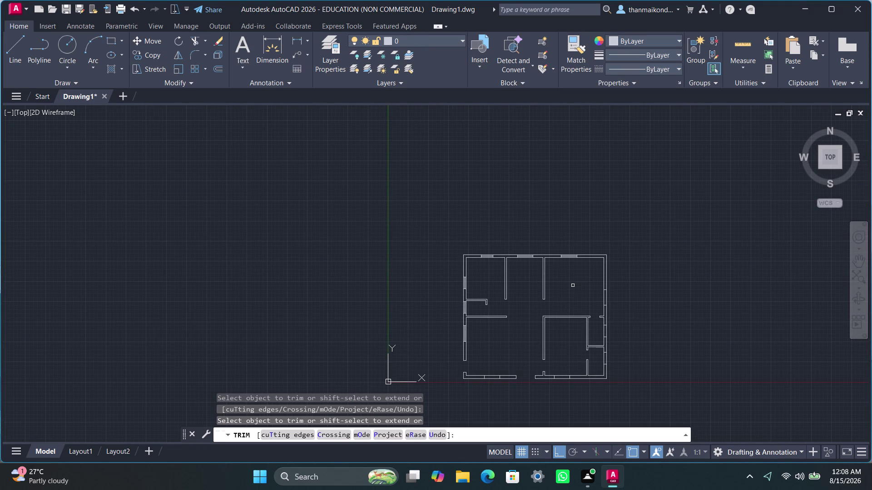
scroll(up, 3)
middle_drag(580, 297, 579, 291)
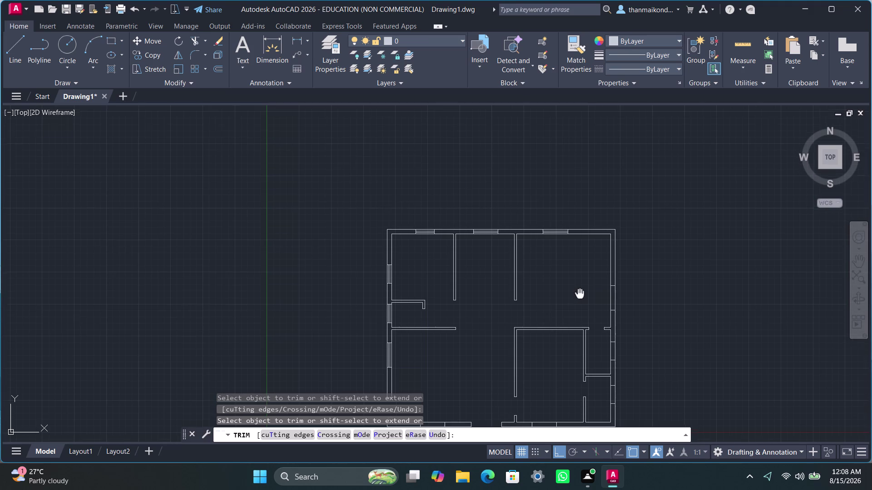
middle_drag(578, 291, 548, 215)
scroll(up, 3)
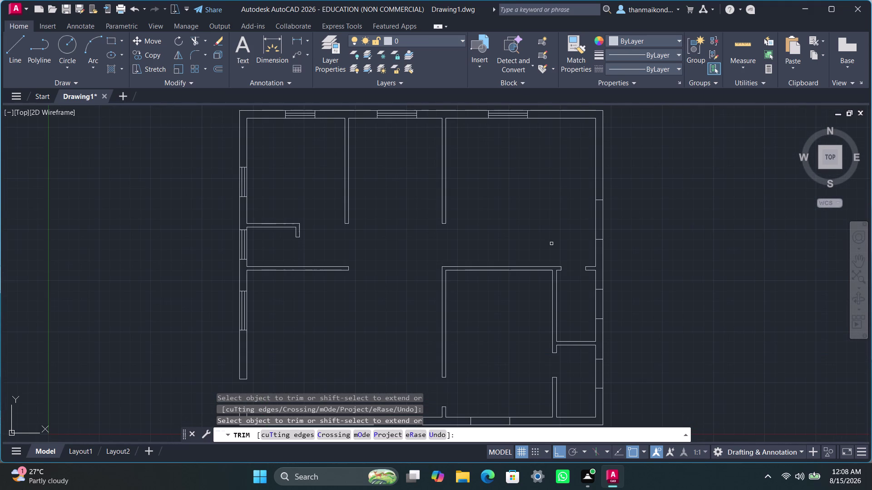
key(ctrl+s)
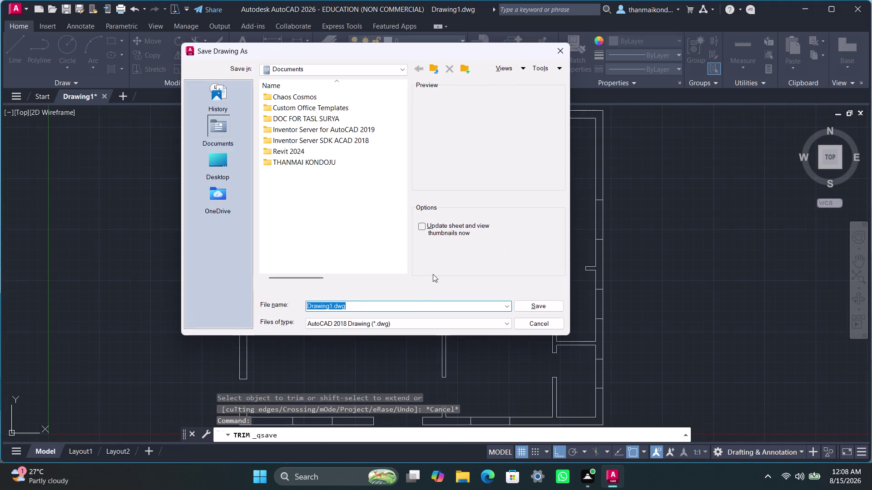
Type 'Autocad floor with columns' over the existing file name.
click(359, 312)
drag(351, 306, 291, 308)
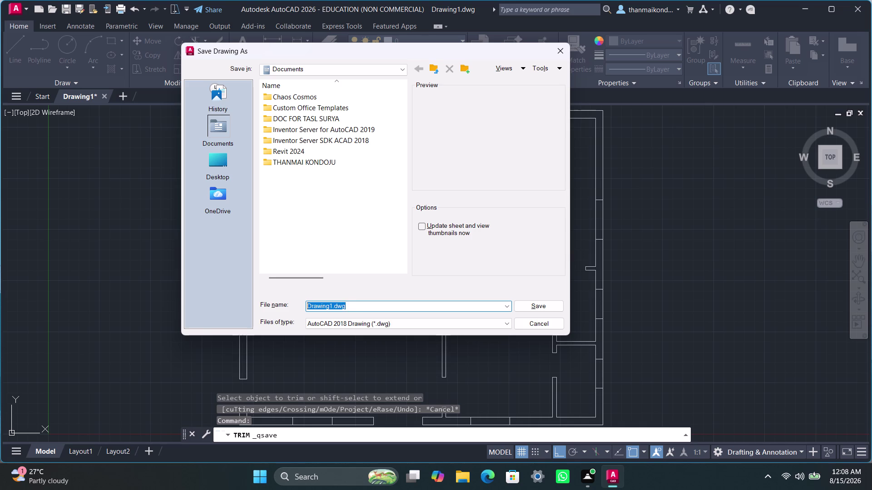
drag(291, 308, 285, 308)
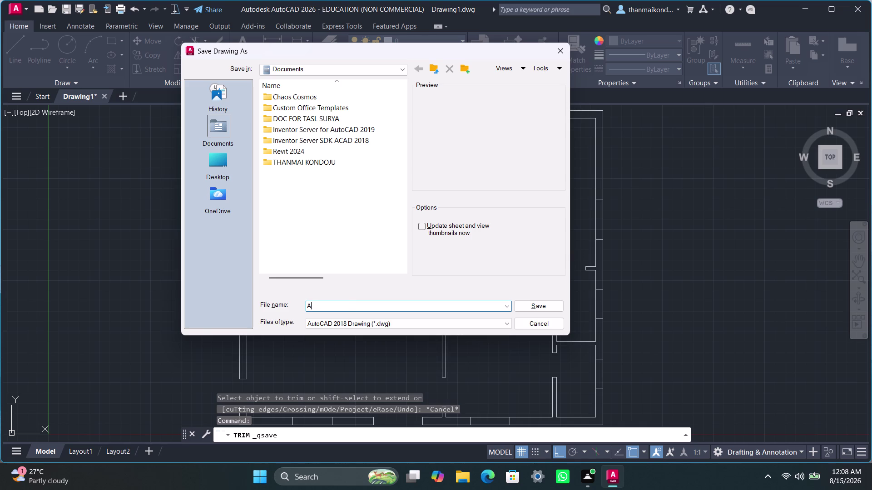
text(utocad)
key(space)
text(floor)
key(space)
text(wit)
text(h co)
text(un)
text(ms)
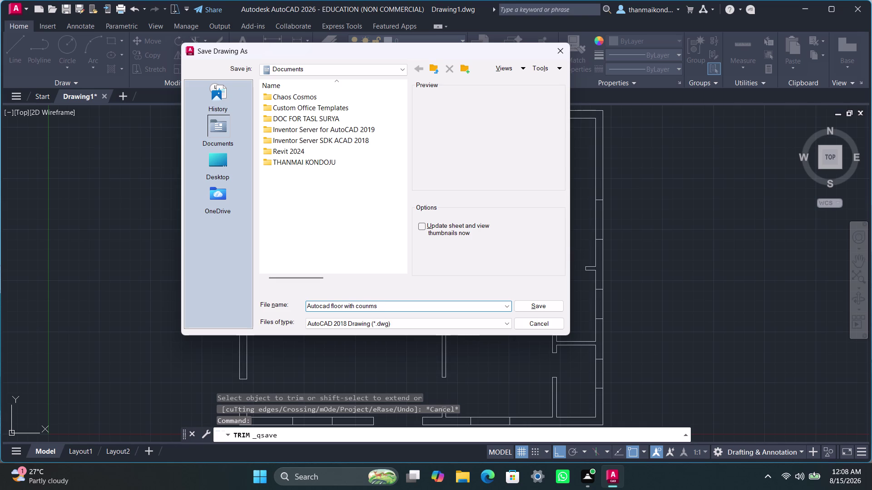
Fix the misspelled ending so the file name reads 'columns'.
click(363, 306)
key(l)
drag(383, 306, 368, 310)
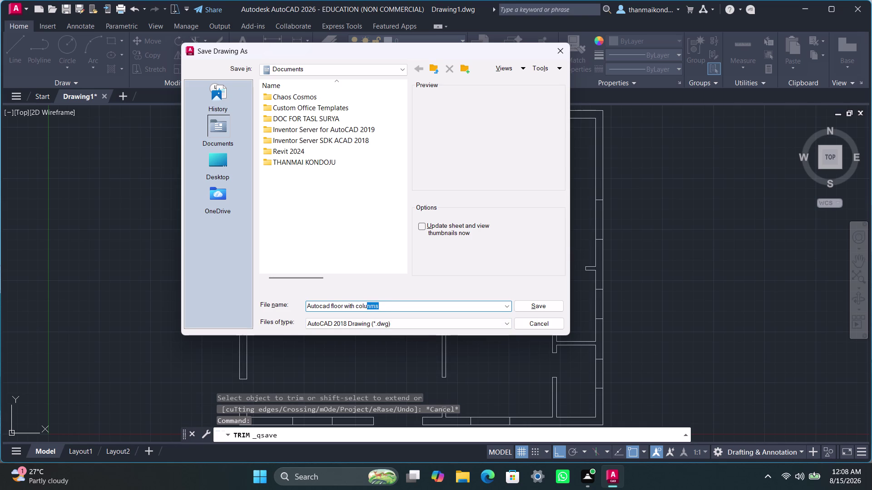
text(mns)
Save the drawing into the Desktop's internship folder.
double_click(221, 156)
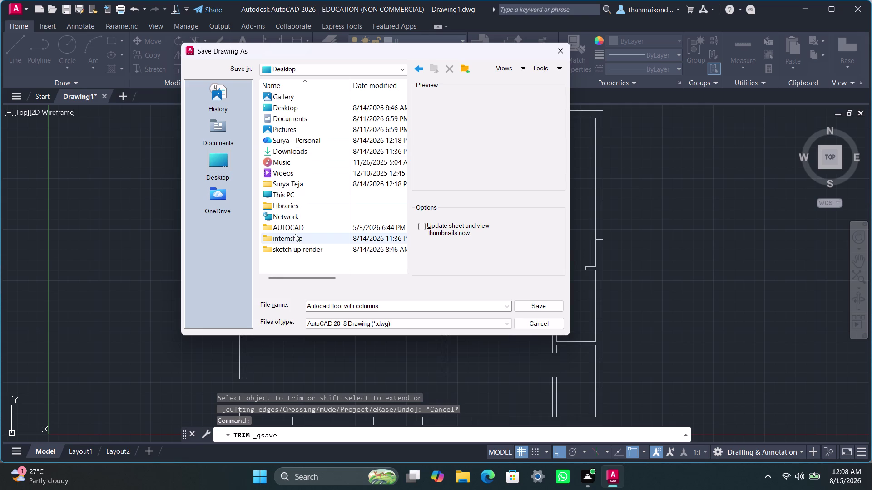
double_click(295, 234)
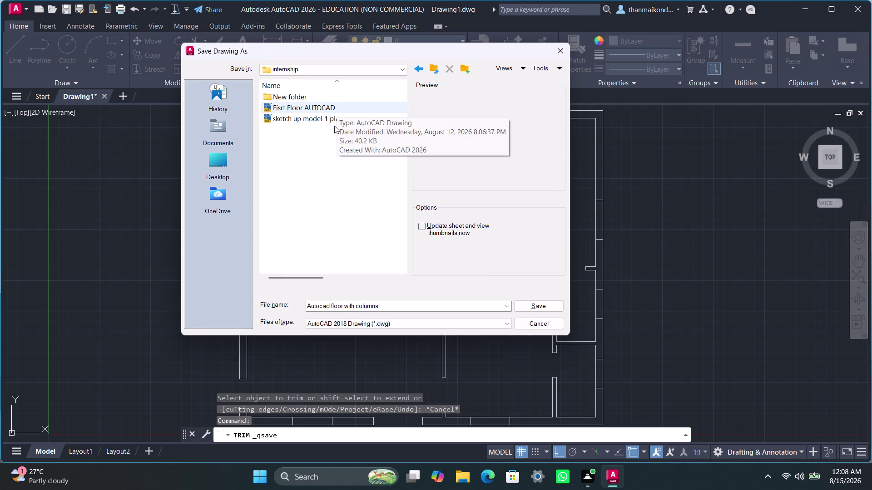
click(536, 307)
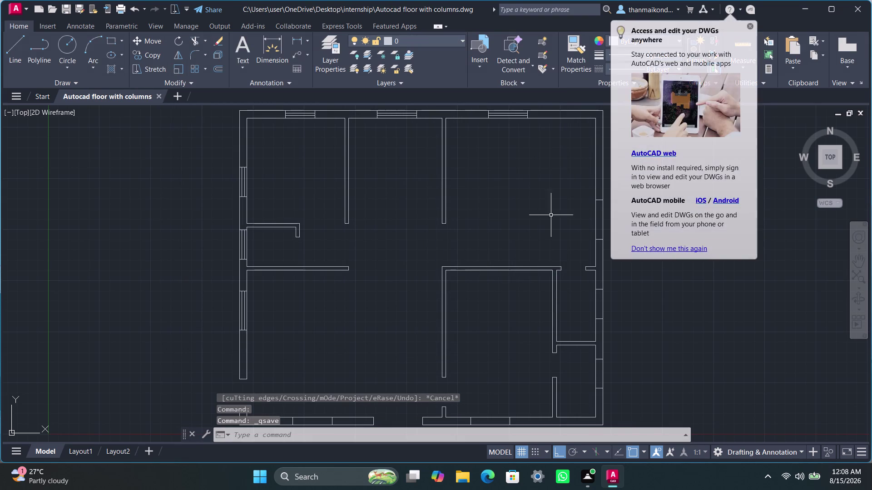
click(748, 25)
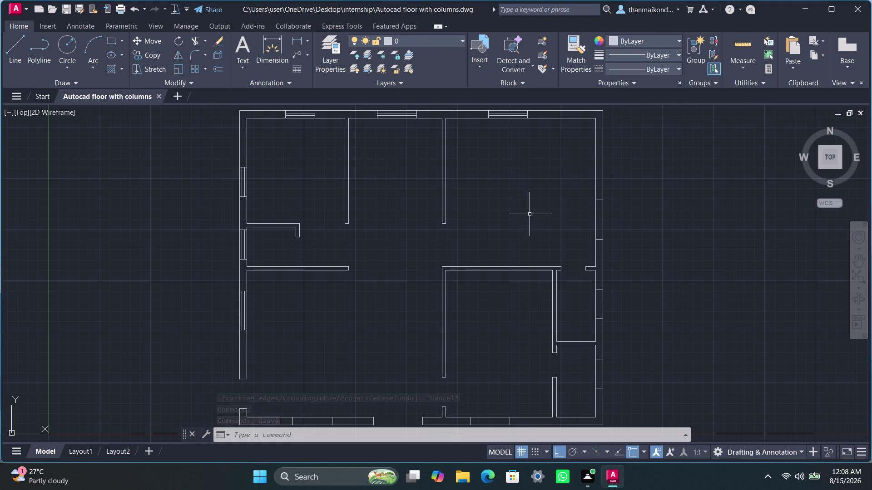
Start an offset with a 3-inch distance.
middle_drag(530, 215, 519, 188)
scroll(down, 3)
middle_drag(517, 226, 505, 229)
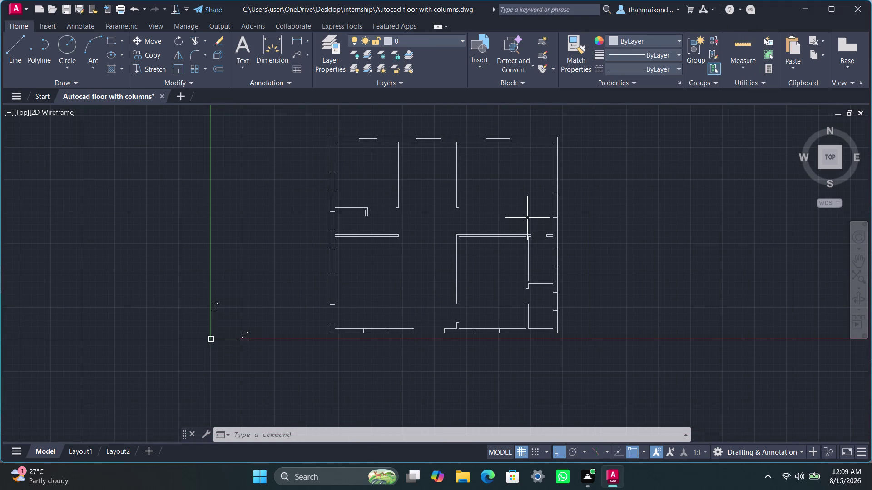
text(off)
key(Return)
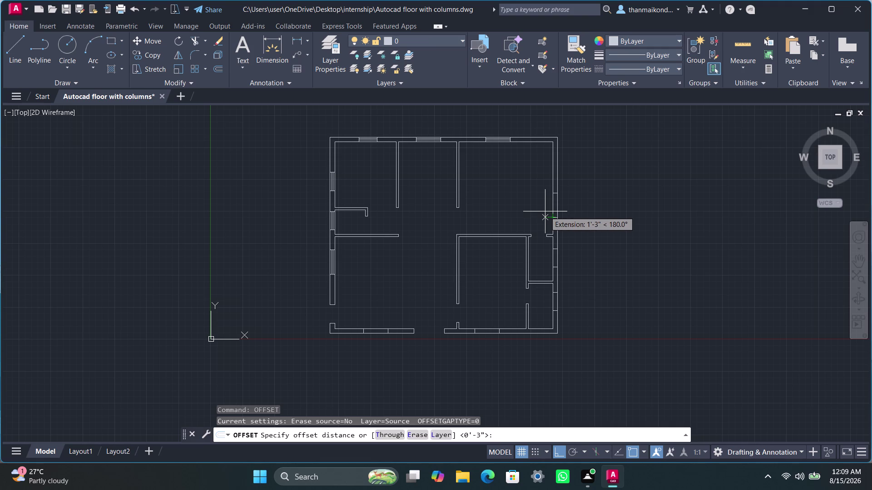
key(3)
key(shift+quotedbl)
key(Return)
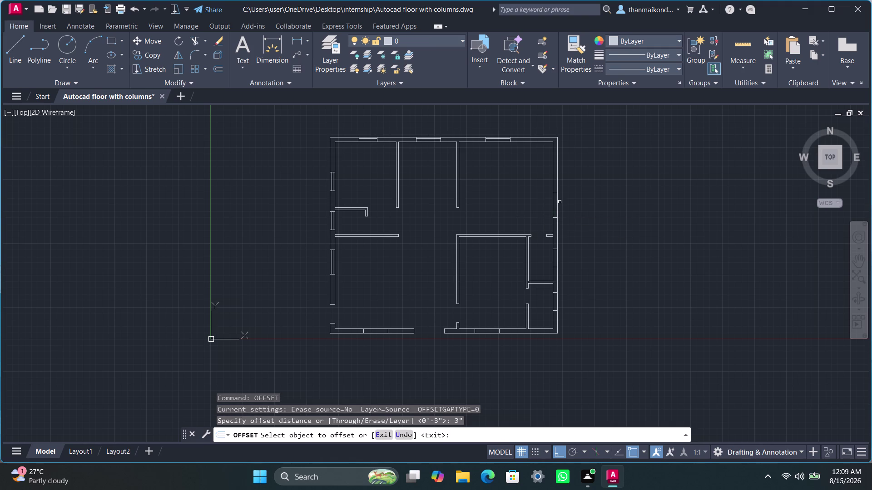
Offset two right exterior wall lines 3 inches inward, then end the command.
scroll(up, 3)
scroll(up, 3)
click(542, 209)
click(530, 214)
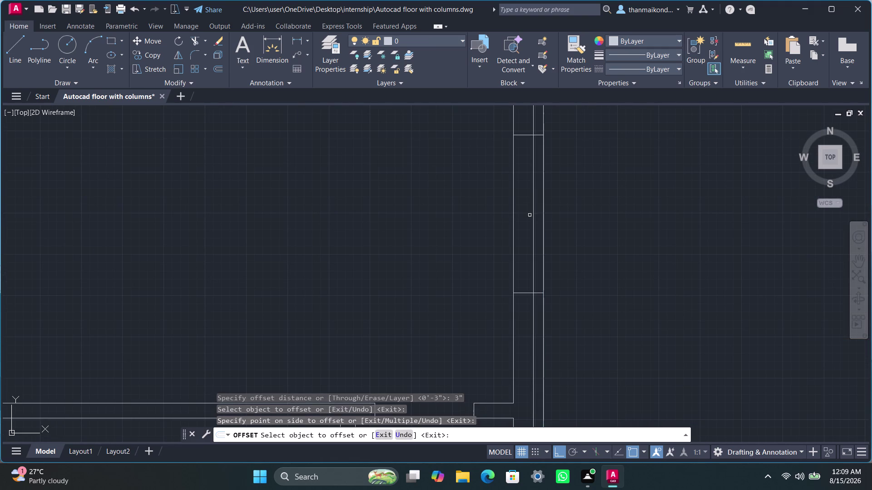
click(533, 205)
click(522, 205)
scroll(down, 3)
scroll(down, 3)
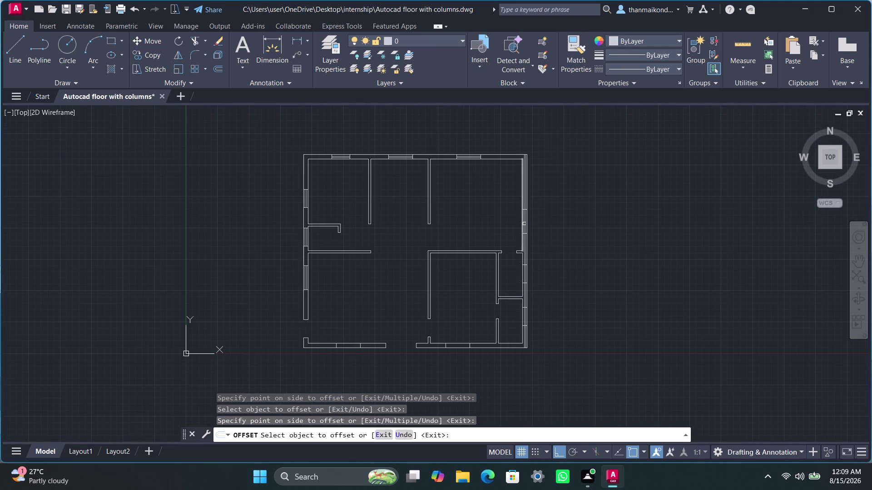
key(Escape)
key(Escape)
key(Escape)
key(Escape)
scroll(up, 3)
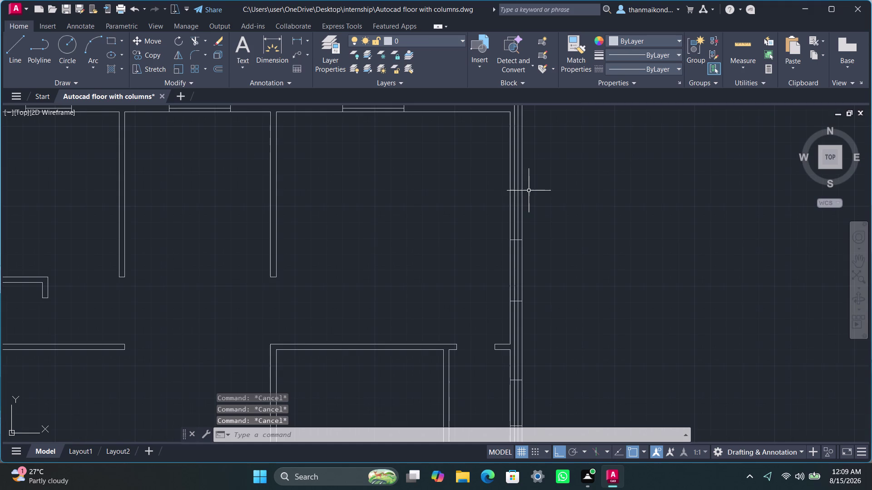
scroll(up, 3)
middle_drag(594, 224, 617, 278)
scroll(down, 3)
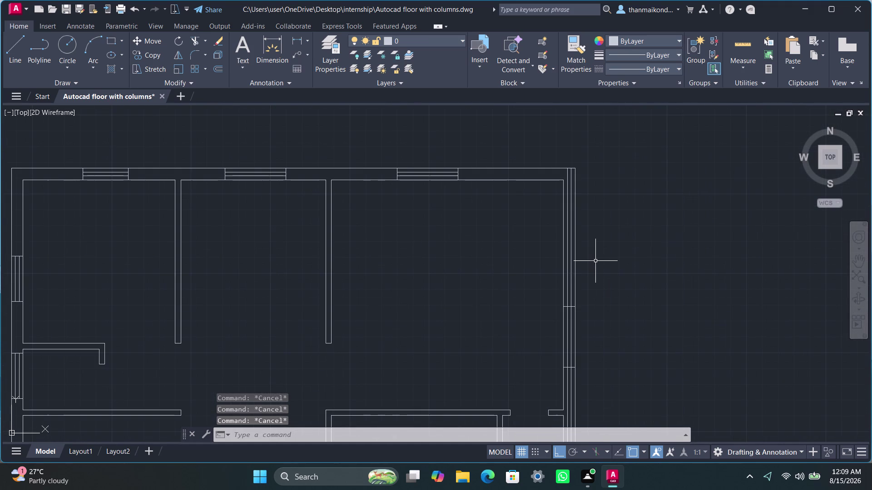
Fence-trim the offset line pieces crossing the upper right wall.
text(trim)
key(Return)
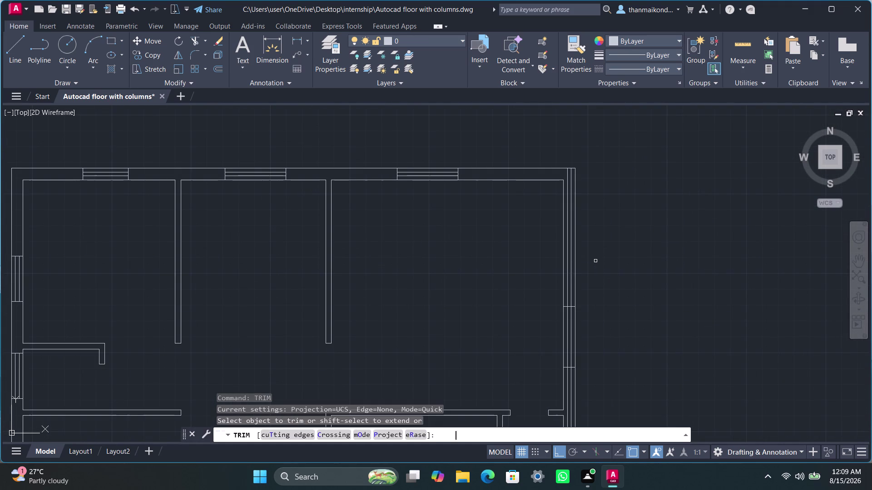
scroll(up, 3)
drag(572, 217, 560, 229)
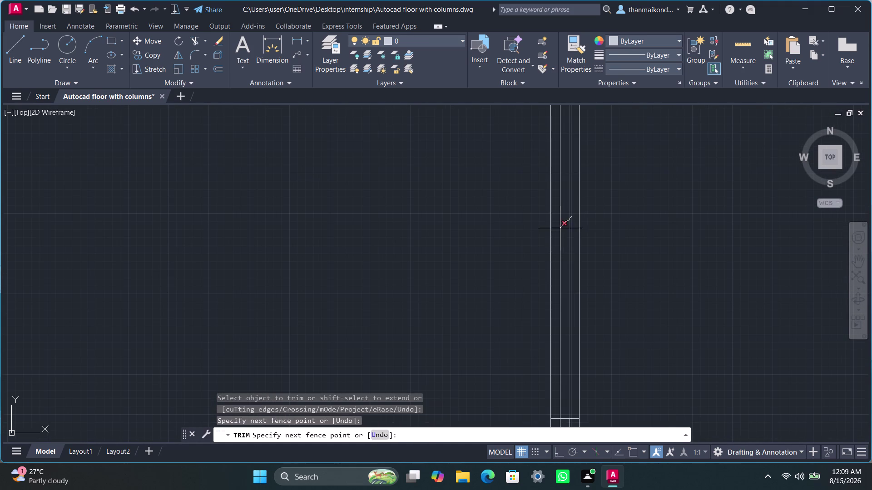
drag(560, 228, 560, 233)
scroll(down, 3)
Trim two more unwanted offset segments further down the right wall.
middle_drag(491, 287, 501, 233)
scroll(up, 3)
scroll(down, 3)
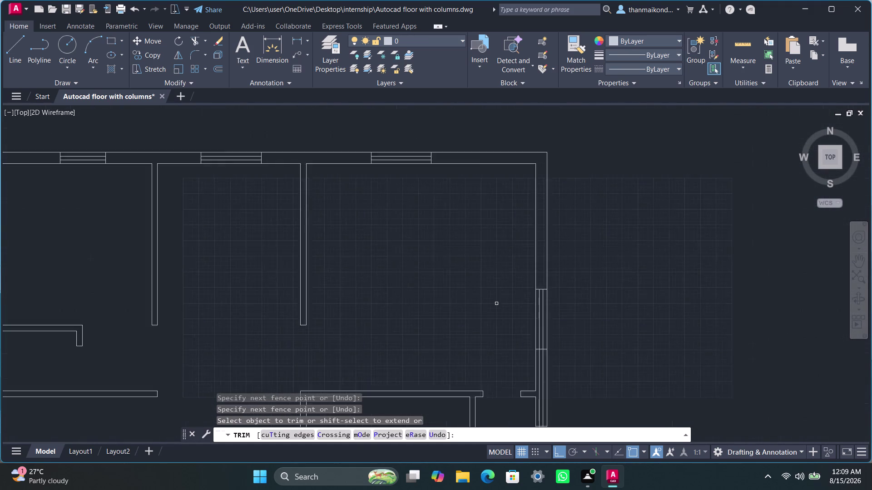
middle_drag(492, 309, 508, 240)
scroll(up, 3)
scroll(up, 3)
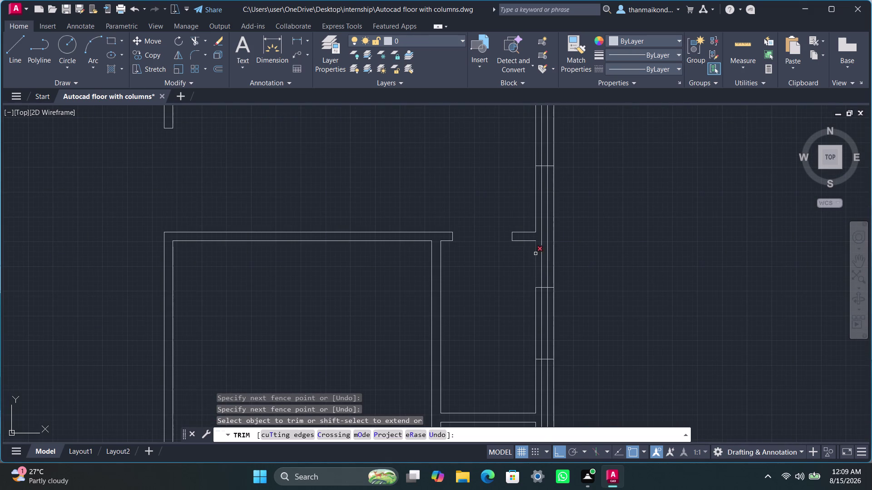
click(543, 237)
click(548, 233)
scroll(down, 3)
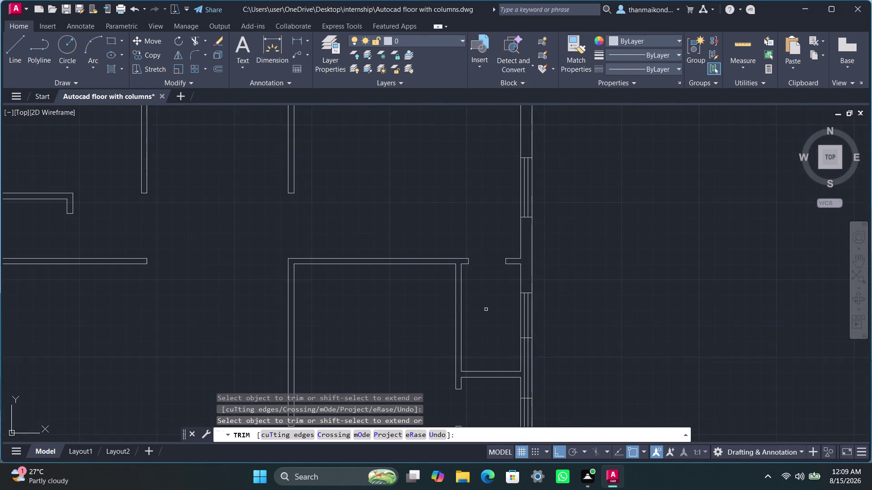
Trim two offset segments in the middle section of the right wall.
middle_drag(485, 310, 492, 266)
scroll(down, 3)
middle_drag(502, 311, 505, 275)
scroll(up, 3)
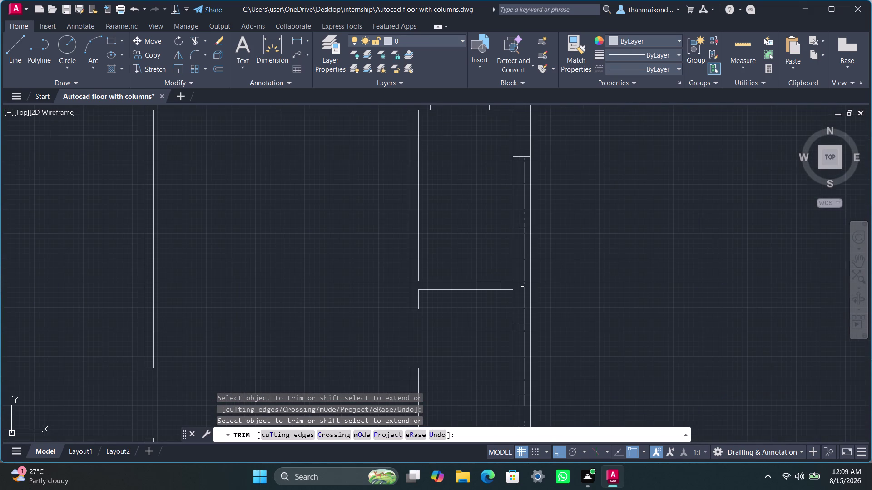
click(525, 282)
click(519, 284)
scroll(down, 3)
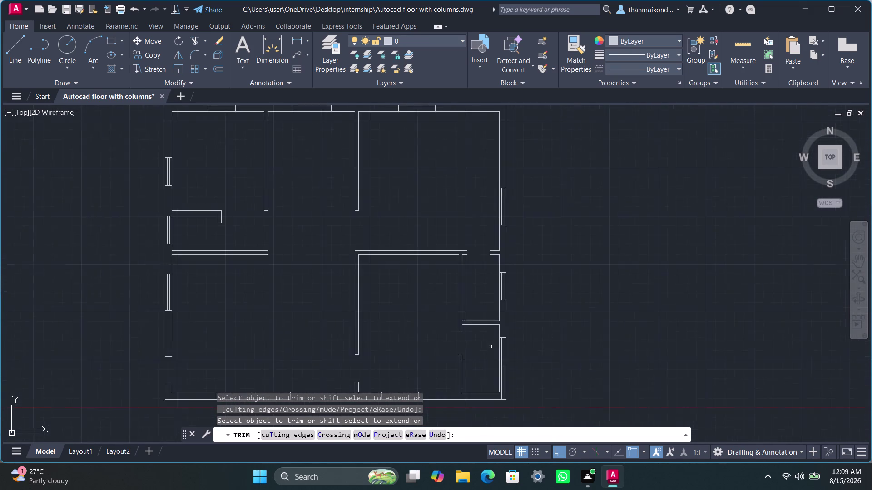
Trim three offset segments near the lower right corner.
middle_drag(490, 347, 496, 323)
scroll(up, 3)
click(504, 357)
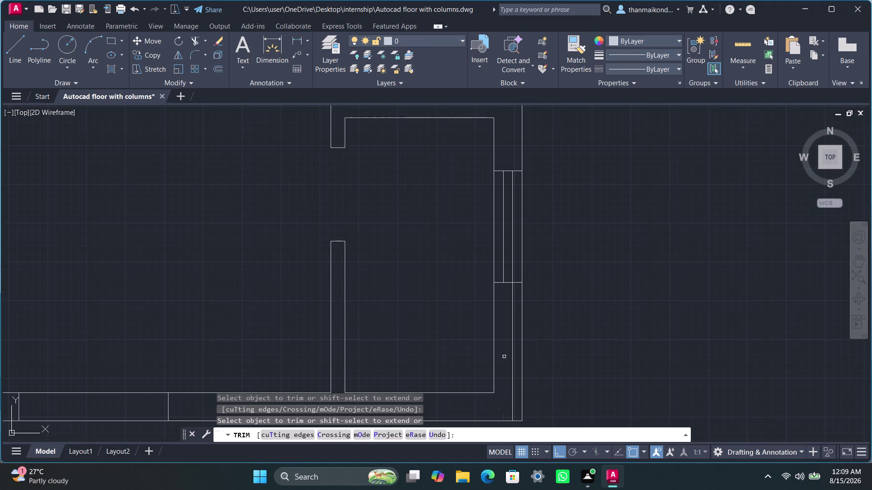
click(515, 355)
click(509, 358)
scroll(down, 3)
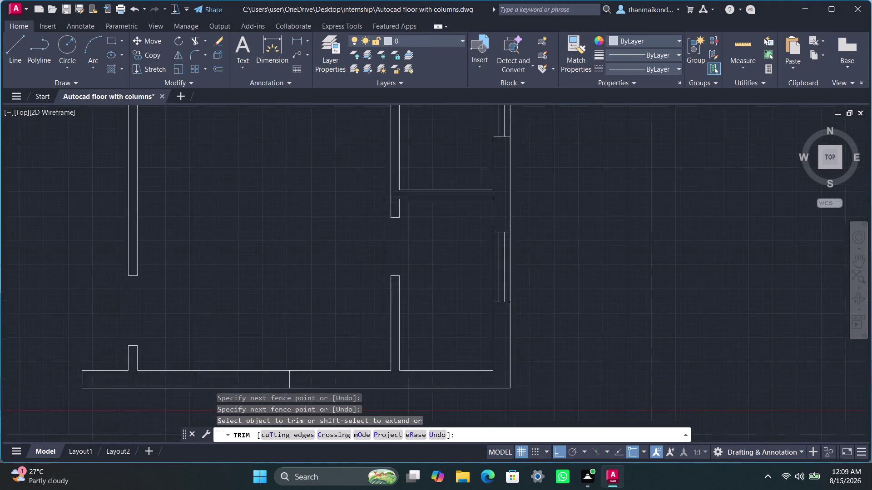
scroll(down, 3)
scroll(down, 3)
End trimming, bring the whole floor plan into view, and start another offset.
key(Escape)
key(Escape)
key(Escape)
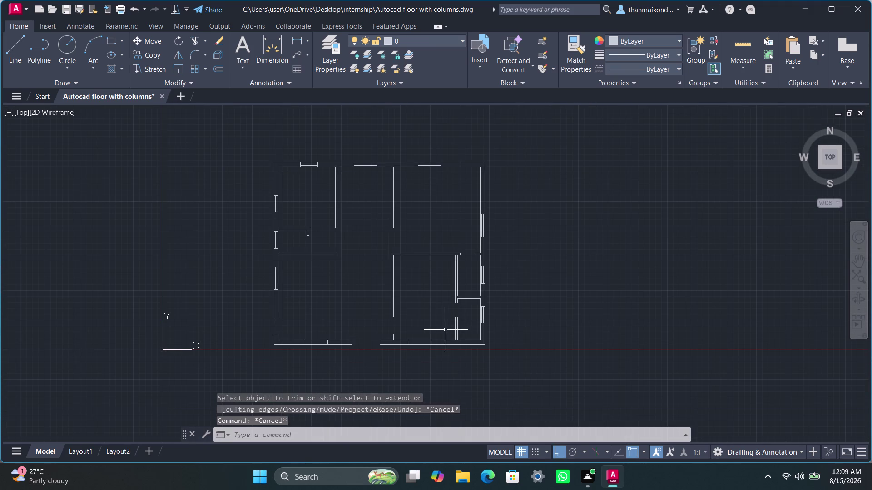
scroll(down, 3)
middle_drag(432, 318, 492, 296)
scroll(up, 3)
scroll(up, 3)
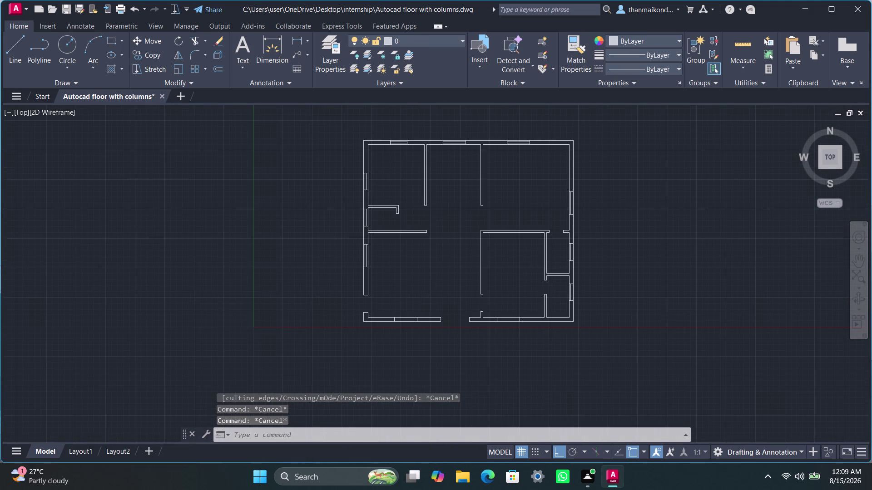
text(off)
key(Return)
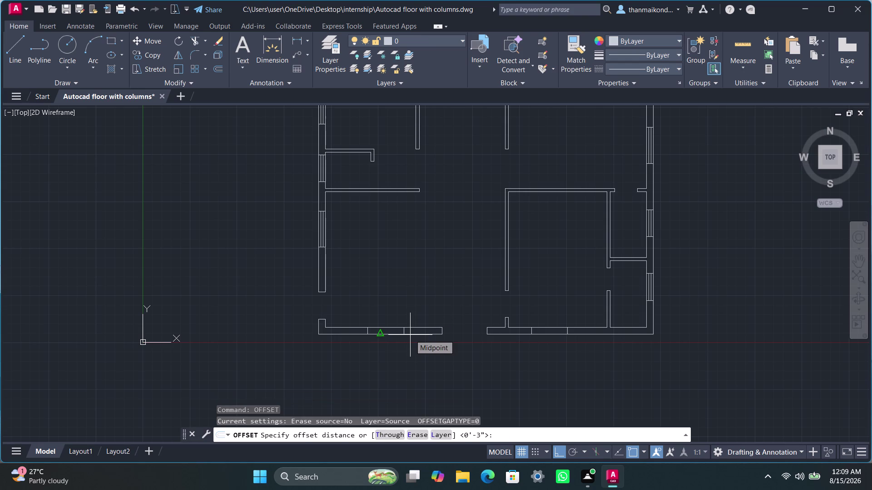
text(3')
key(BackSpace)
key(shift+quotedbl)
key(Return)
scroll(up, 3)
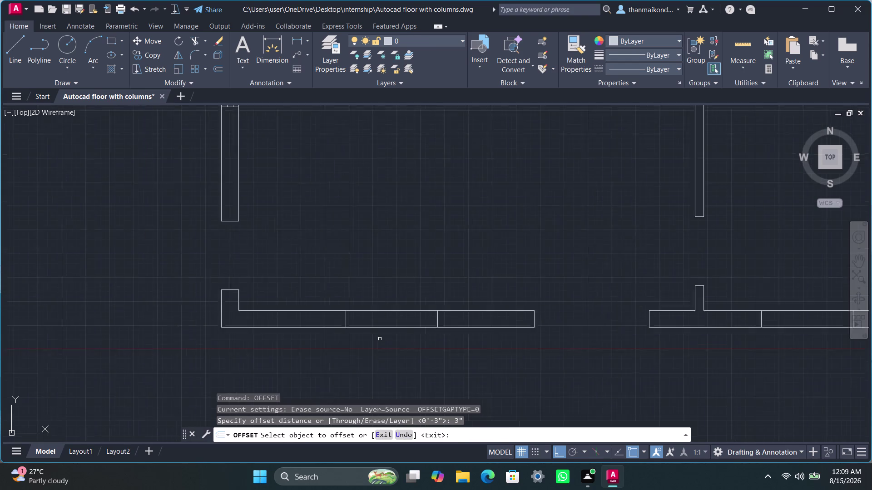
click(364, 321)
click(365, 311)
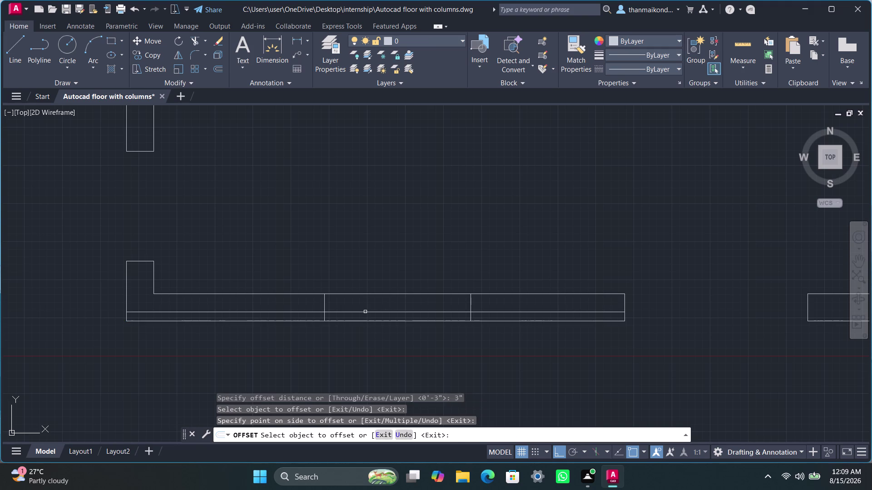
click(366, 313)
click(370, 297)
key(Escape)
key(Escape)
key(Escape)
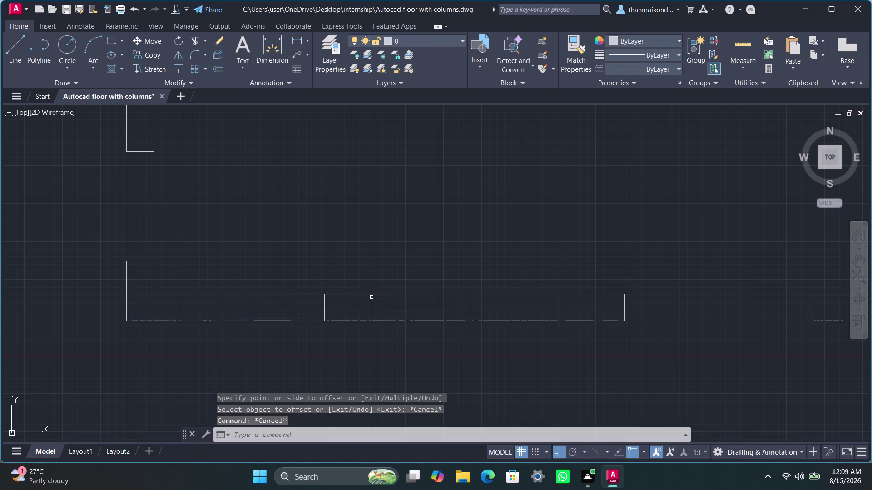
text(trim)
key(Return)
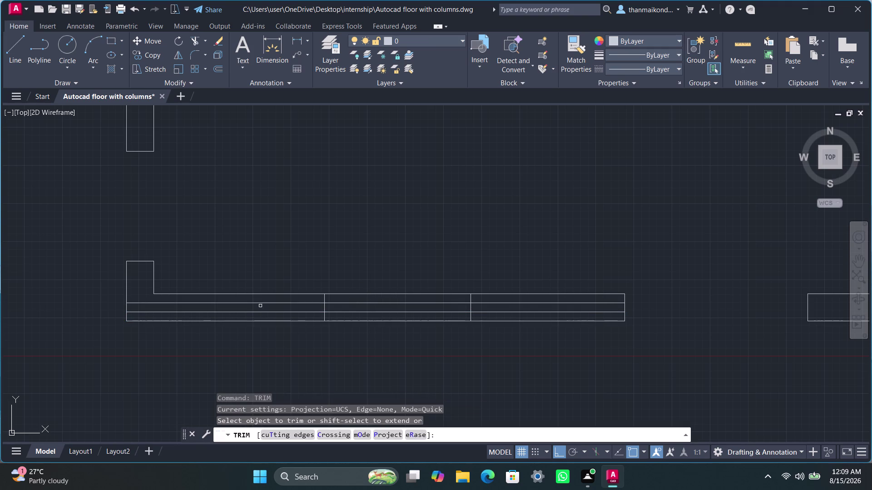
scroll(up, 3)
drag(258, 297, 281, 334)
scroll(down, 3)
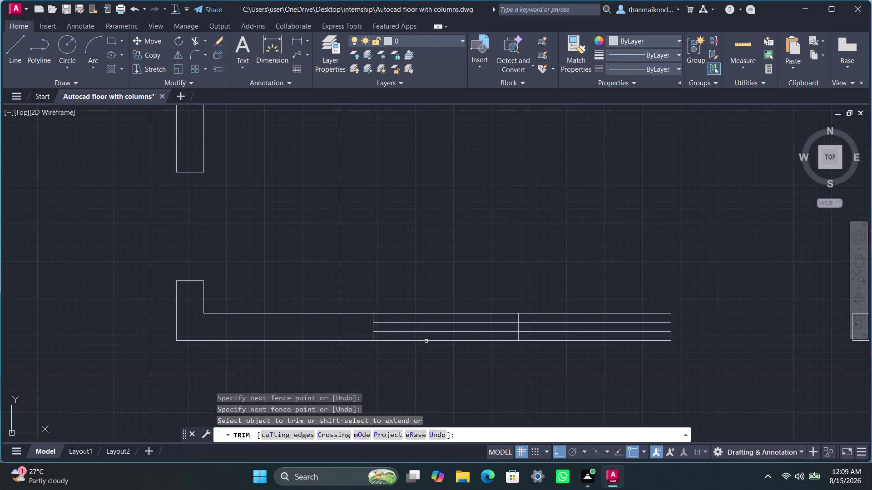
click(535, 321)
click(541, 333)
scroll(down, 3)
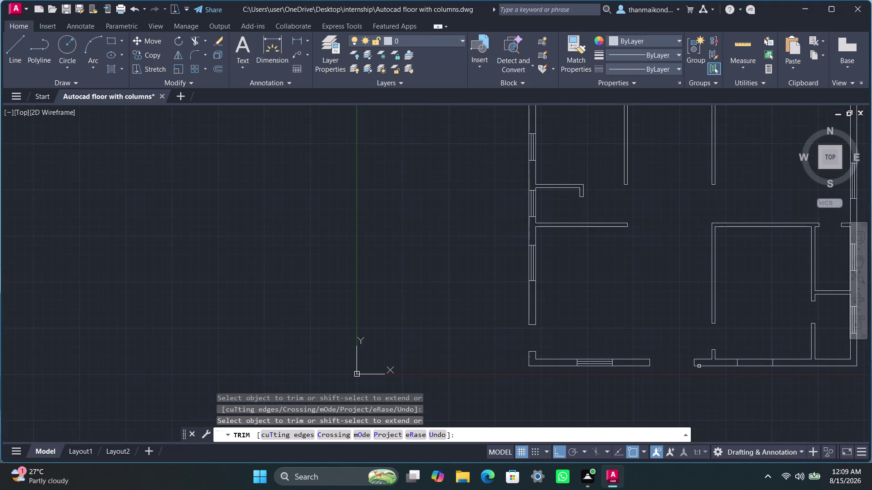
middle_drag(656, 365, 537, 350)
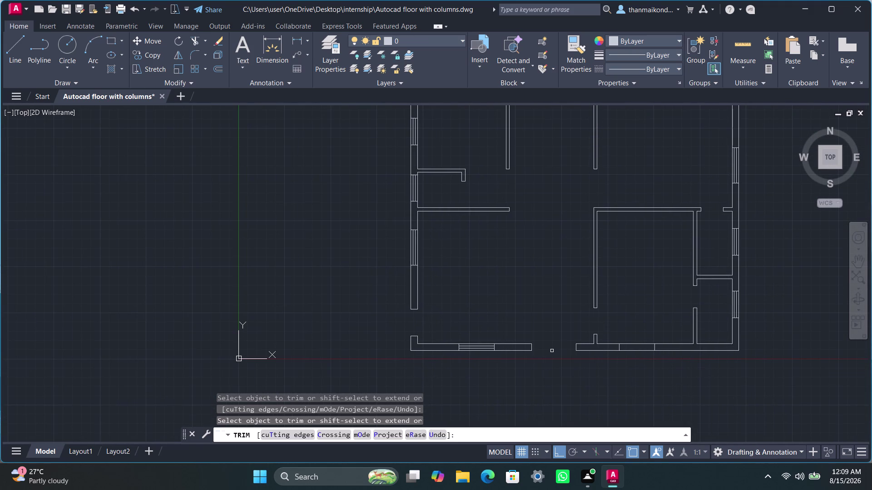
key(ctrl+z)
scroll(down, 3)
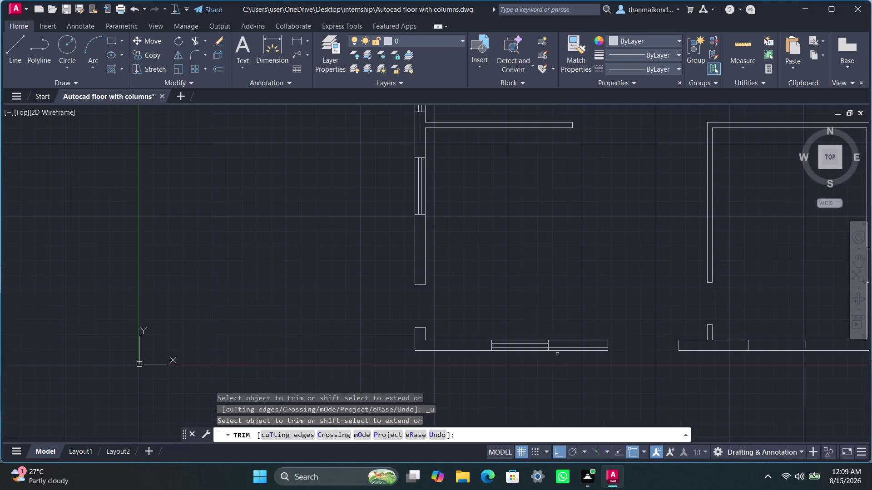
scroll(up, 3)
click(565, 345)
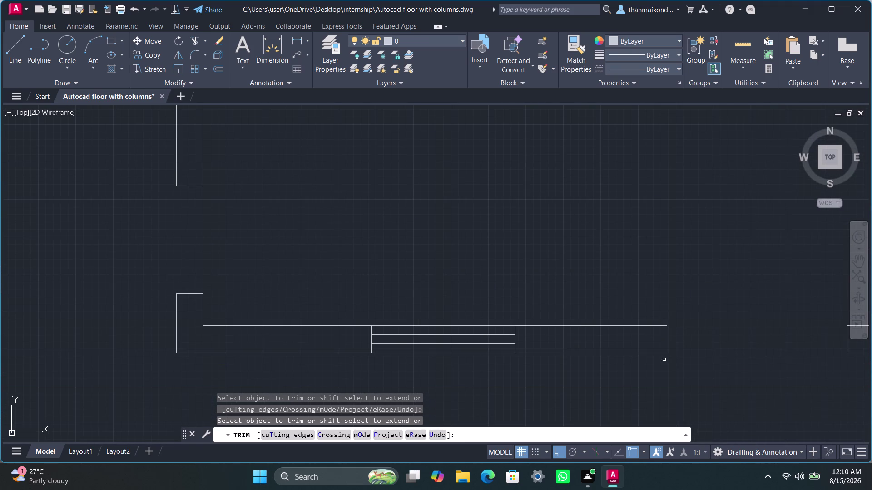
scroll(down, 3)
middle_drag(711, 368, 515, 358)
key(Escape)
key(Escape)
key(Escape)
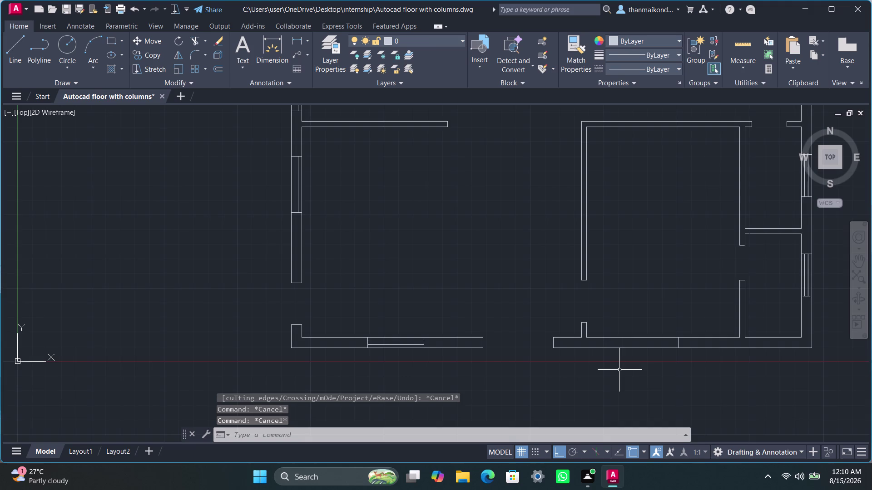
middle_drag(619, 372, 550, 376)
Offset two bottom wall lines 3 inches inward.
text(off)
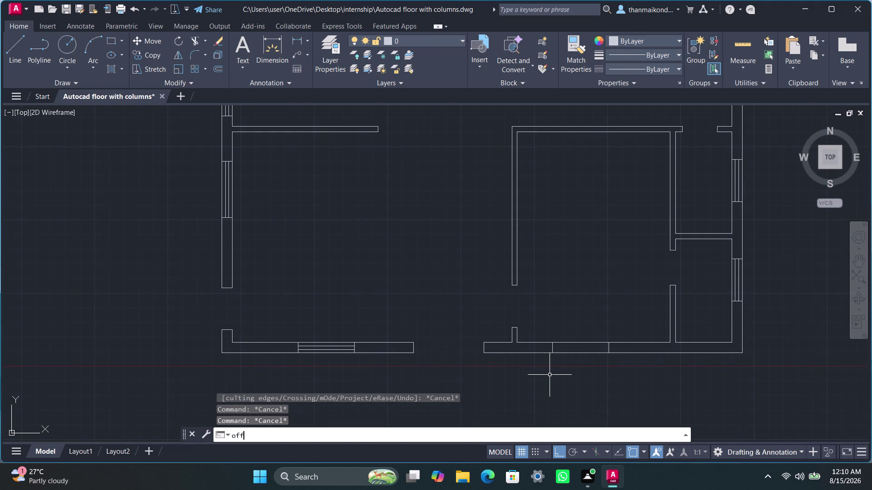
key(Return)
key(3)
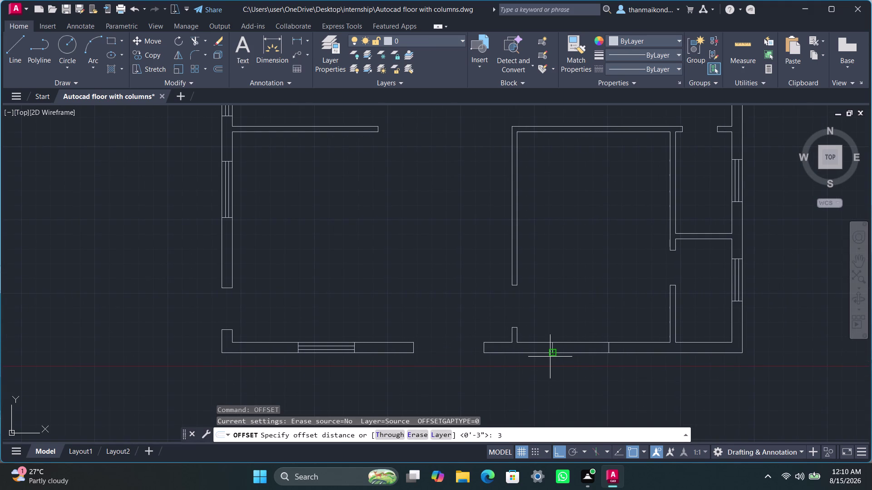
key(shift+quotedbl)
key(Return)
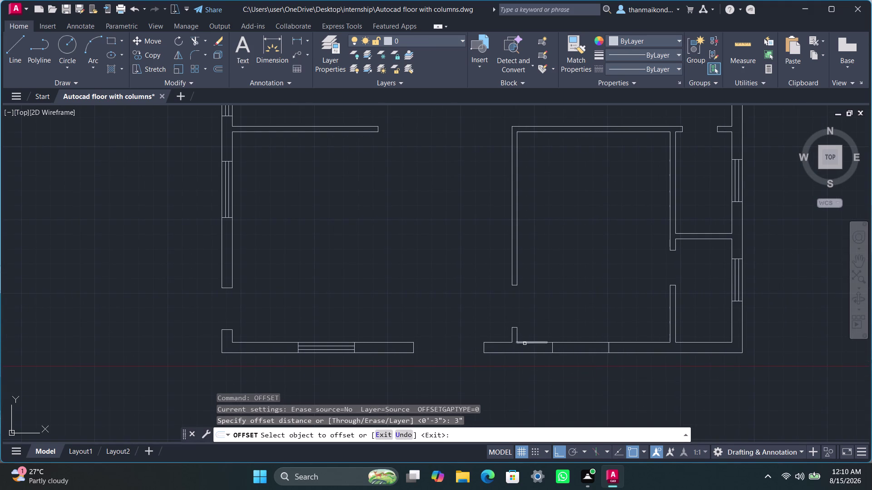
click(573, 343)
click(574, 350)
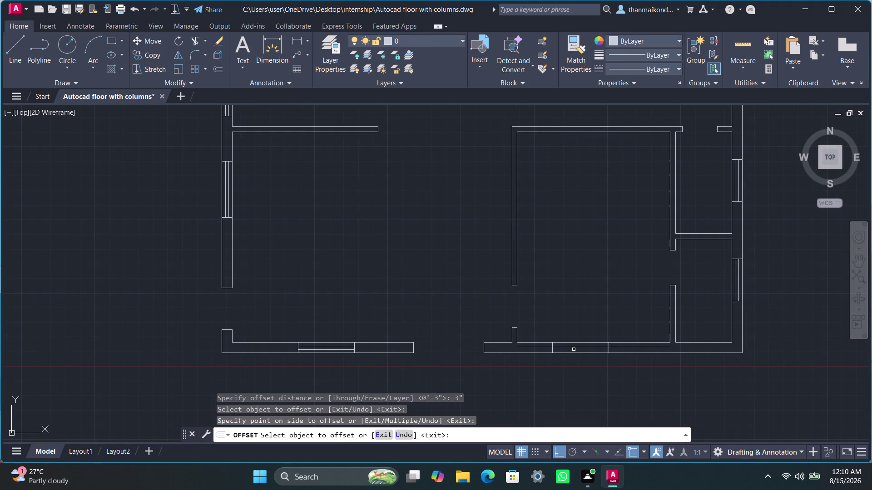
click(570, 347)
click(572, 351)
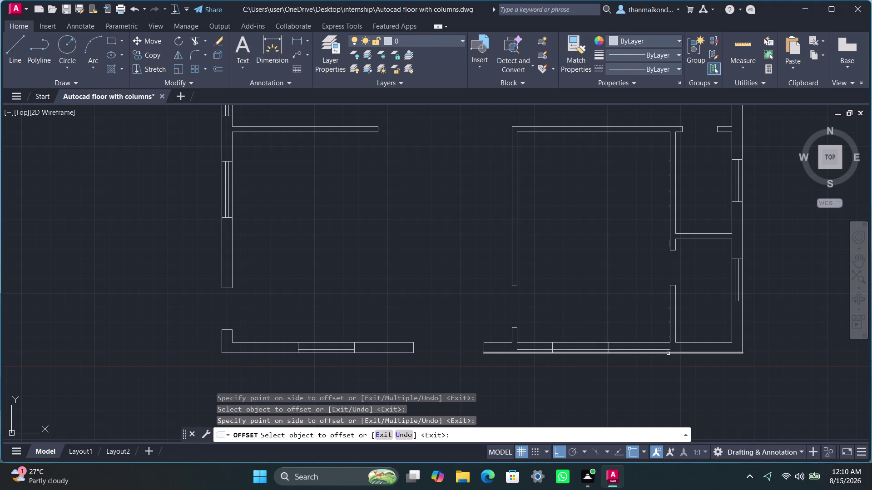
key(Escape)
key(Escape)
key(Escape)
Fence-trim the overhanging ends of the new bottom-wall lines.
text(tri)
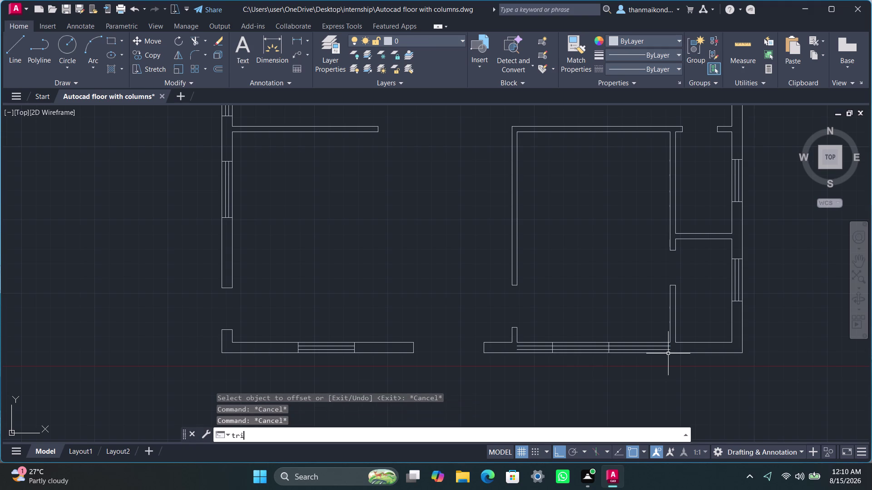
text(m)
key(Return)
scroll(up, 3)
scroll(up, 3)
drag(522, 347, 527, 374)
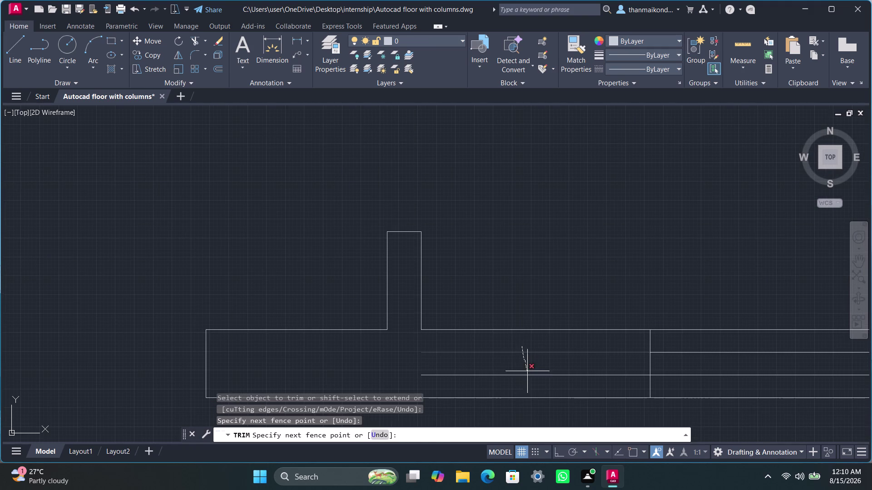
drag(527, 374, 529, 382)
scroll(down, 3)
middle_drag(531, 379, 433, 367)
scroll(up, 3)
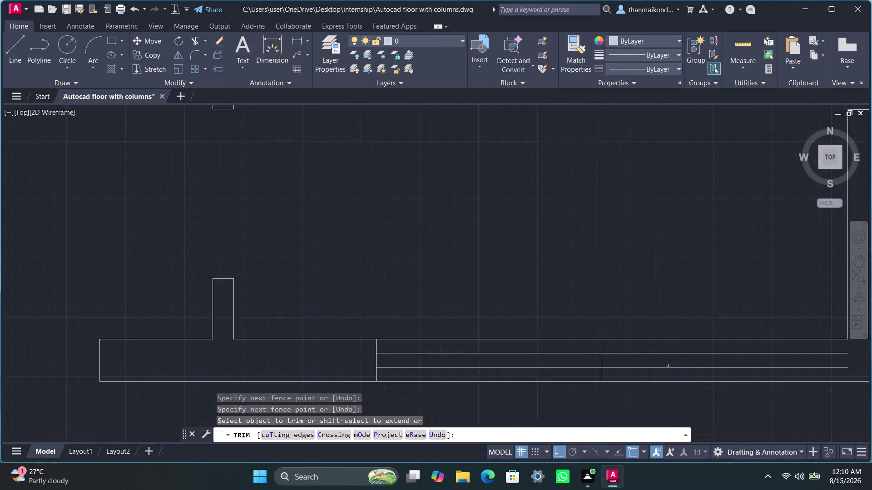
drag(624, 346, 640, 379)
drag(638, 367, 636, 374)
Finish the trim and save the drawing.
scroll(down, 3)
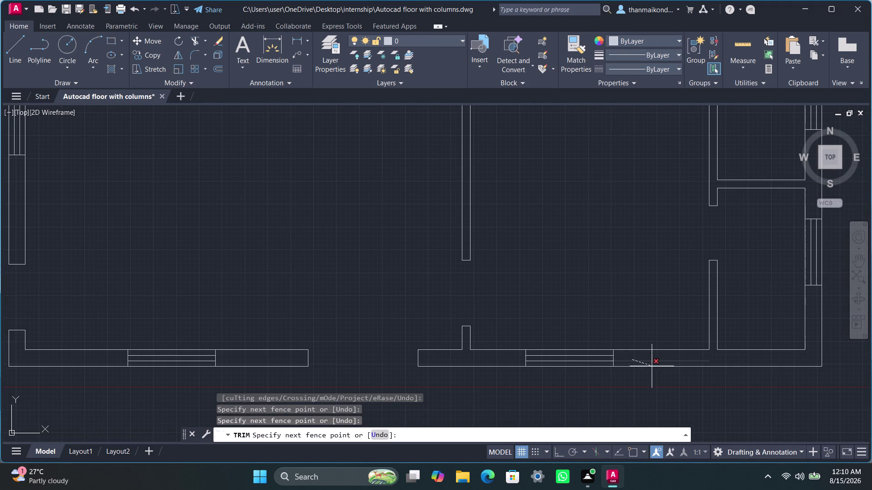
scroll(up, 3)
click(641, 363)
scroll(down, 3)
scroll(down, 3)
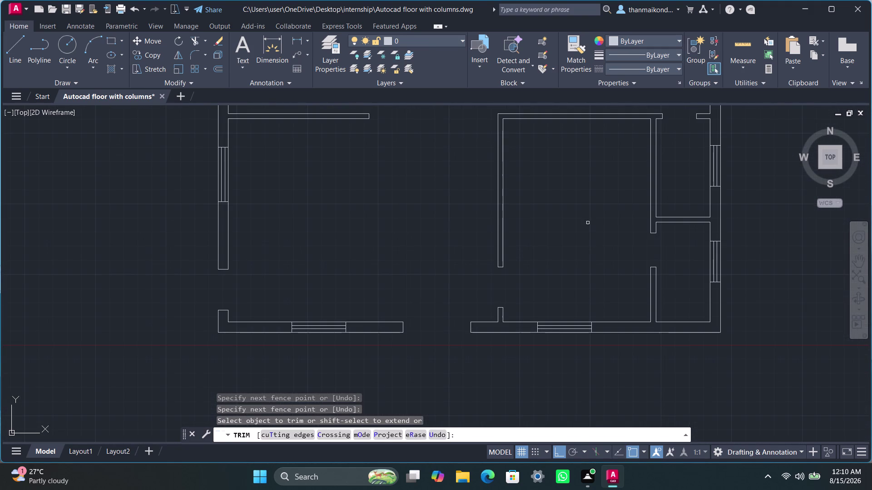
key(ctrl+s)
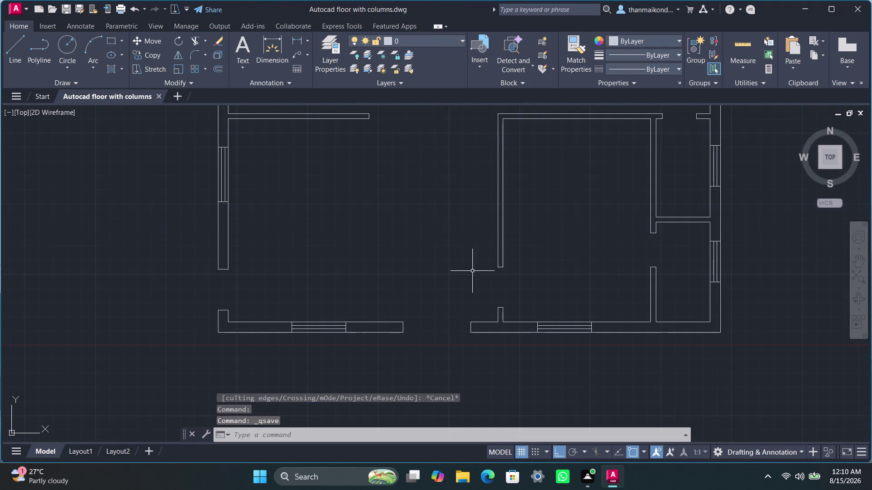
key(space)
scroll(down, 3)
middle_drag(426, 275, 459, 311)
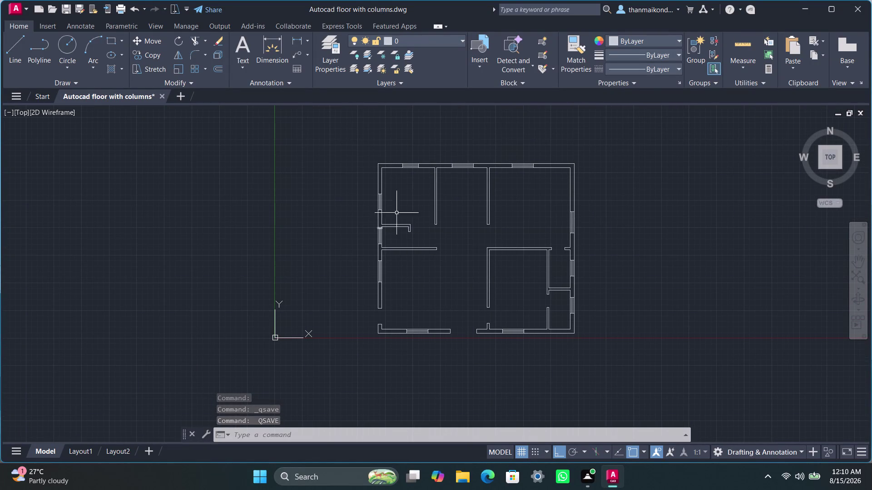
Start HATCH and choose the SOLID fill pattern.
key(h)
text(a)
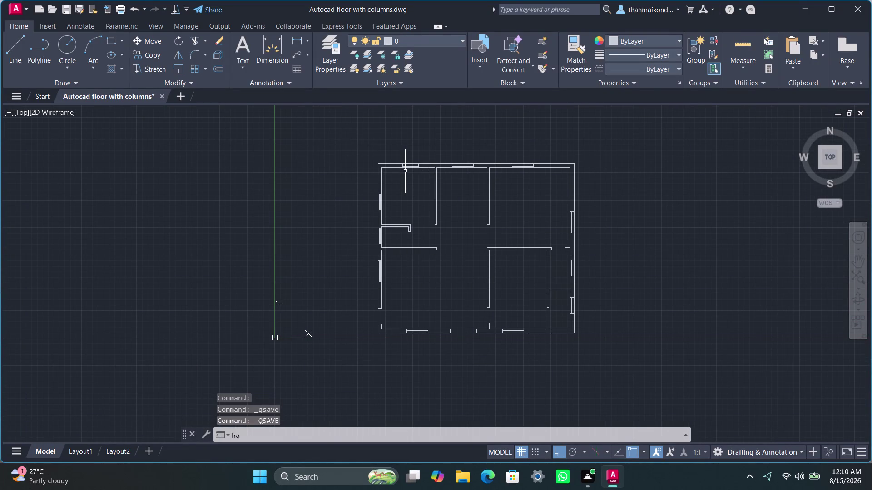
text(t)
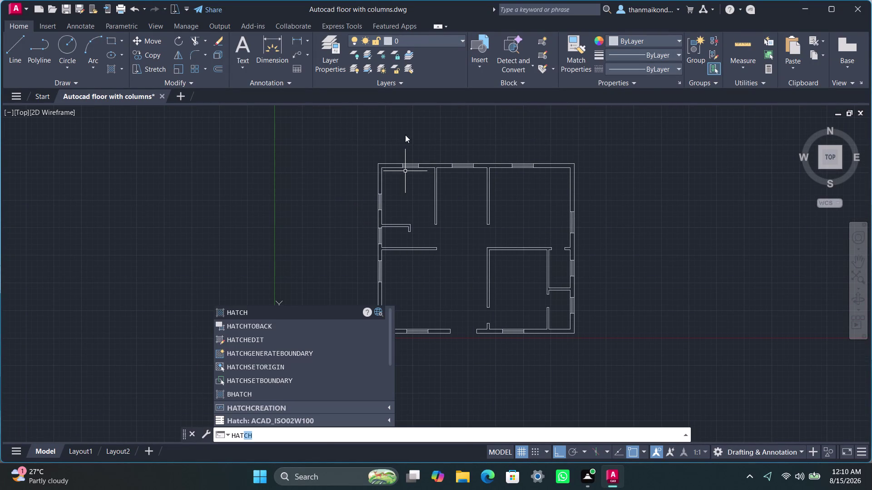
click(237, 312)
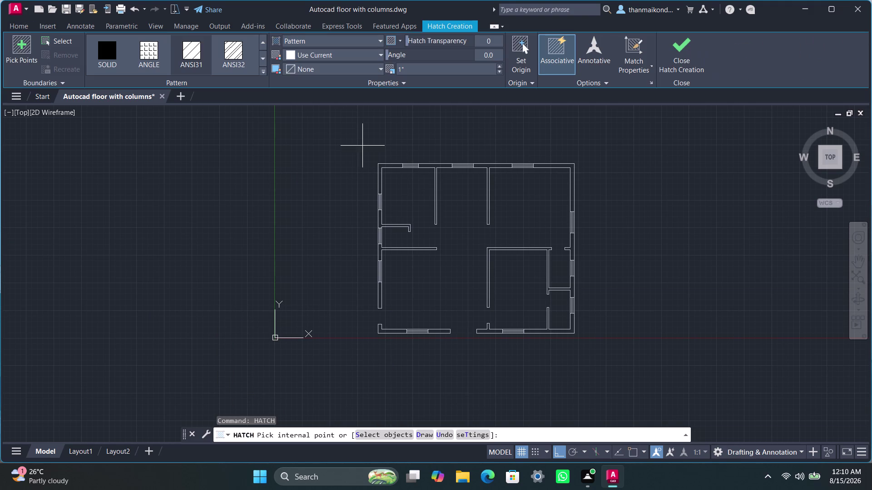
click(320, 40)
click(321, 57)
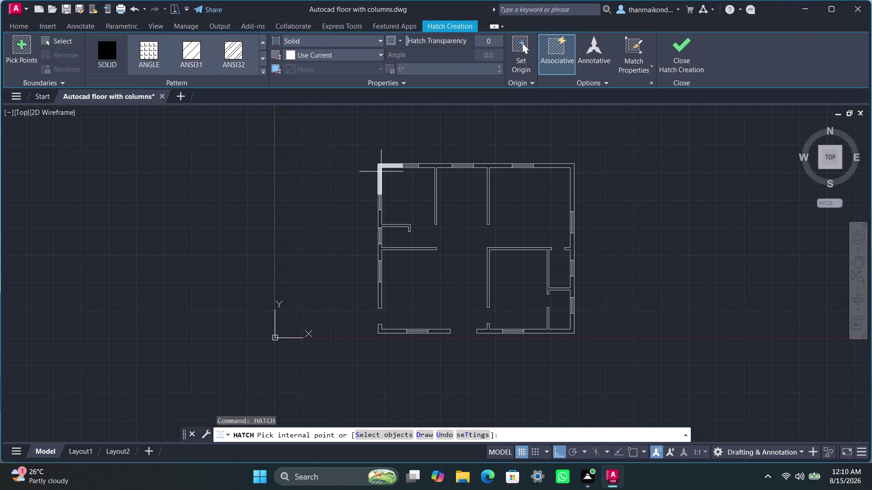
Pick the top, right and bottom-right wall areas for the solid fill.
click(380, 171)
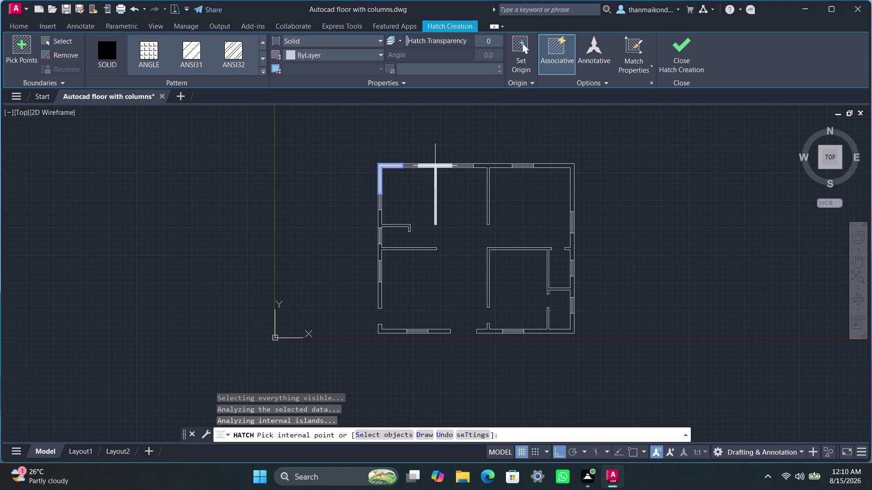
click(434, 166)
click(489, 166)
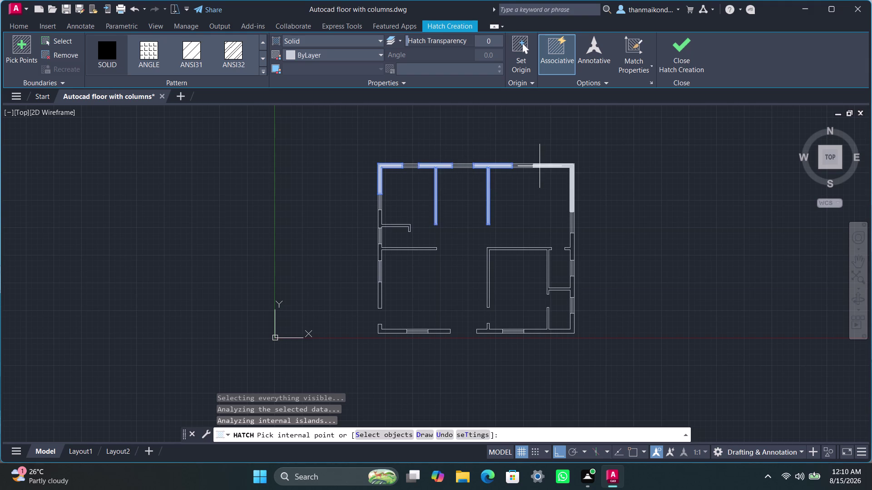
click(555, 167)
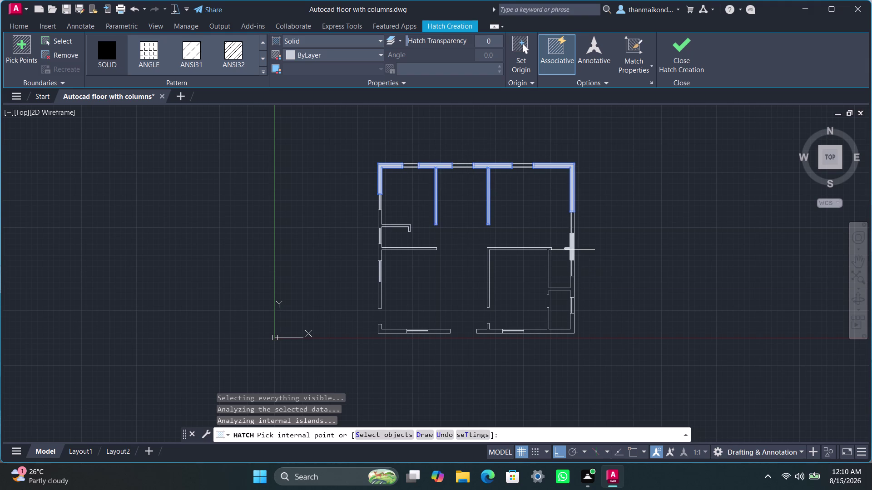
click(573, 249)
click(572, 292)
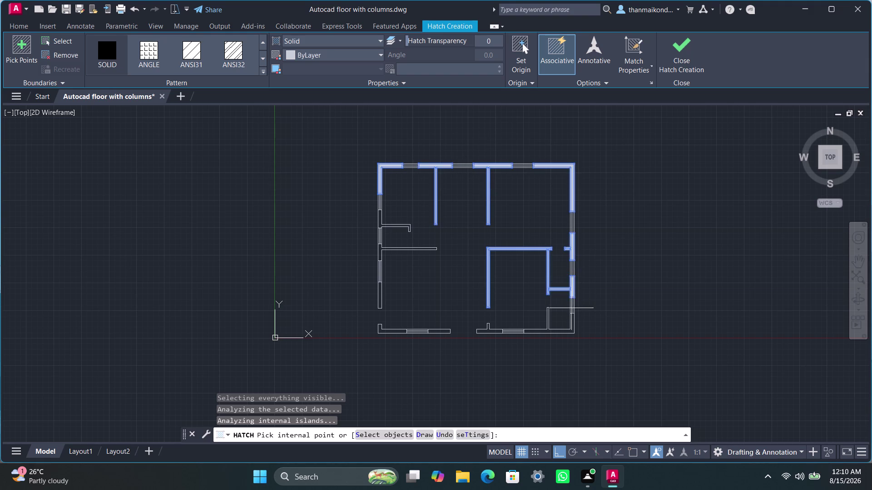
click(573, 320)
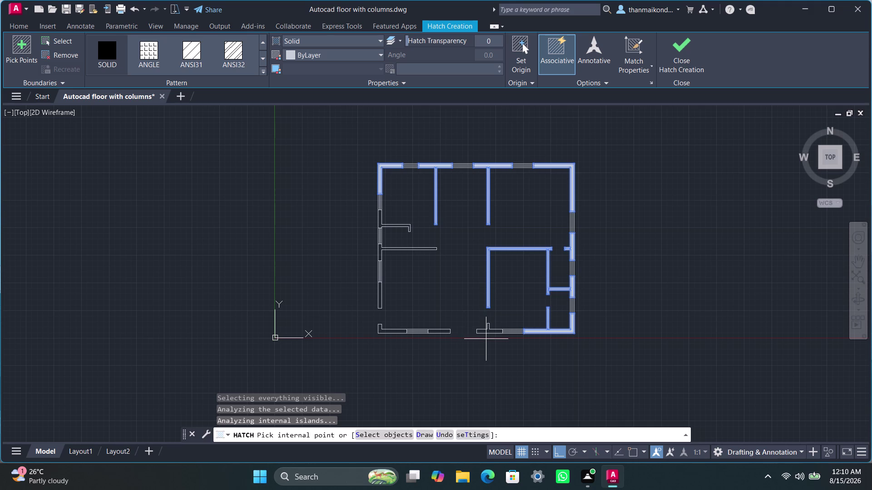
click(486, 332)
Pick the bottom-left, left and stub wall areas, then cancel the fill.
click(442, 332)
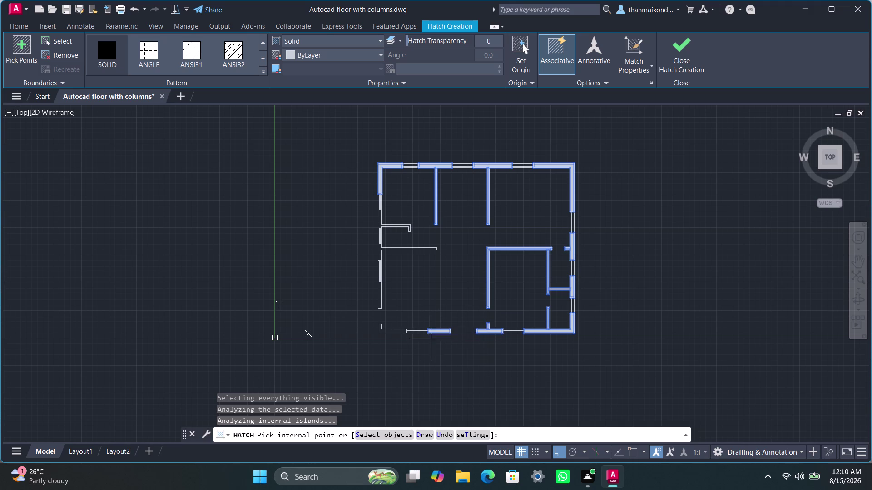
click(393, 330)
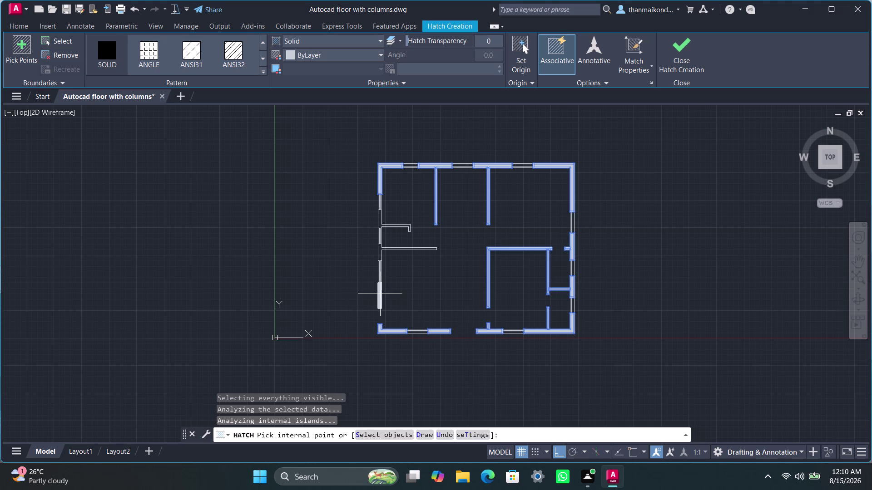
click(380, 295)
click(380, 251)
click(379, 222)
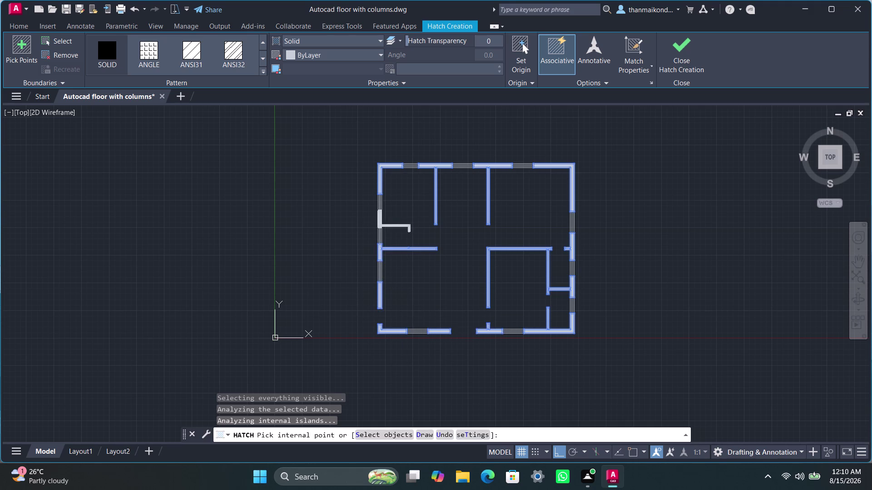
key(ctrl+s)
click(470, 275)
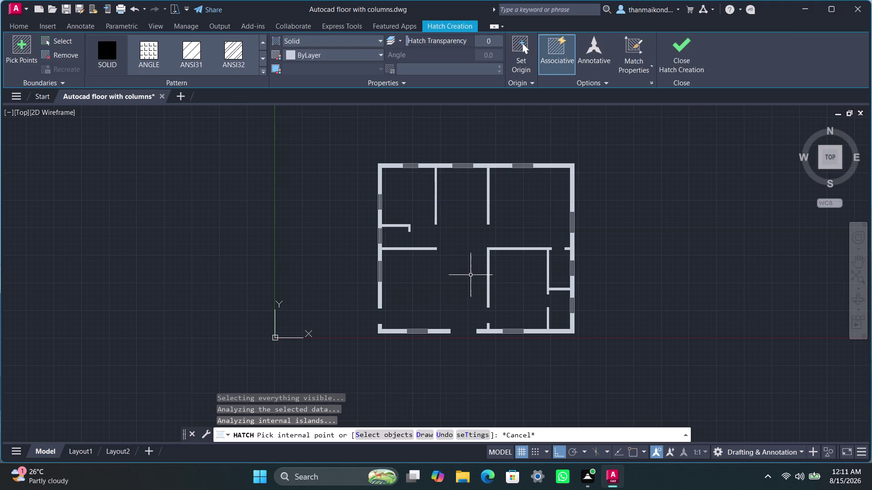
key(space)
key(Escape)
Zoom to the left wall window and turn its first glazing line blue.
key(Escape)
key(Escape)
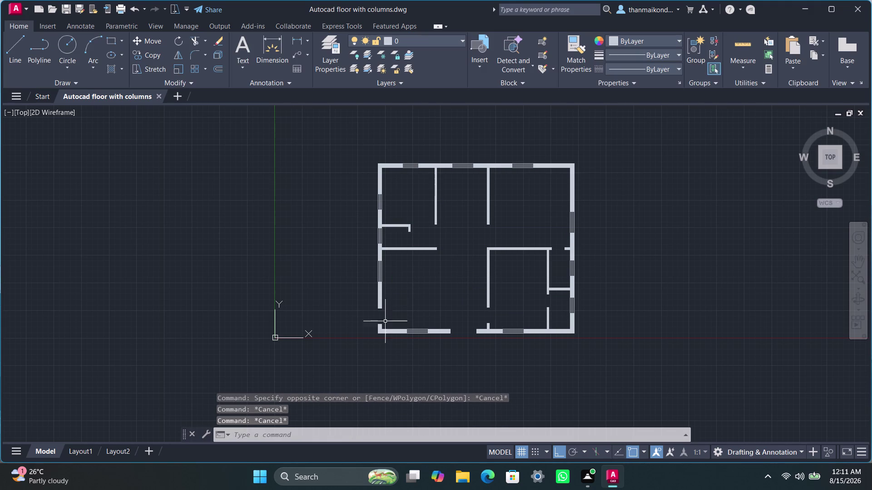
key(Escape)
scroll(up, 3)
scroll(down, 3)
middle_drag(332, 324, 294, 333)
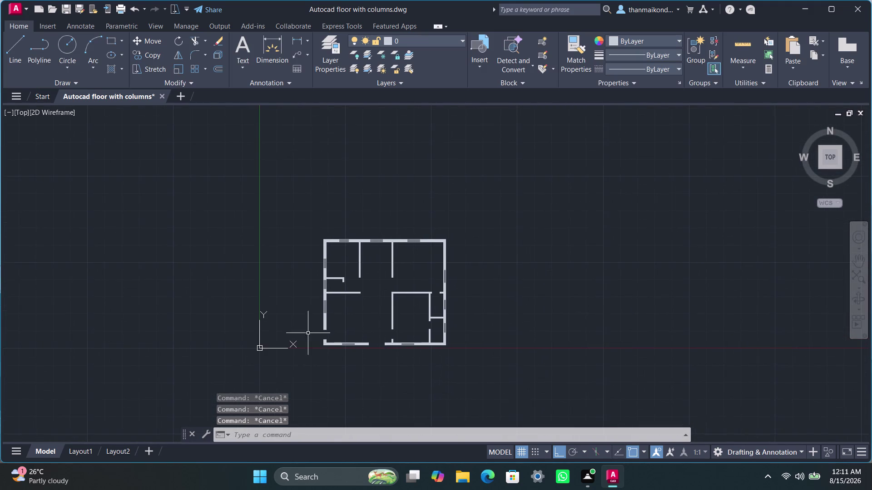
scroll(up, 3)
scroll(up, 3)
scroll(down, 3)
middle_drag(386, 327, 416, 330)
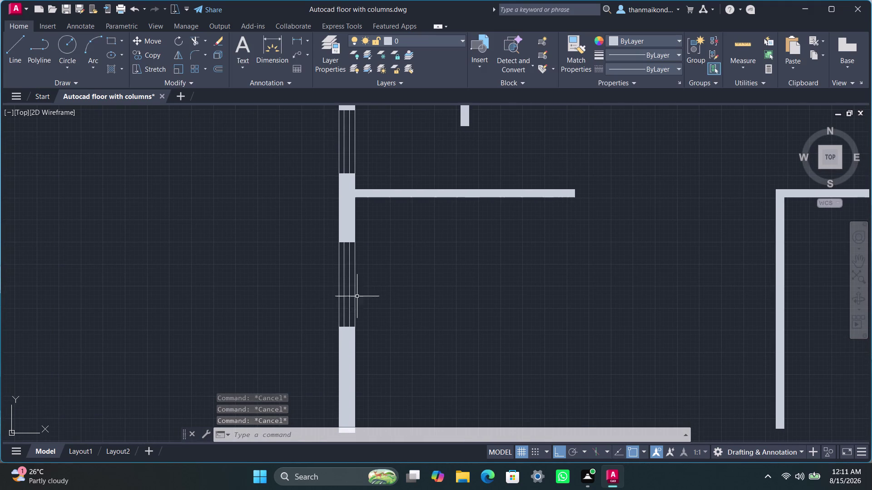
click(349, 283)
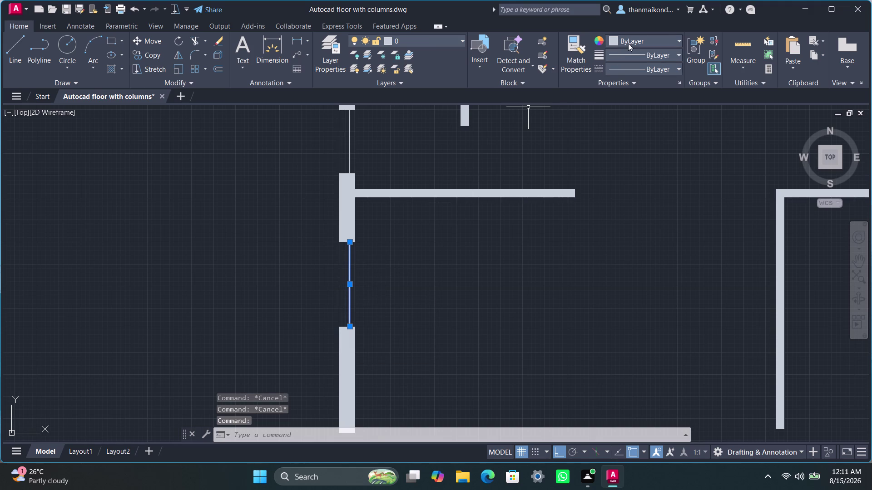
click(612, 41)
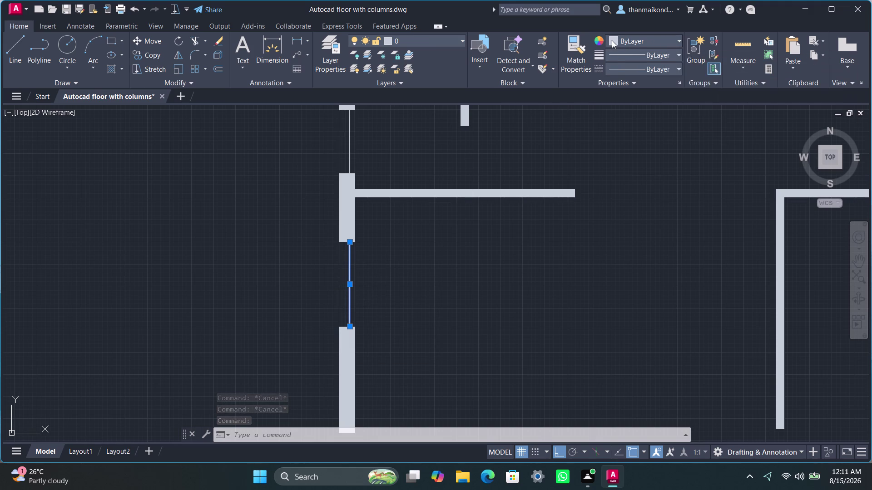
click(655, 151)
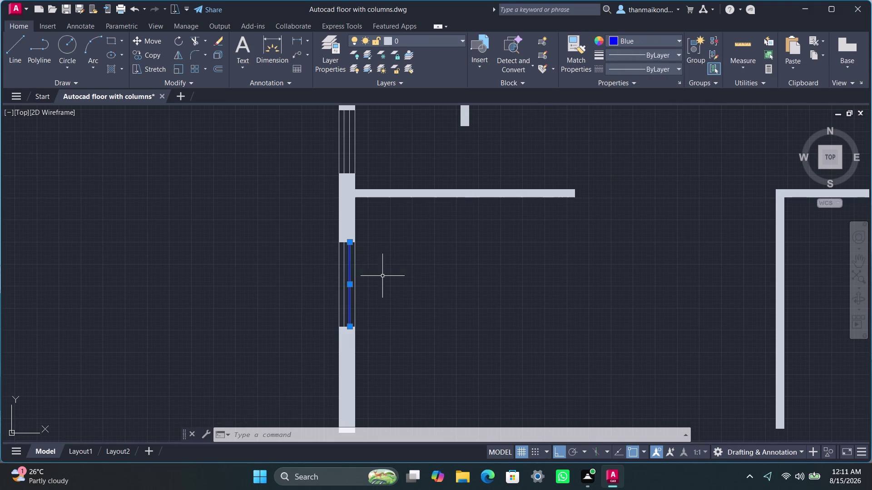
Reselect the remaining left wall window lines and make them blue.
click(345, 280)
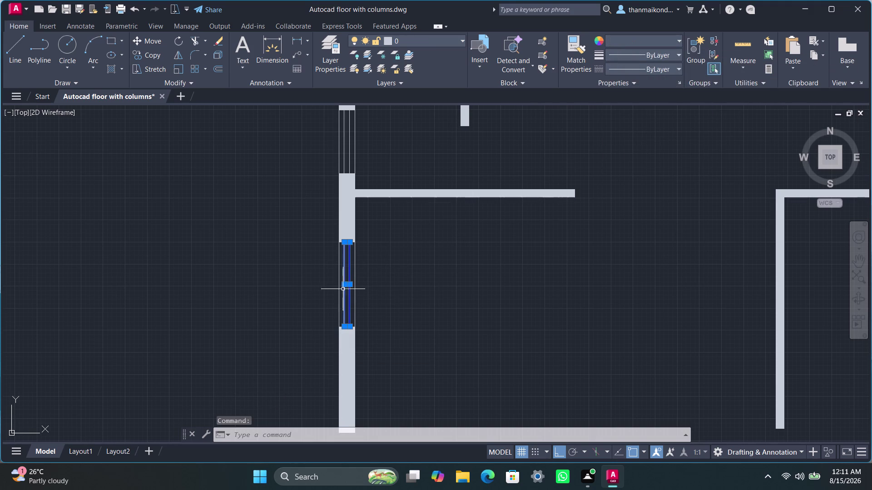
click(339, 285)
key(Escape)
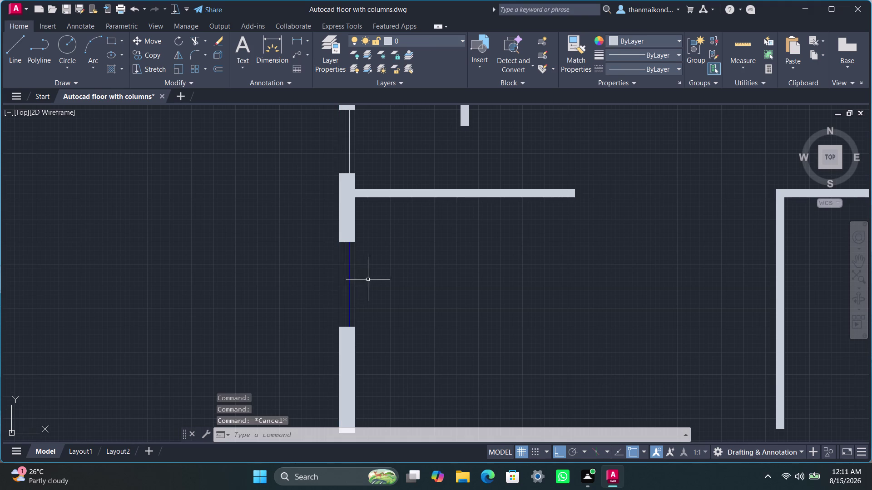
click(343, 296)
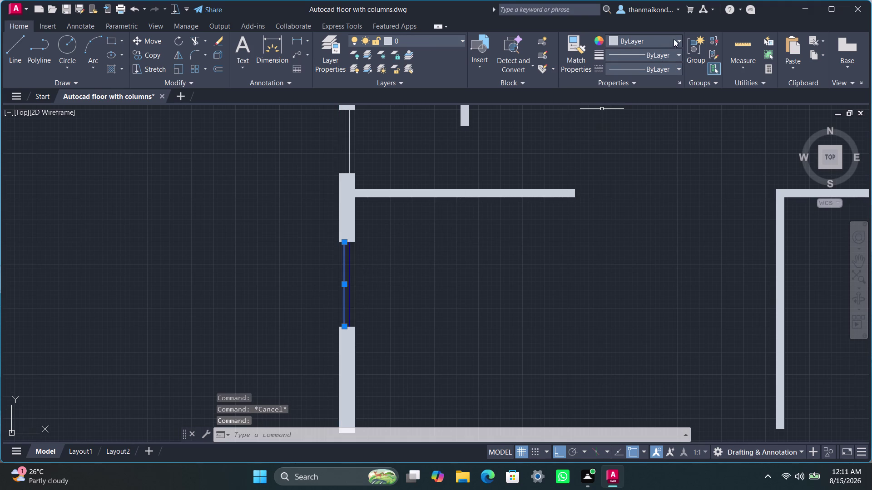
click(613, 39)
click(655, 149)
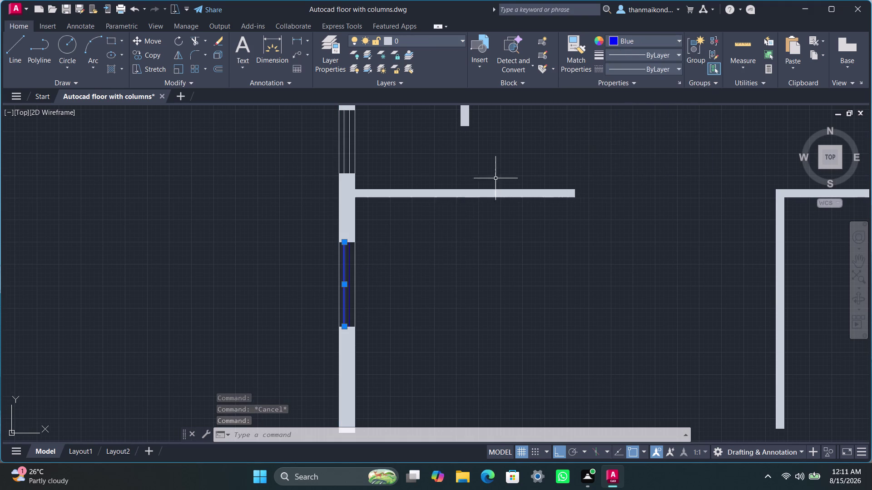
Turn the two upper left window lines blue.
click(350, 148)
click(345, 145)
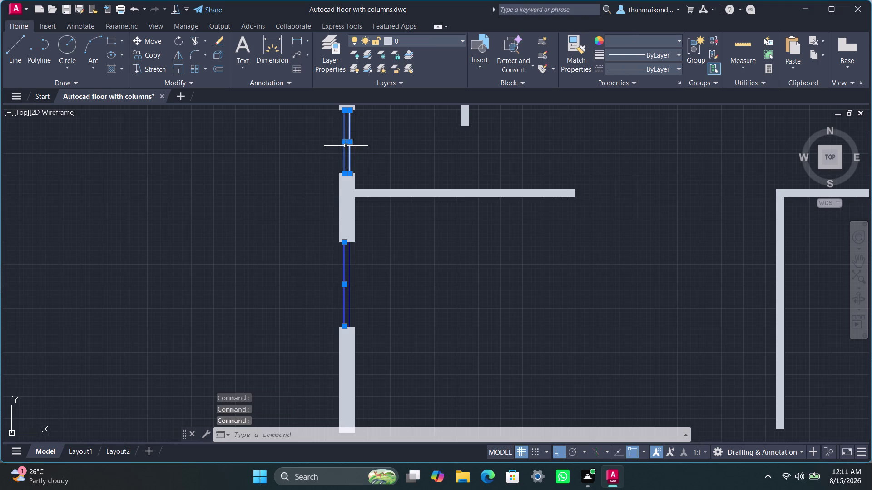
click(676, 39)
click(656, 147)
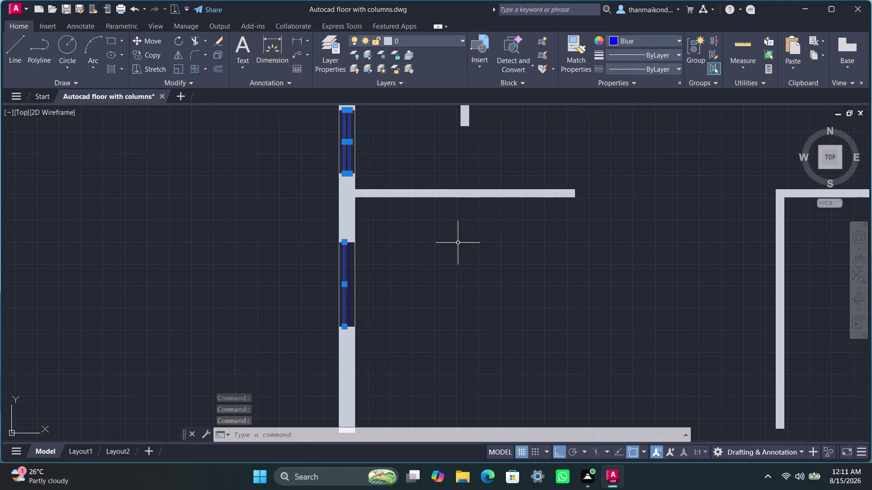
Pan along the left wall and make the next window's lines blue.
scroll(down, 3)
middle_drag(448, 263, 441, 283)
scroll(up, 3)
scroll(up, 3)
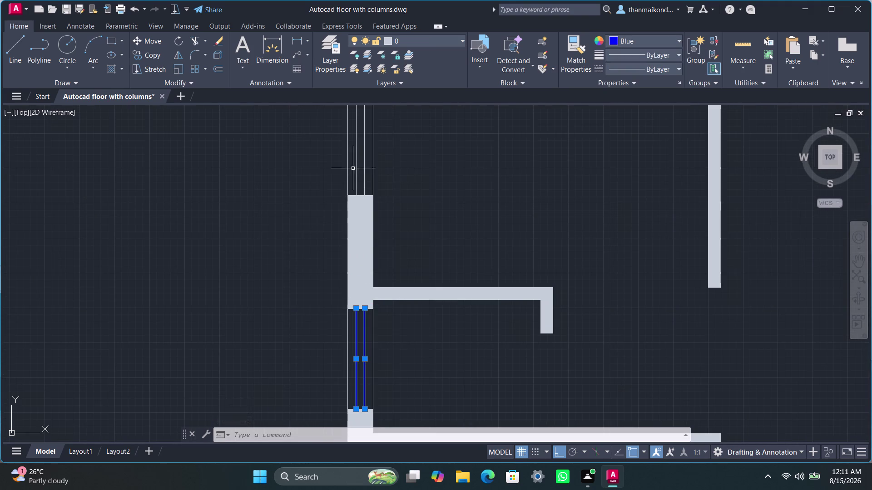
click(364, 155)
click(357, 153)
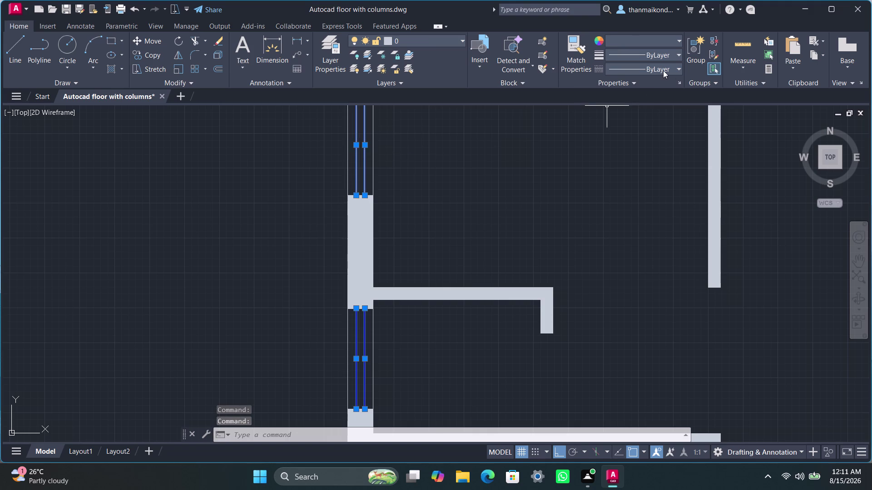
click(679, 39)
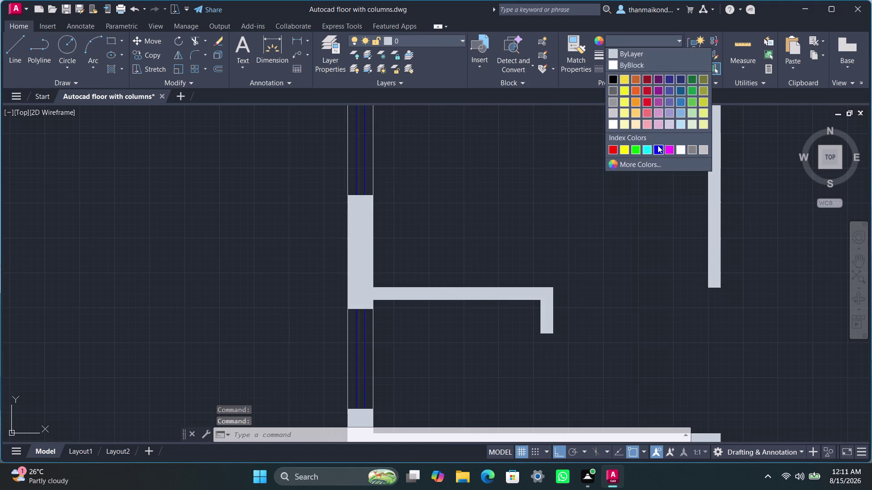
click(657, 145)
Select the glazing lines of the three top wall windows.
scroll(down, 3)
middle_drag(534, 208, 489, 251)
scroll(up, 3)
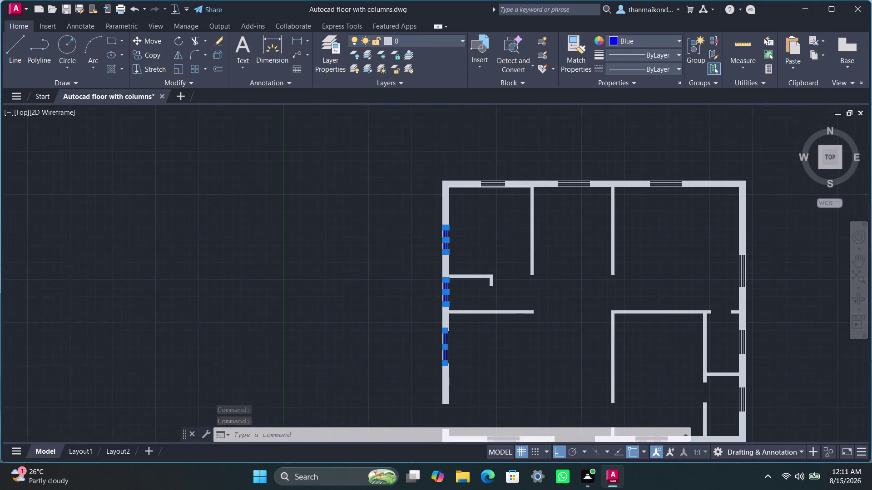
scroll(up, 3)
click(484, 175)
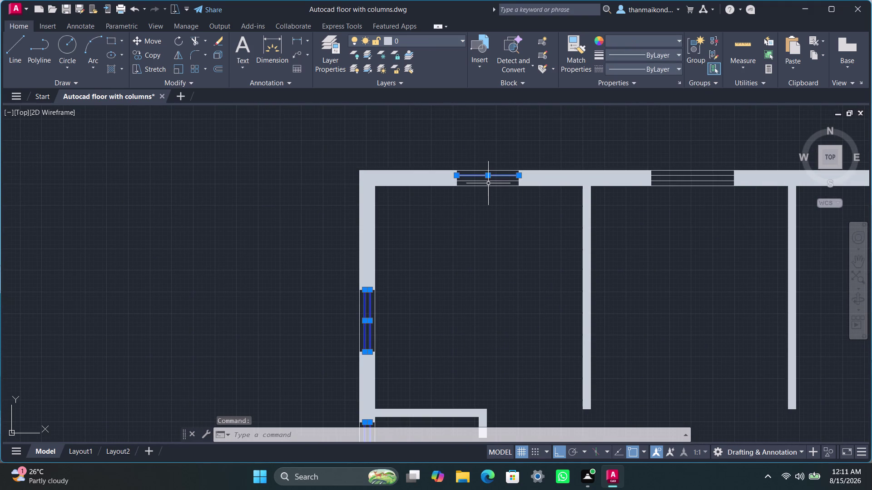
click(488, 184)
click(487, 181)
click(699, 175)
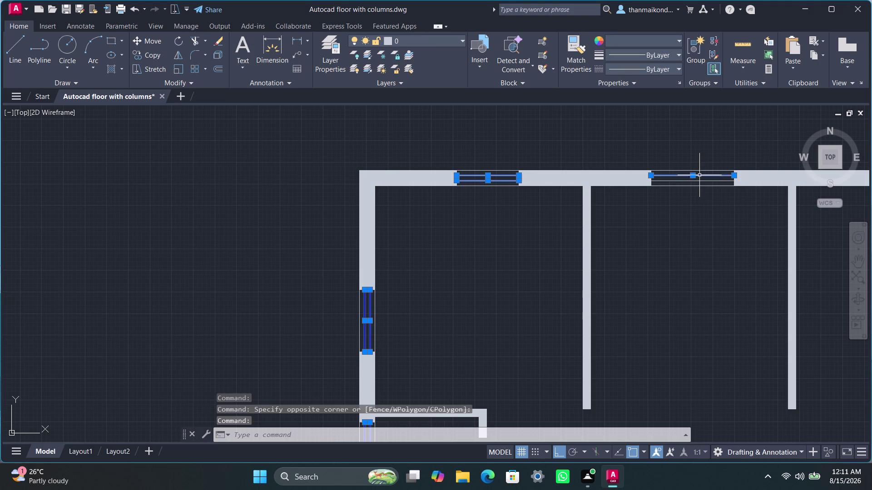
click(695, 183)
click(689, 182)
click(684, 182)
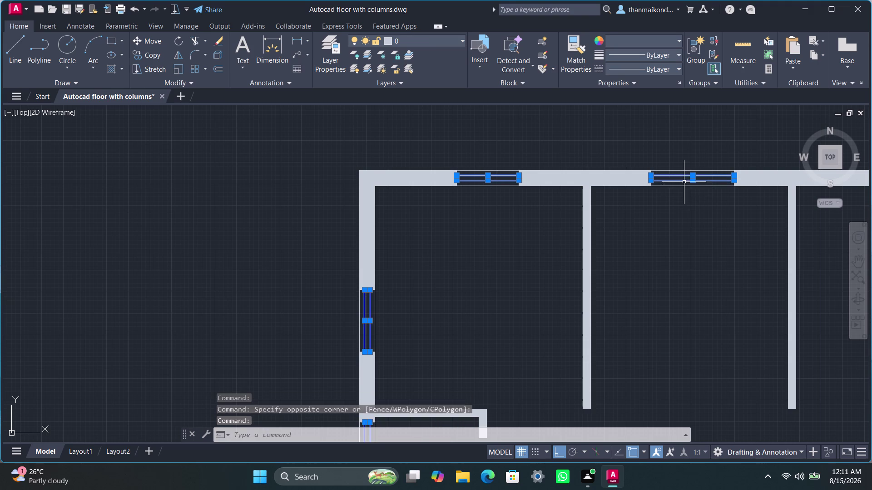
scroll(down, 3)
middle_drag(671, 258, 490, 238)
scroll(up, 3)
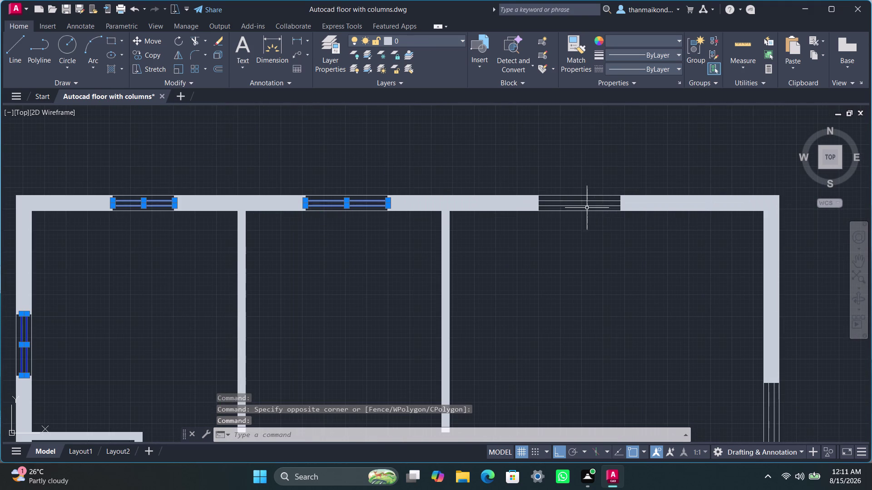
click(586, 203)
click(587, 206)
Add the right wall windows' glazing lines to the selection.
scroll(down, 3)
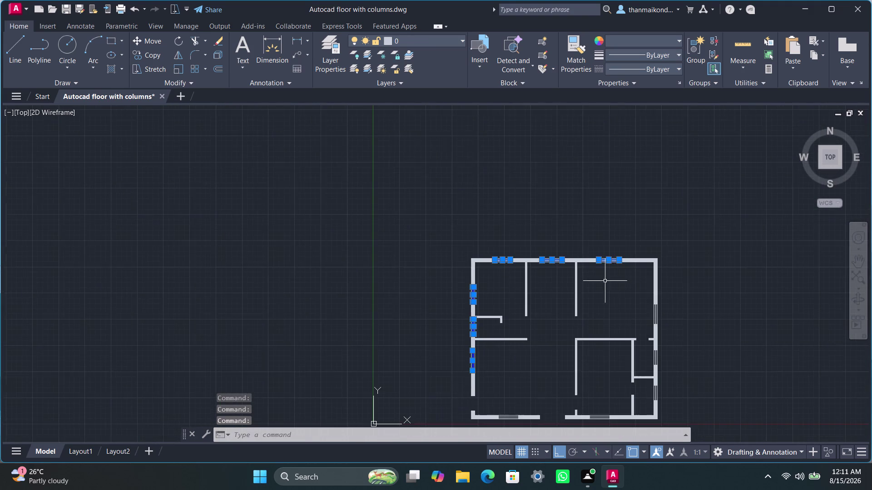
middle_drag(596, 281, 581, 217)
scroll(up, 3)
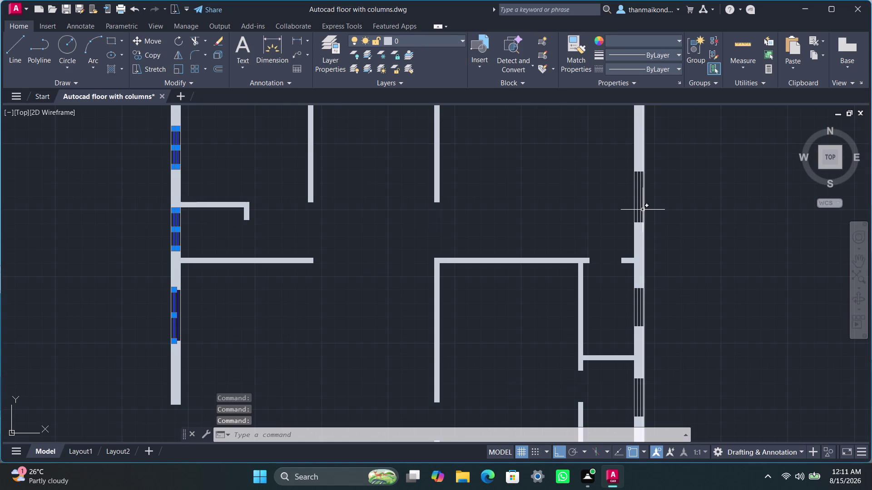
click(640, 202)
click(636, 204)
scroll(down, 3)
middle_drag(612, 295, 605, 255)
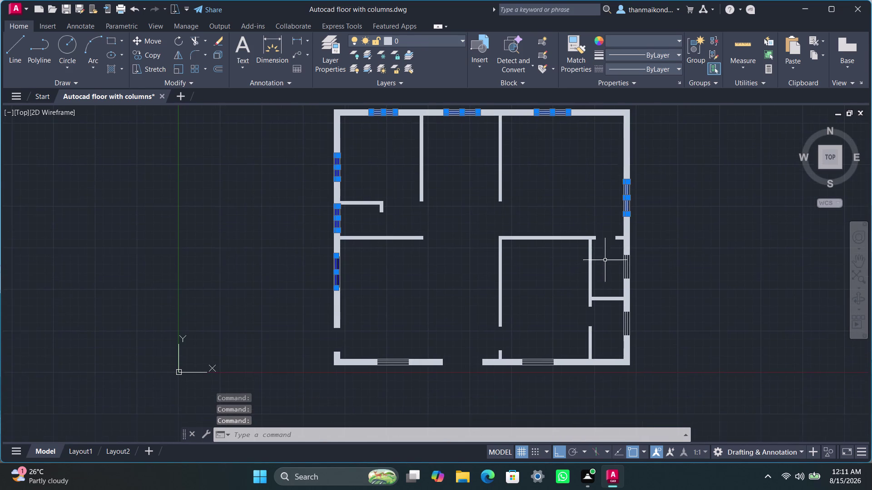
scroll(up, 3)
click(630, 256)
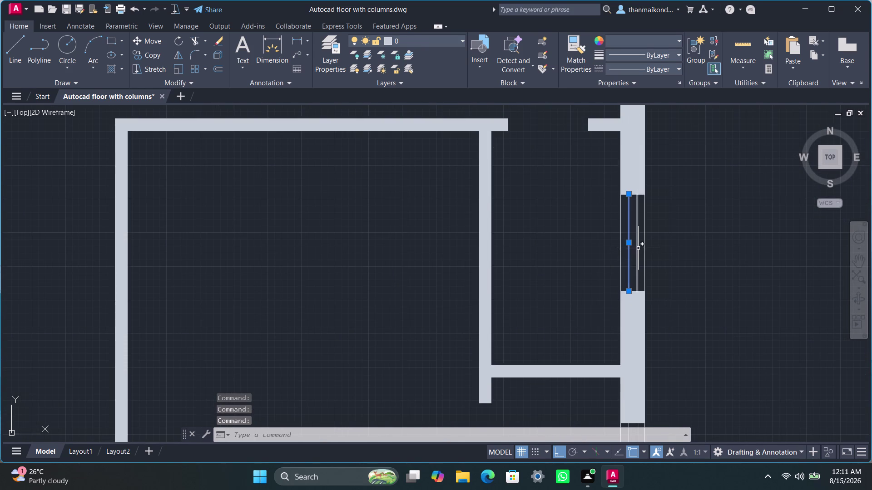
click(638, 247)
scroll(down, 3)
middle_drag(573, 285, 599, 234)
scroll(up, 3)
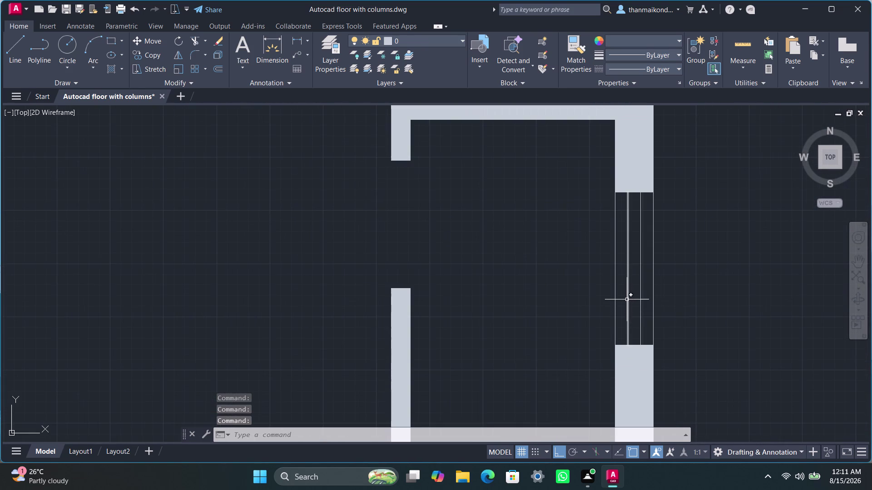
click(627, 297)
click(644, 268)
click(641, 267)
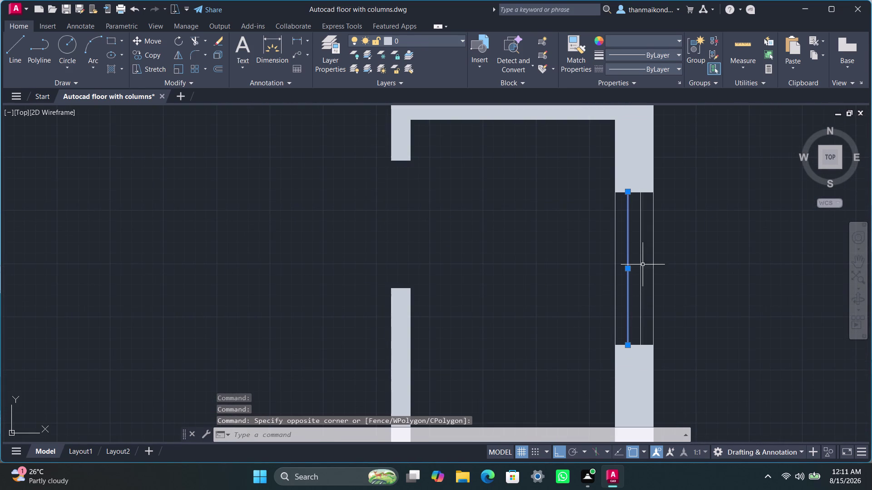
click(641, 259)
Add the bottom wall window lines, set the whole selection to Blue, then deselect.
scroll(down, 3)
middle_drag(533, 320, 613, 282)
scroll(up, 3)
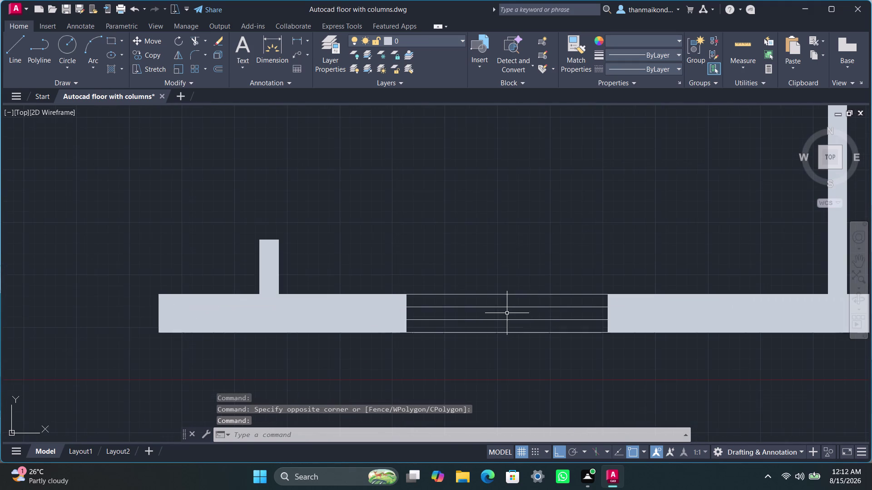
click(505, 306)
click(509, 319)
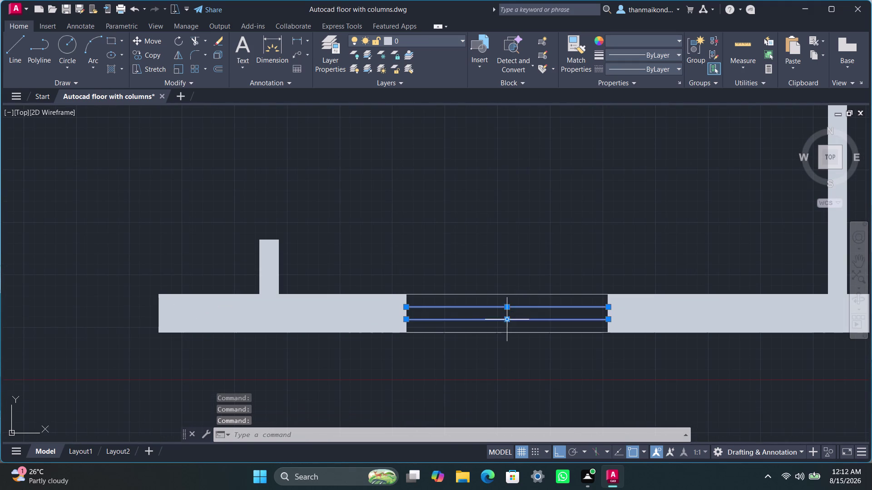
scroll(down, 3)
middle_drag(482, 307, 599, 308)
scroll(up, 3)
click(384, 299)
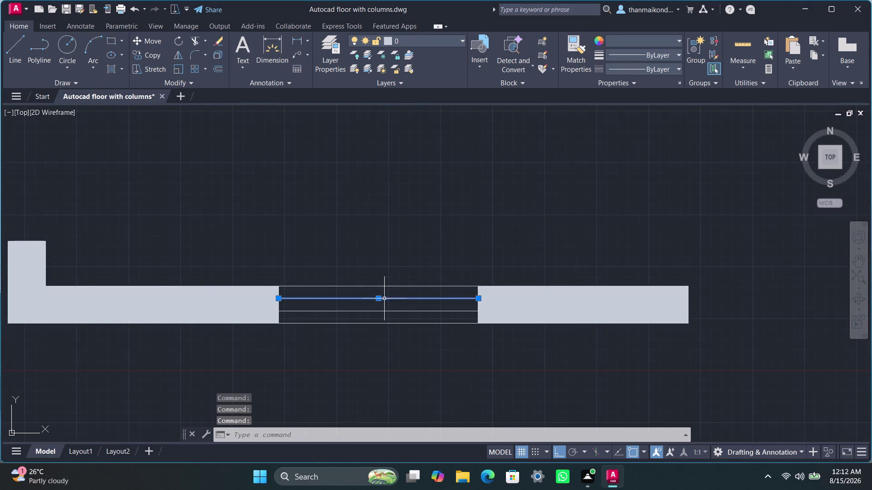
click(384, 311)
scroll(down, 3)
middle_drag(423, 228, 454, 259)
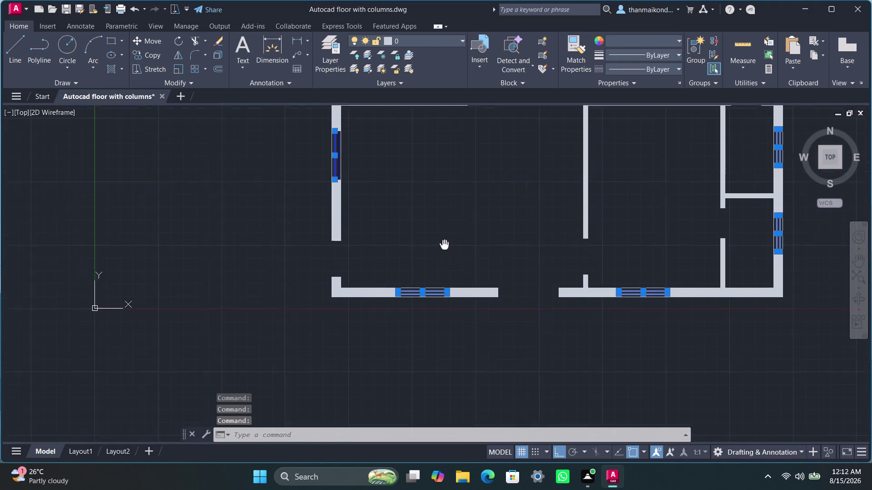
middle_drag(455, 259, 470, 302)
click(677, 41)
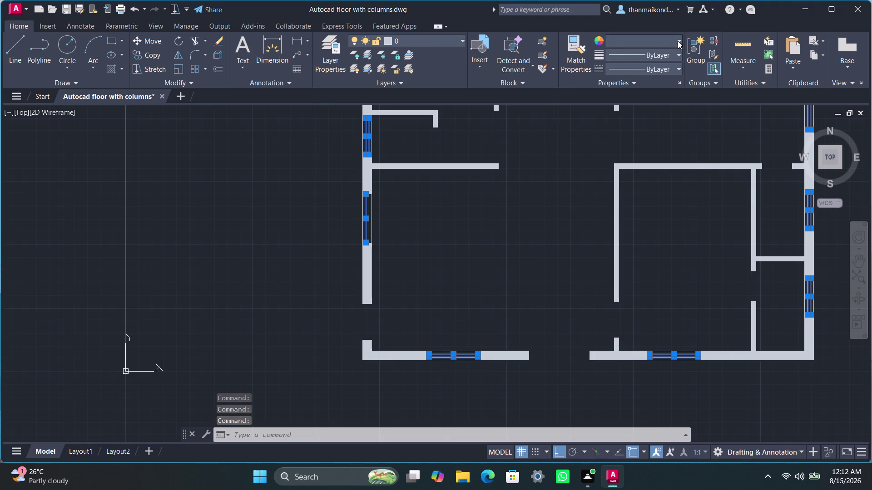
click(660, 147)
click(497, 242)
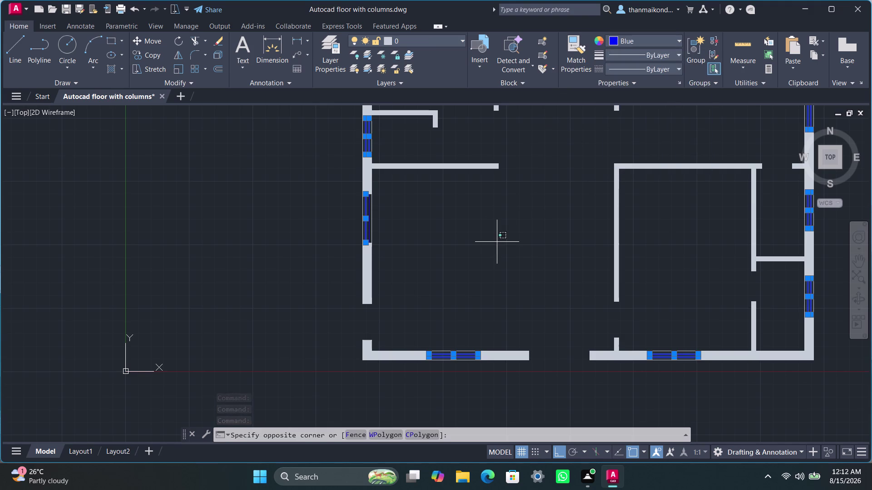
Cancel leftover commands and quick-save the drawing with Ctrl+S.
key(Escape)
key(Escape)
key(Escape)
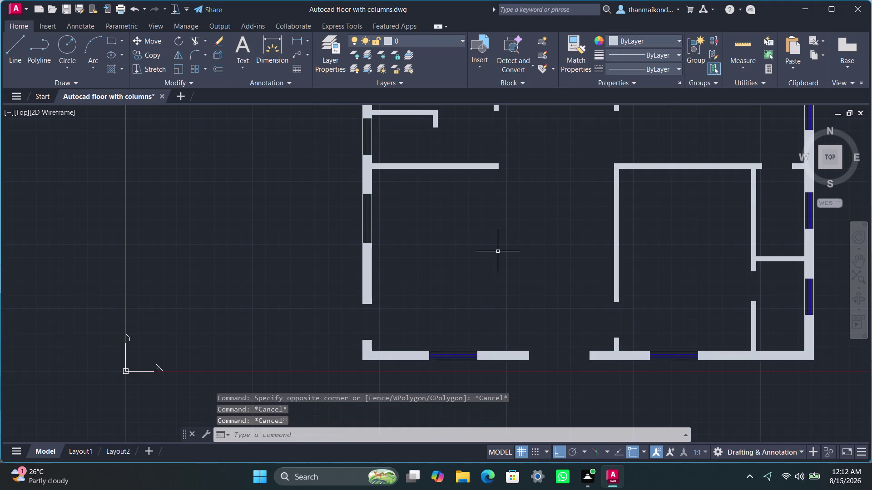
key(ctrl+s)
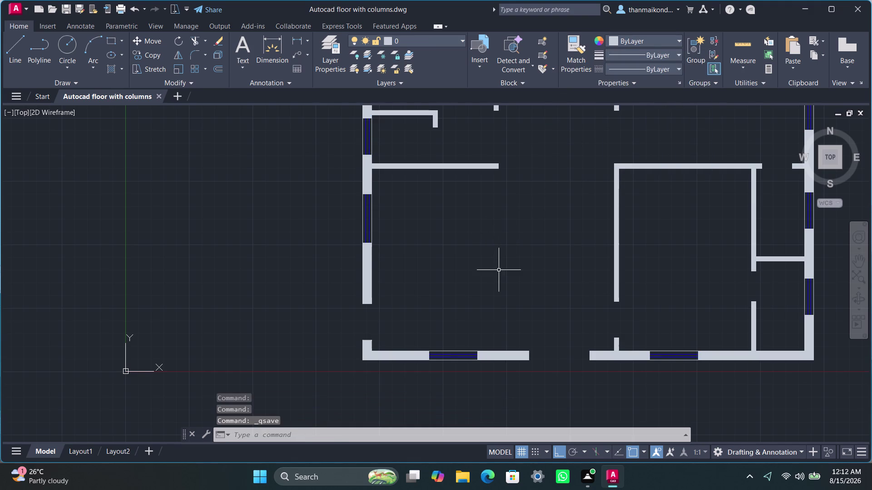
Zoom in on the bottom wall window line, select it, then clear the selection.
scroll(down, 3)
middle_drag(467, 241, 461, 258)
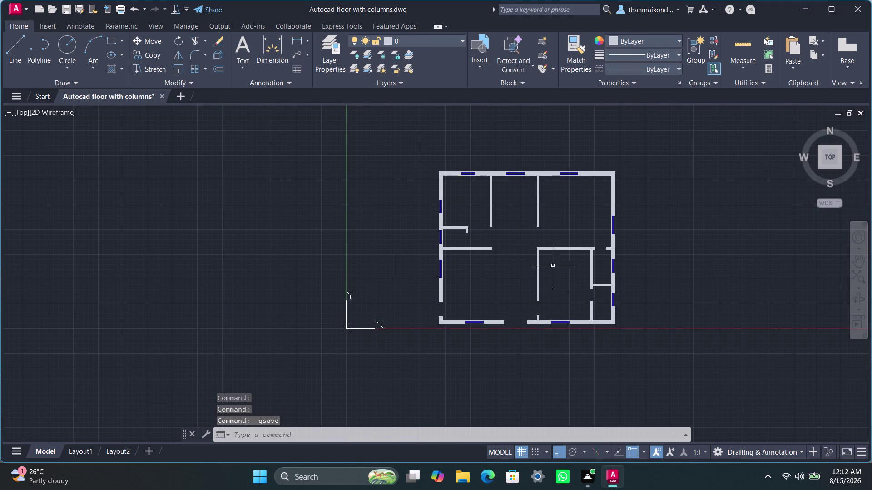
scroll(up, 3)
scroll(up, 3)
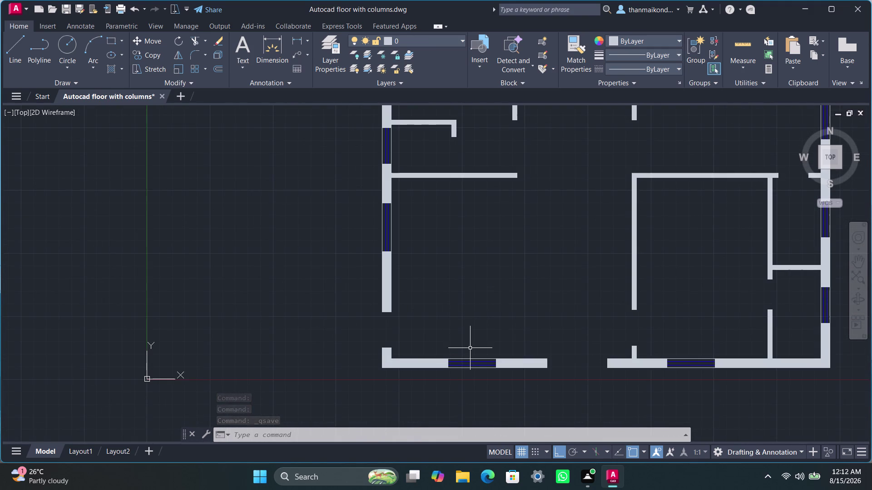
scroll(up, 3)
click(463, 347)
double_click(463, 348)
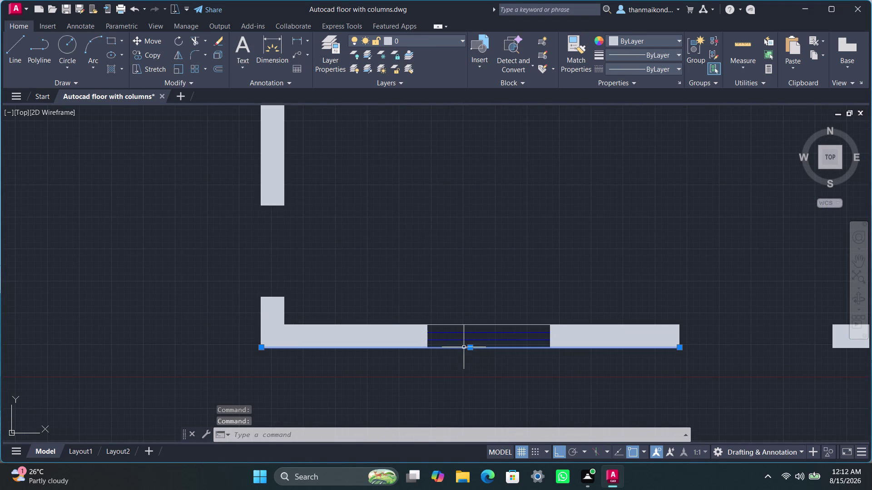
click(465, 350)
key(Escape)
key(Escape)
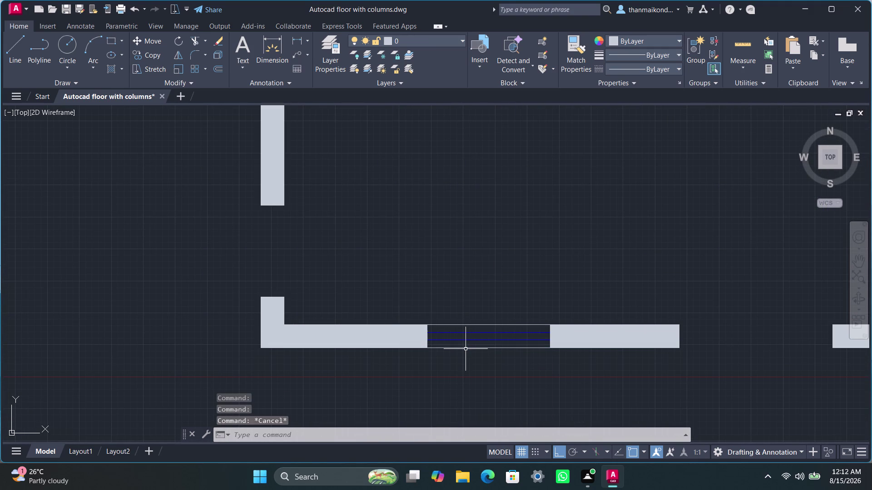
key(Escape)
key(Escape)
key(Escape)
Center the whole floor plan, then bring its top-left corner into view.
scroll(down, 3)
scroll(down, 3)
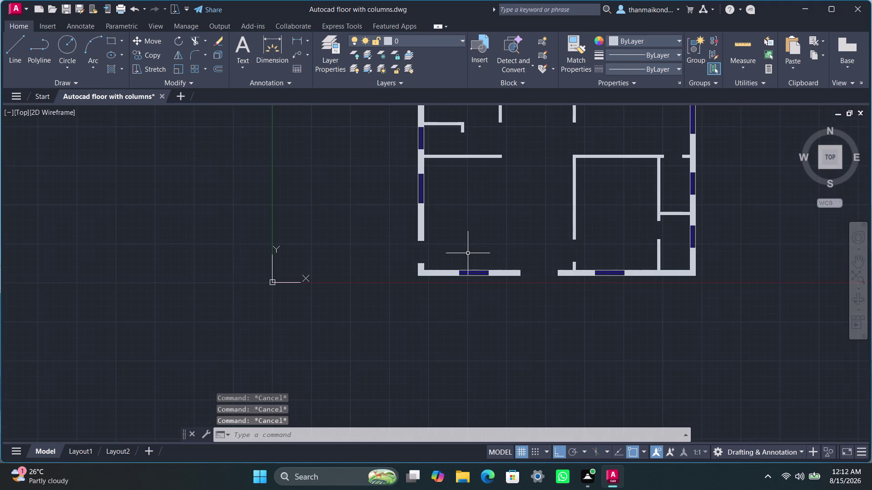
scroll(down, 3)
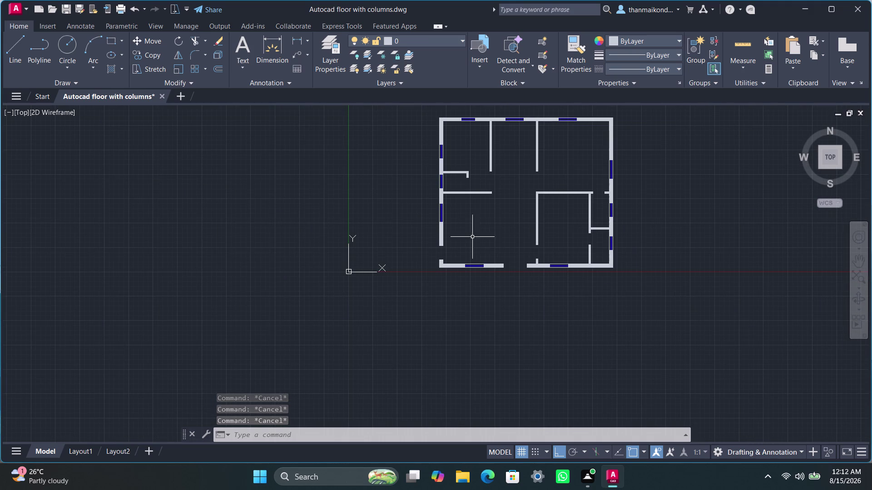
scroll(up, 3)
middle_drag(479, 229, 475, 291)
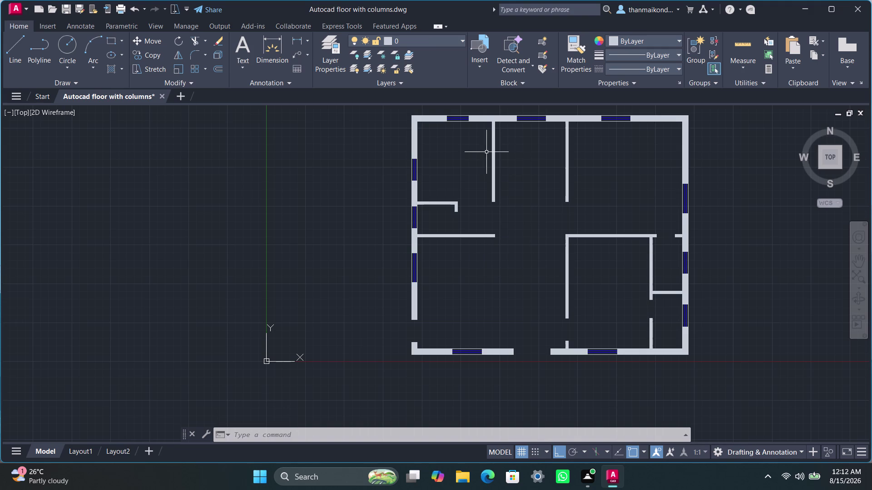
middle_drag(476, 149, 465, 206)
scroll(up, 3)
scroll(up, 3)
middle_drag(406, 169, 408, 189)
key(r)
text(e)
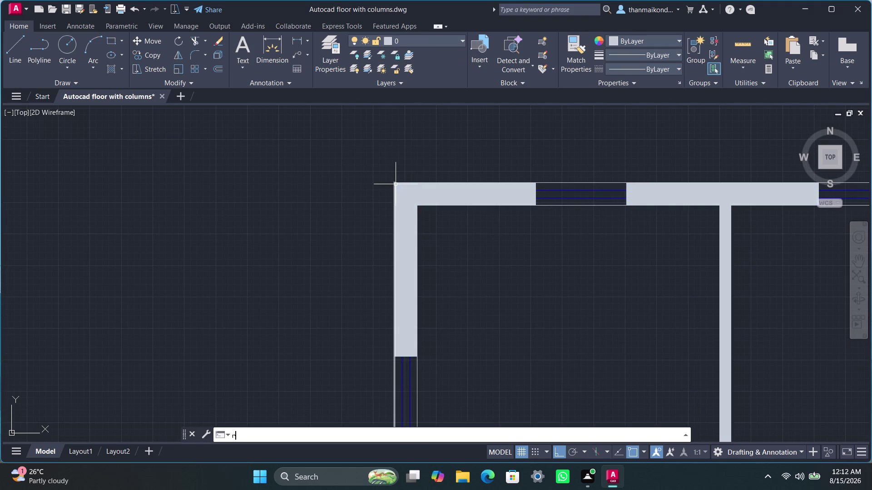
text(c)
key(Return)
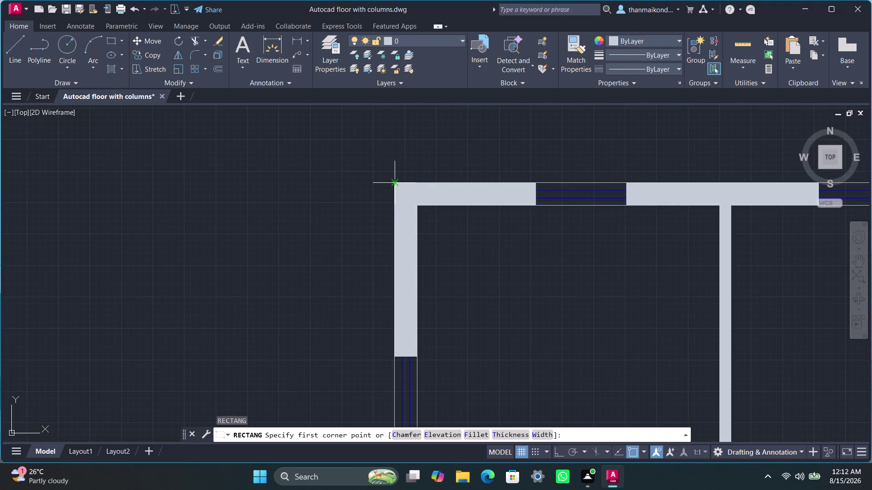
click(393, 182)
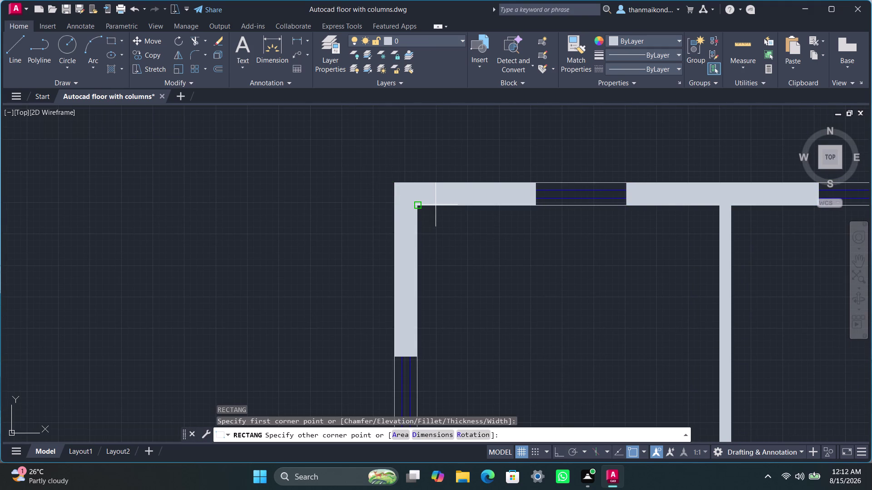
text(4.)
text(5")
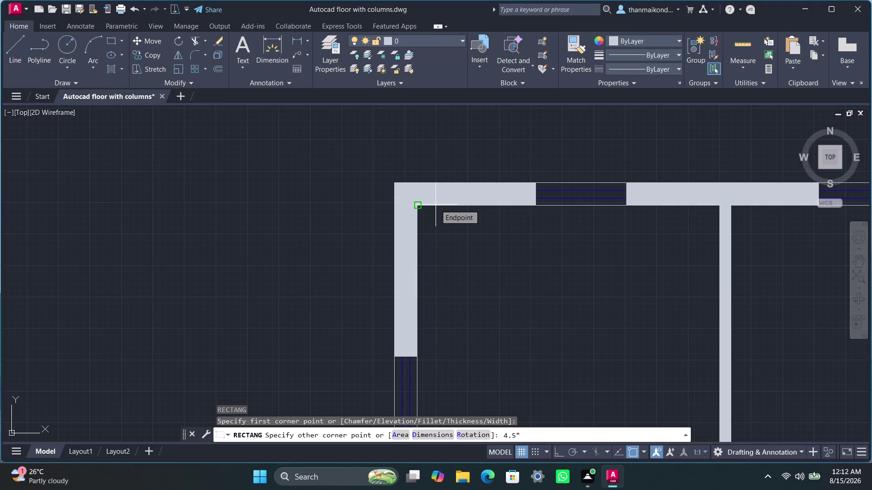
key(comma)
key(9)
key(shift+quotedbl)
key(Return)
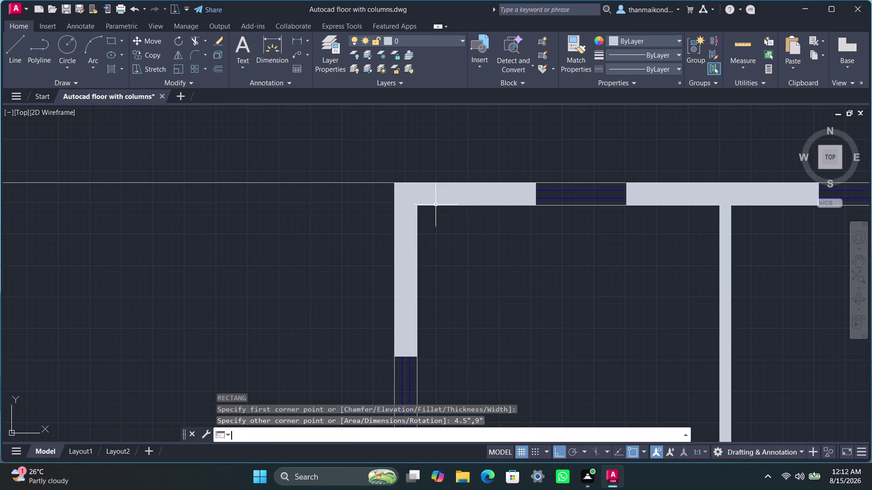
scroll(down, 3)
middle_drag(286, 211, 353, 202)
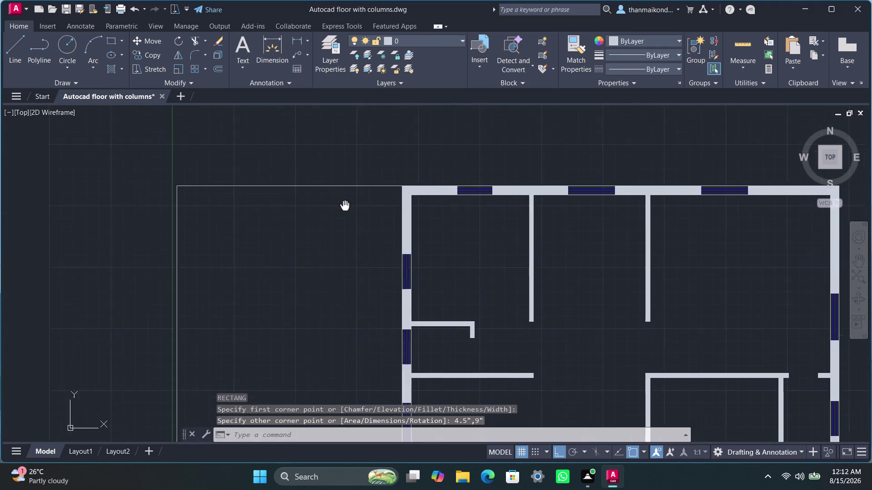
middle_drag(354, 203, 388, 157)
scroll(down, 3)
middle_drag(371, 244, 372, 237)
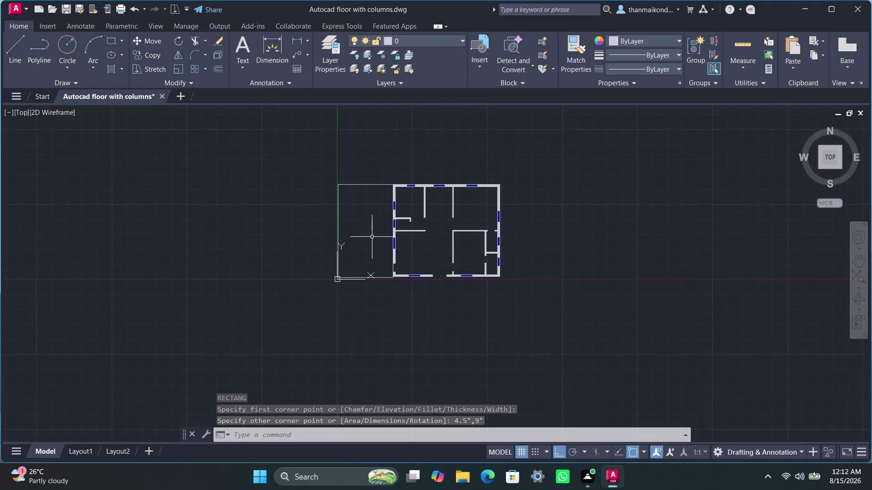
key(ctrl+z)
Undo the unwanted rectangle and clear the empty selection.
key(ctrl+z)
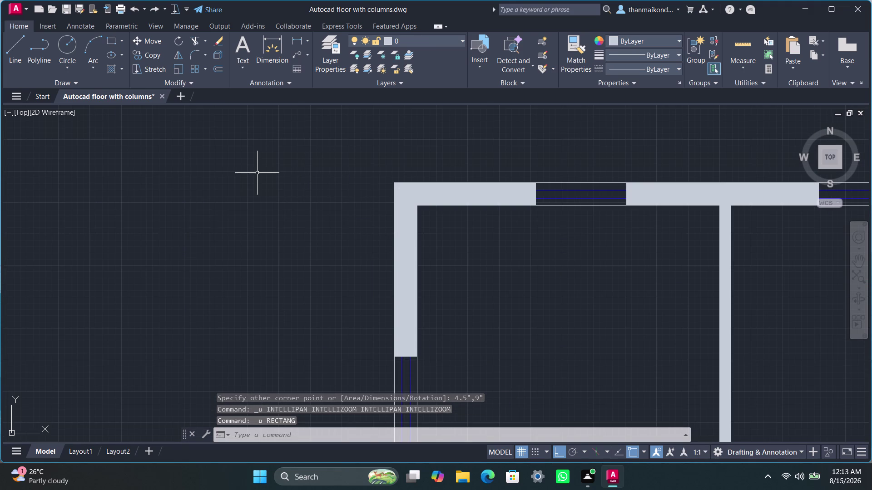
click(235, 154)
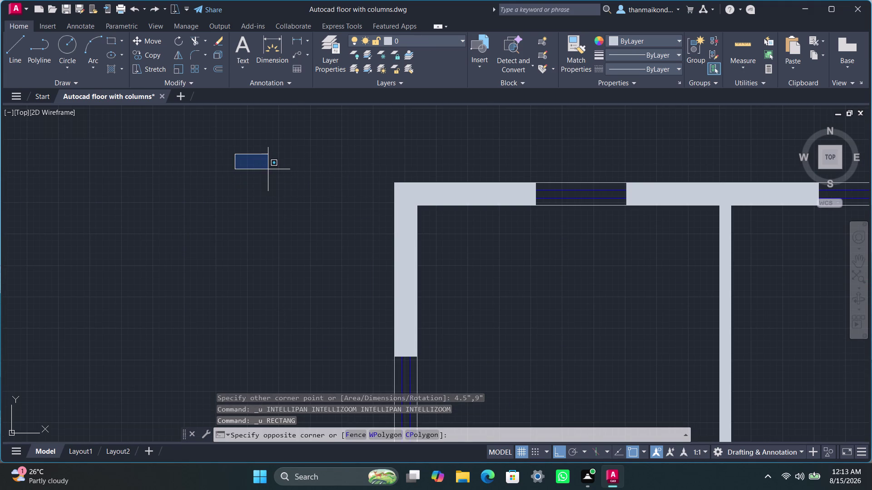
click(268, 170)
key(l)
click(230, 167)
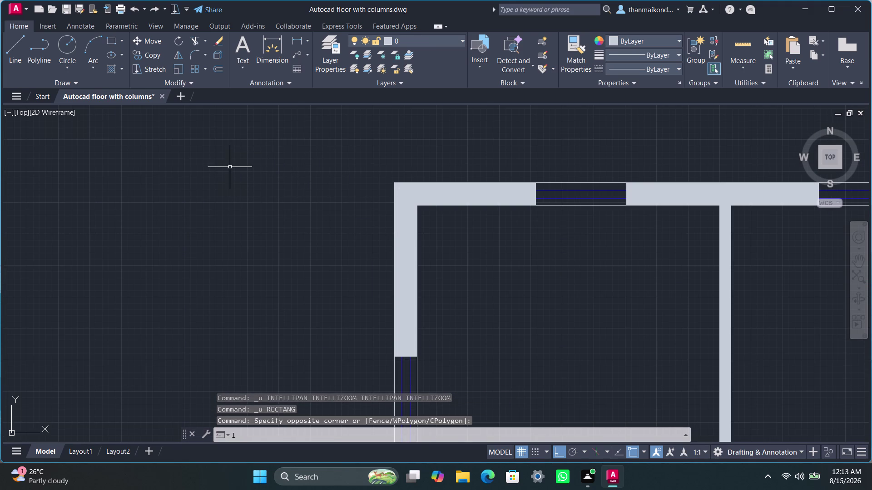
click(228, 169)
click(223, 167)
Draw the column outline with LINE: sides of 4.5, 9, 4.5 and 9 inches.
text(ine)
key(Return)
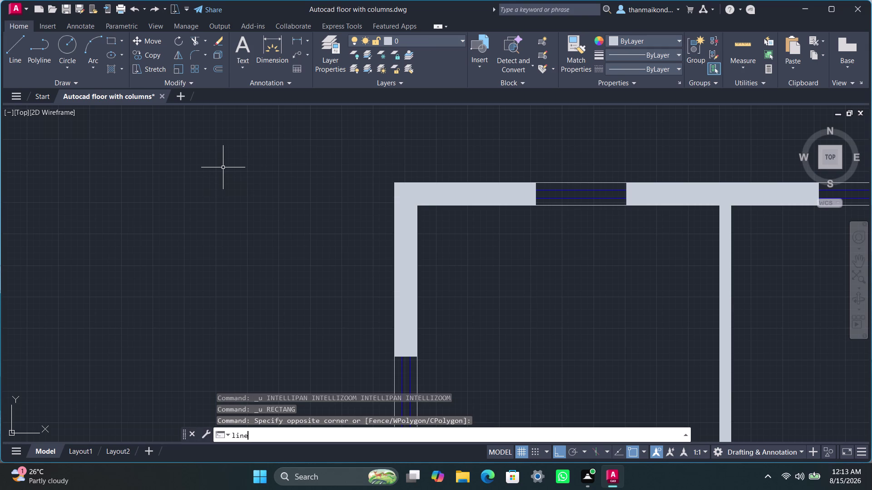
click(206, 155)
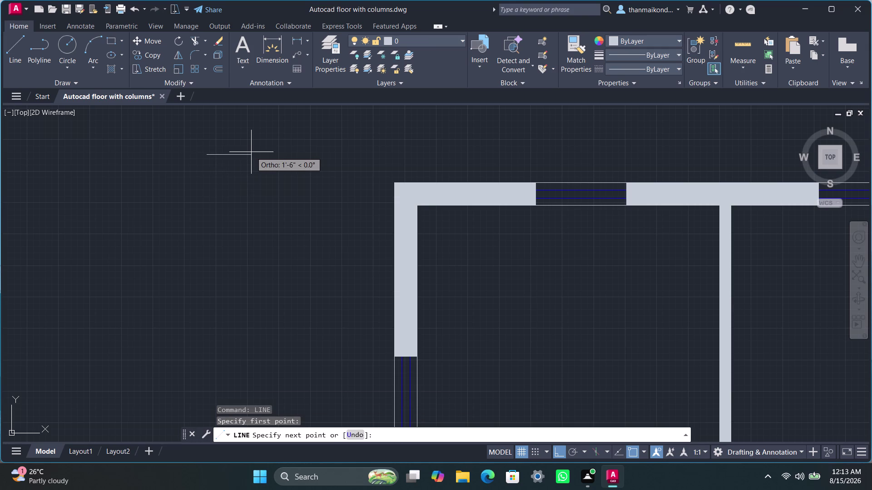
key(4)
text(.5")
key(Return)
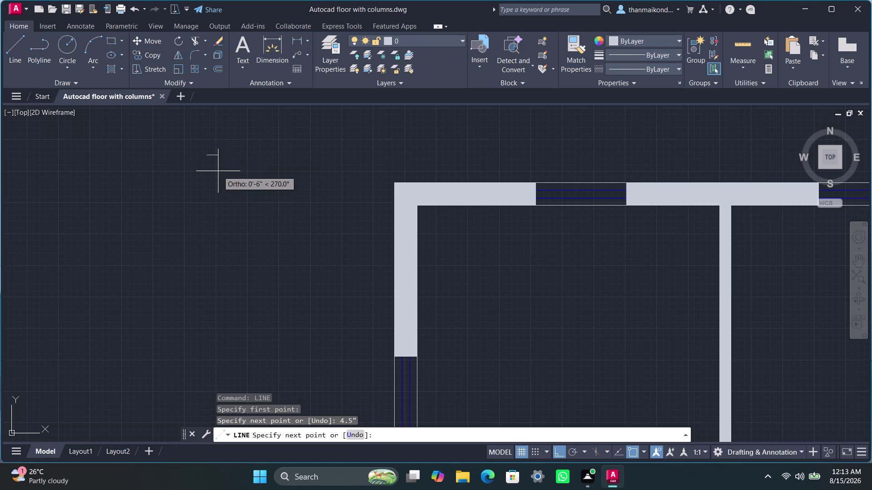
text(9")
key(Return)
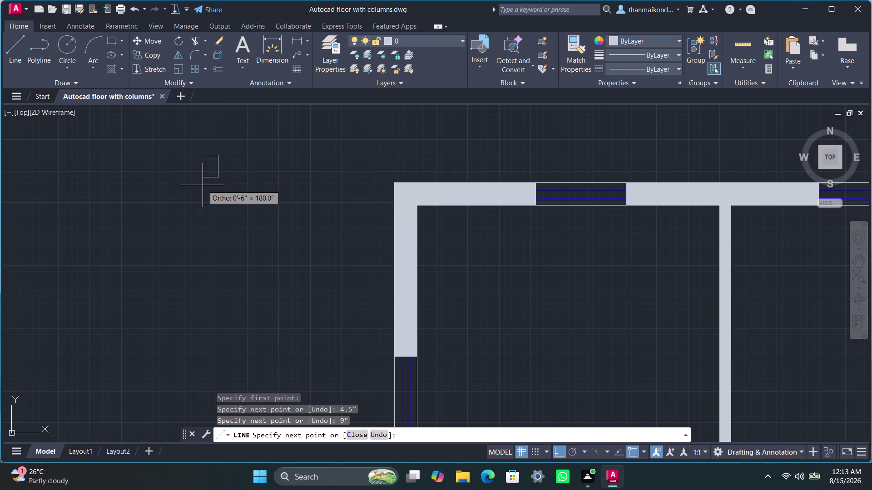
text(4.5")
key(Return)
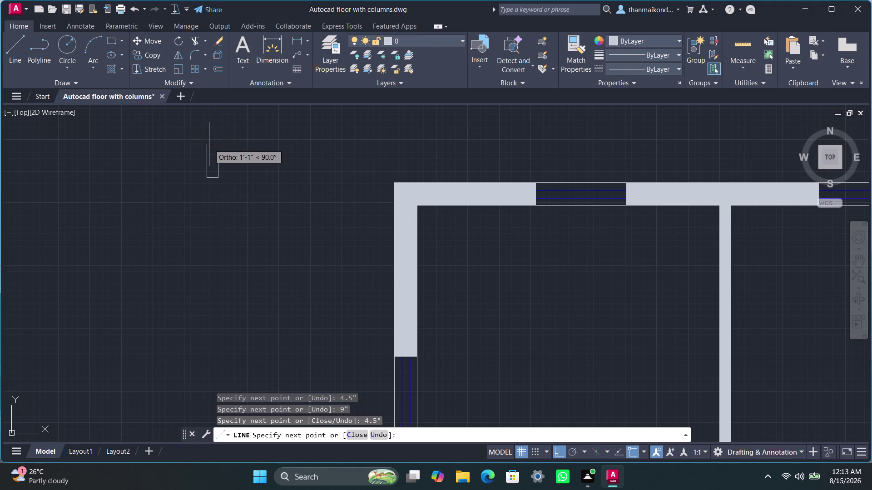
text(9")
key(Return)
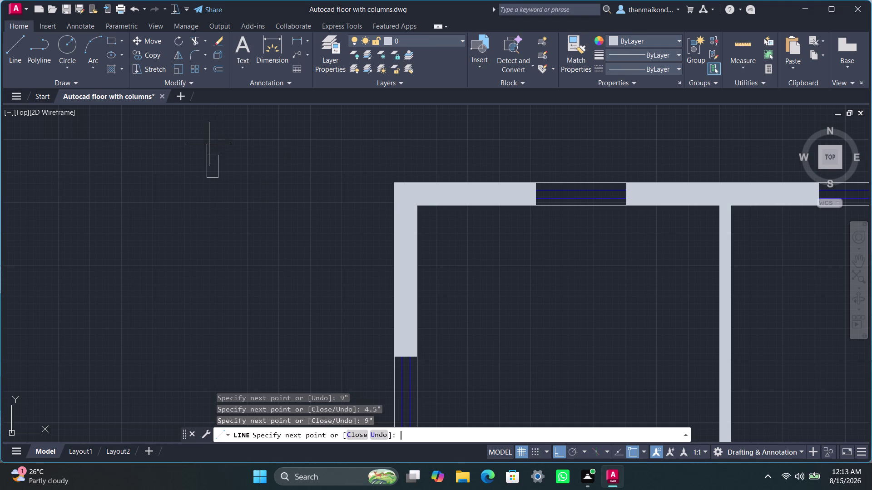
End the line command and window-select the four outline lines.
key(space)
scroll(up, 3)
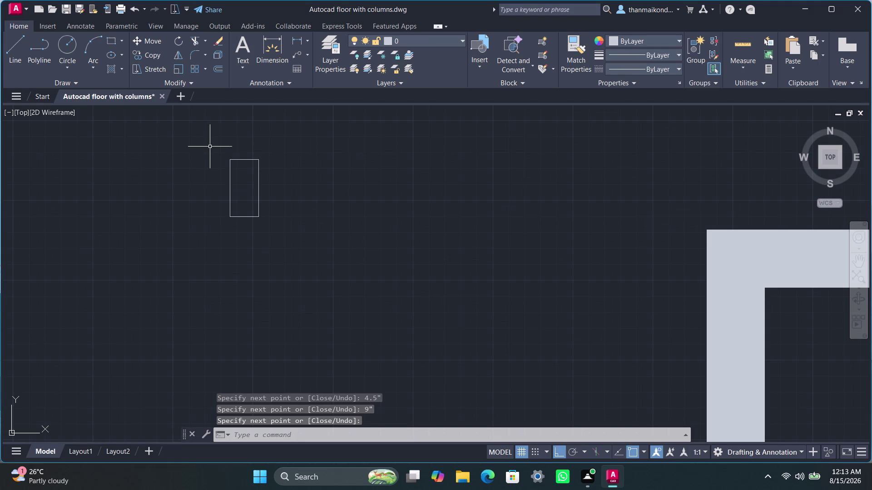
key(space)
key(space)
key(space)
click(220, 153)
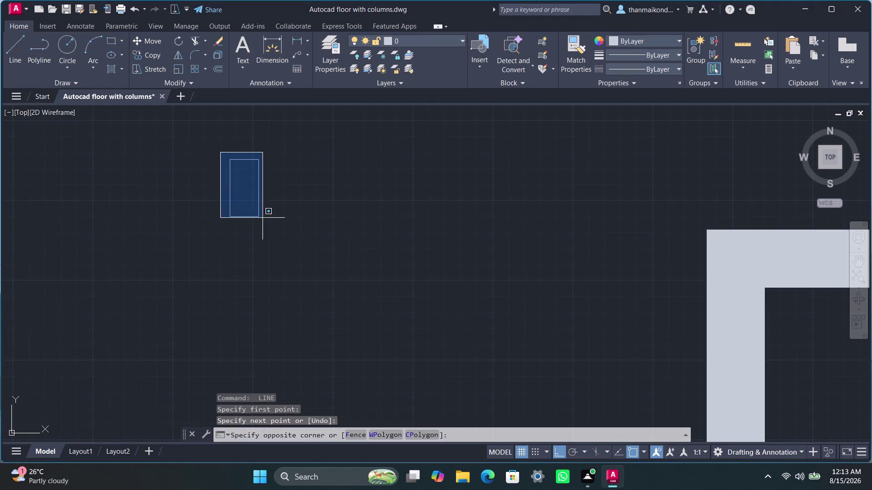
click(273, 227)
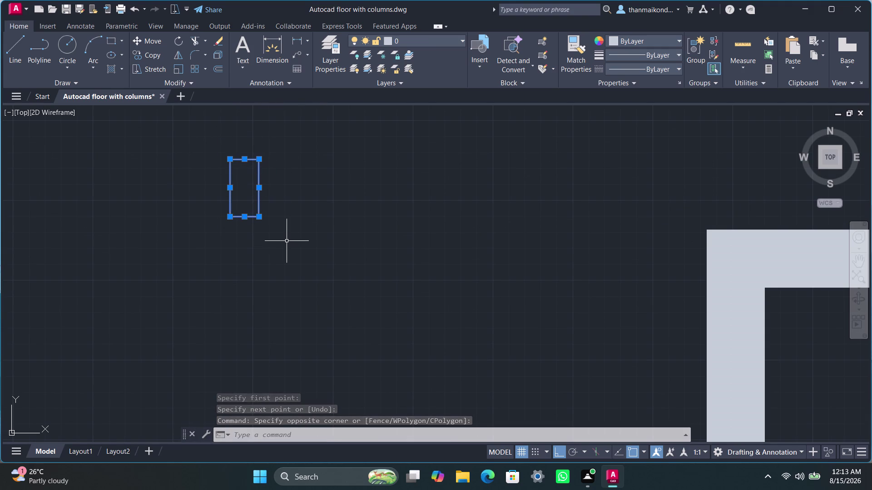
Fill the small column rectangle with a Solid hatch in yellow (248,215,49).
text(hatch)
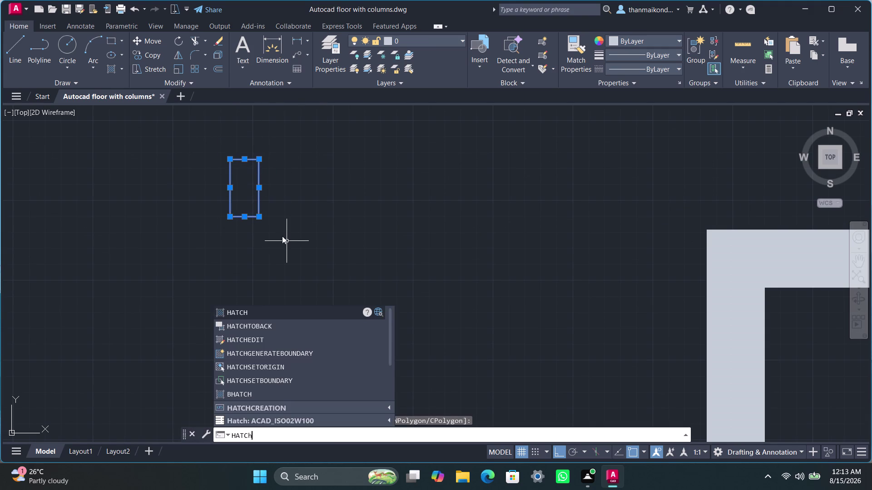
click(238, 311)
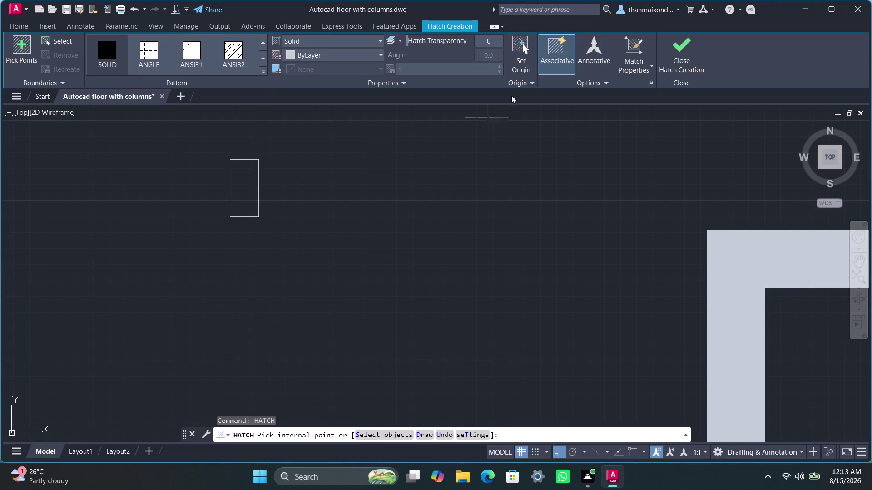
click(329, 42)
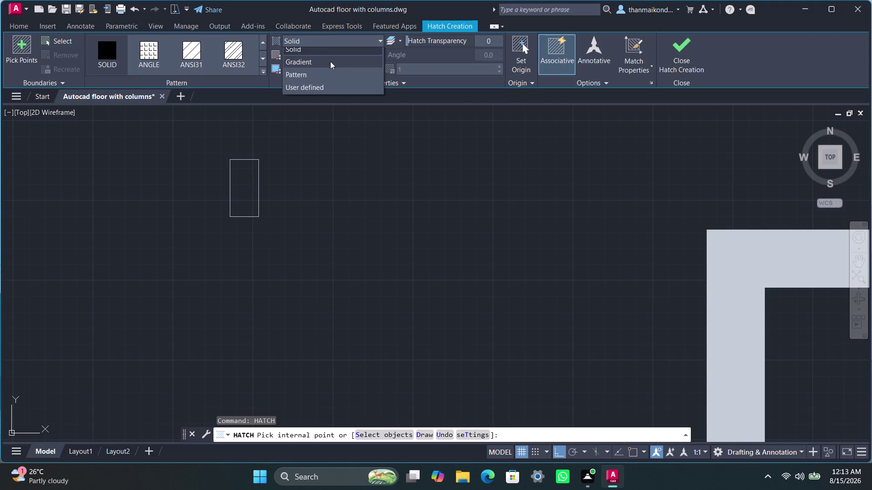
click(325, 54)
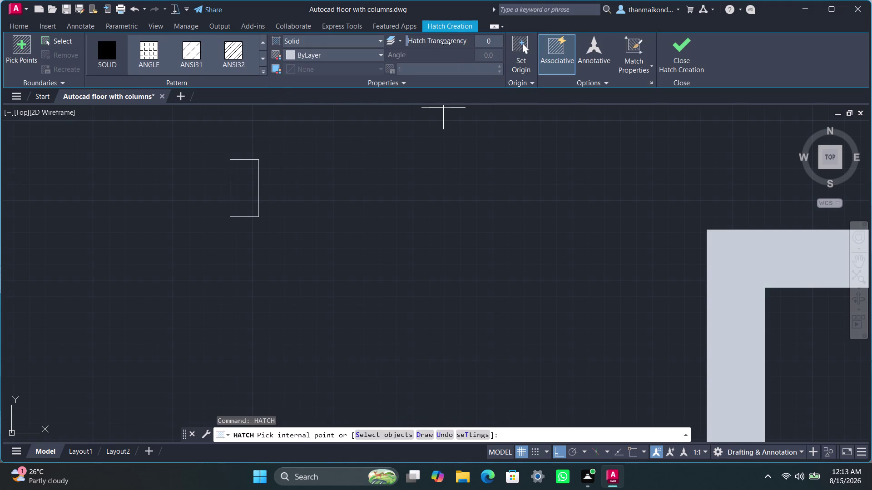
click(367, 60)
click(300, 105)
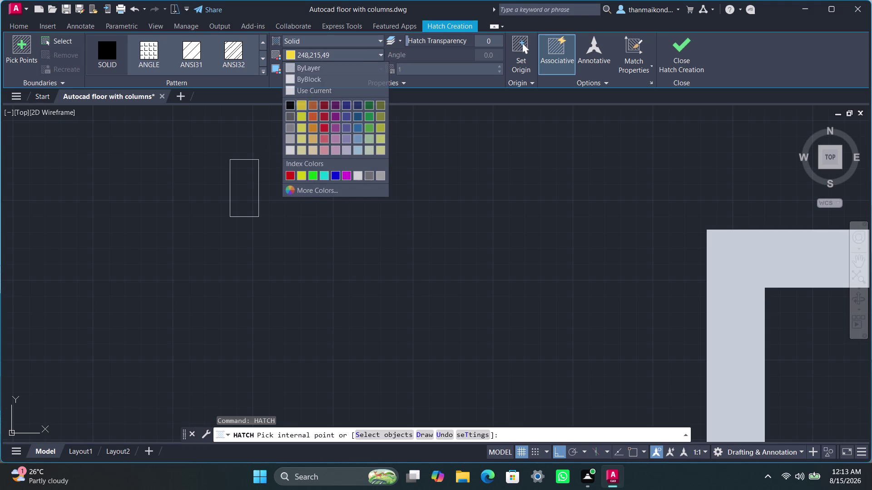
click(237, 188)
key(space)
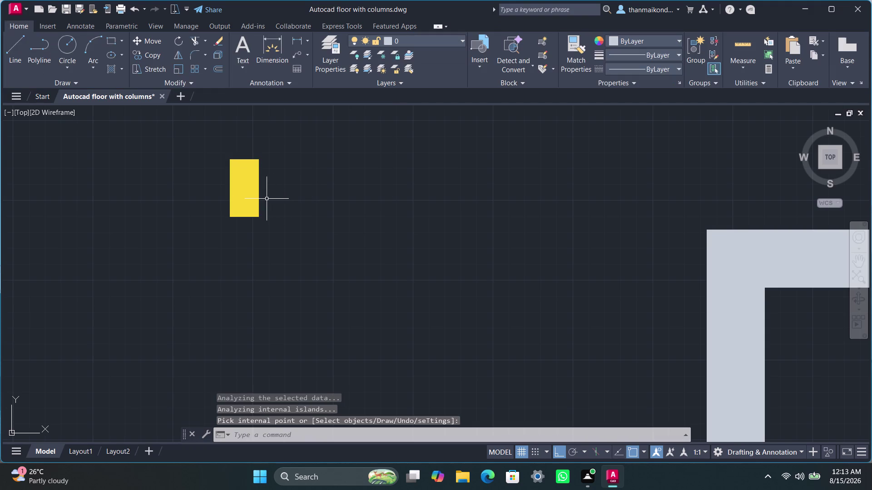
key(Escape)
Window-select the yellow-filled column and copy it to the clipboard.
click(222, 152)
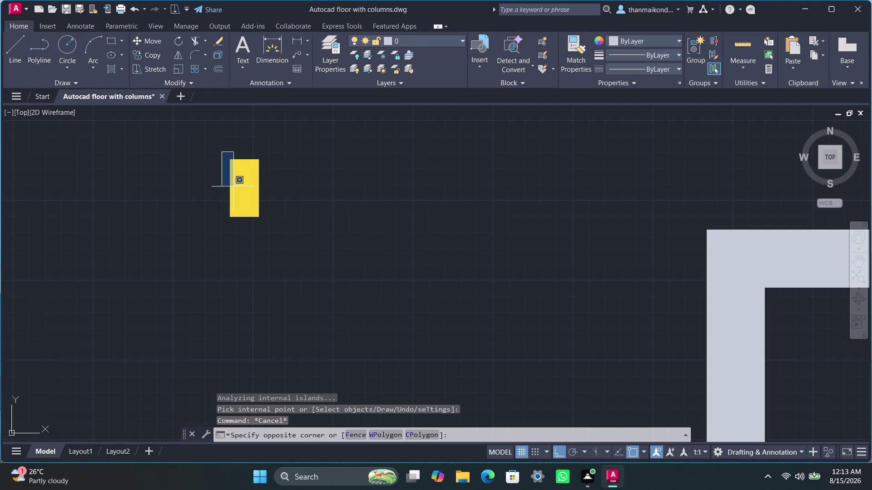
click(272, 232)
key(ctrl+c)
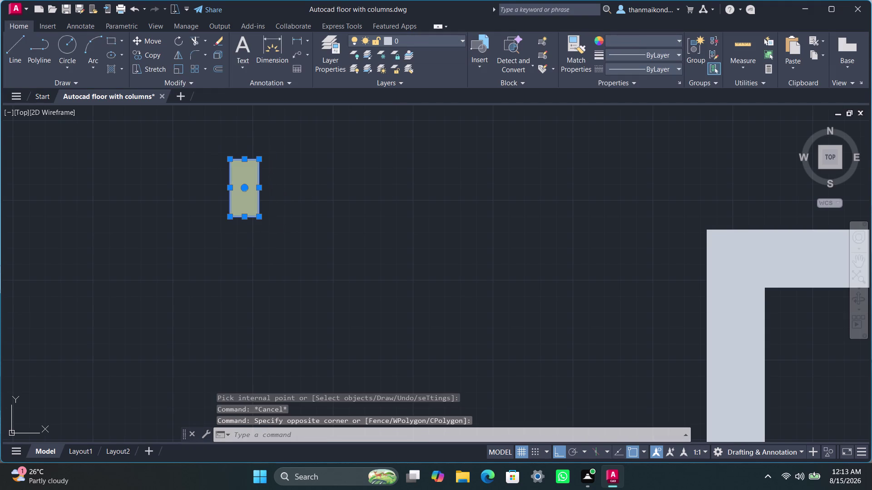
Pan to the wall corner, try pasting the column copy, then cancel the paste.
scroll(down, 3)
middle_drag(333, 250, 255, 242)
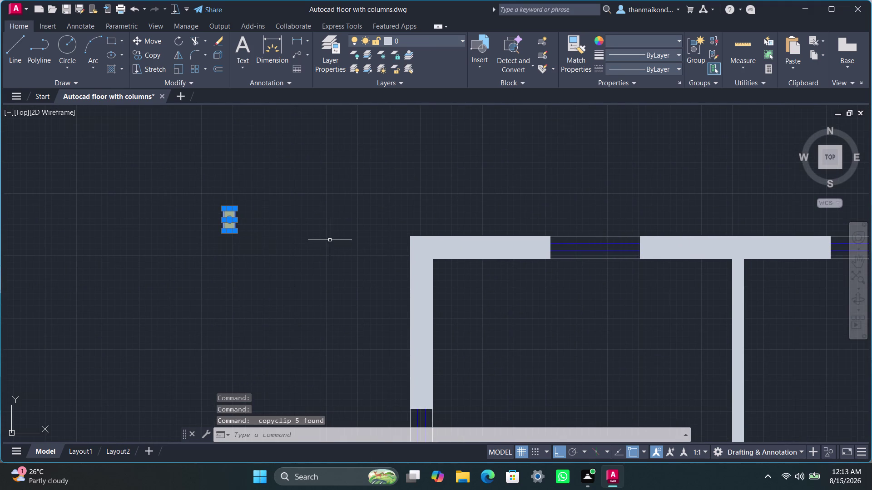
click(410, 238)
key(ctrl+v)
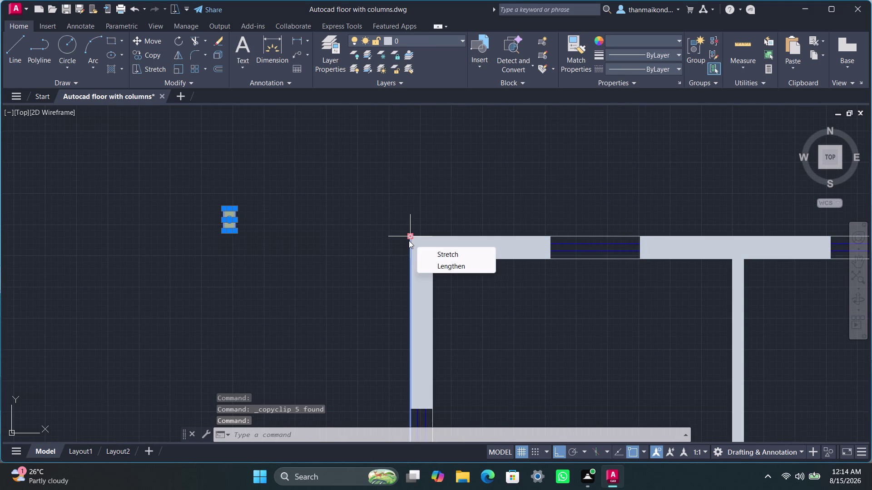
key(Escape)
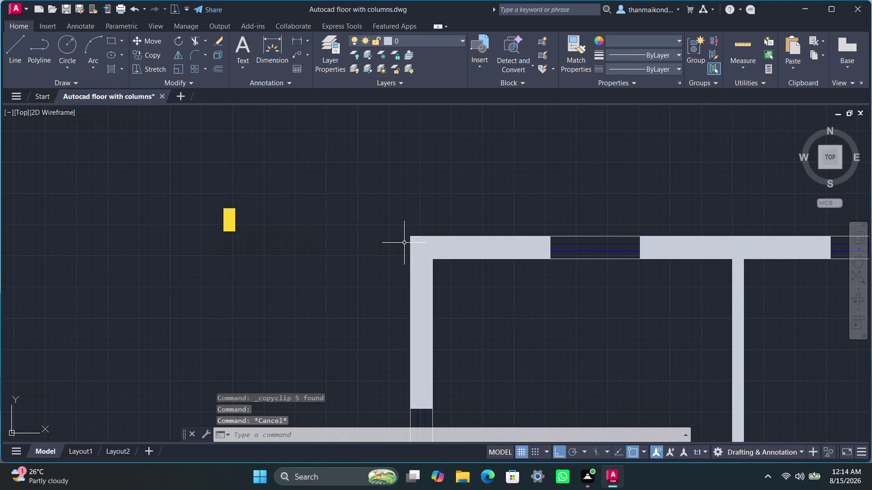
key(ctrl+v)
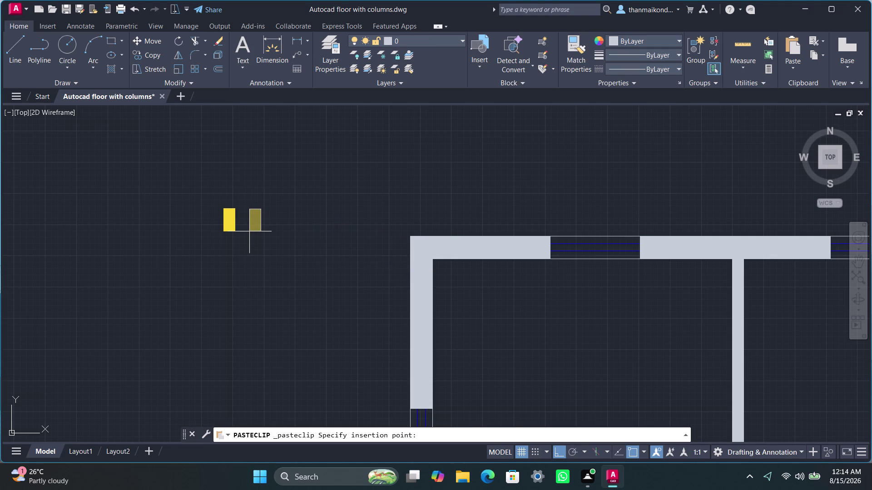
key(Escape)
key(Escape)
key(Escape)
key(Escape)
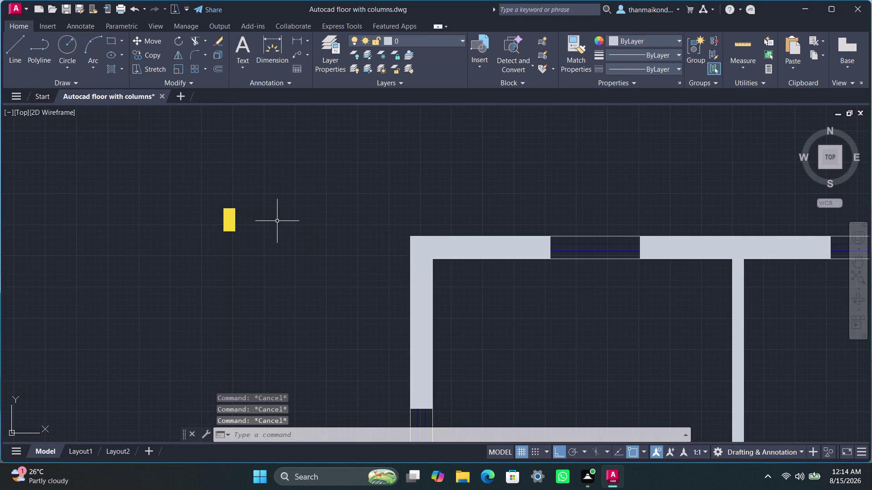
Start a LINE at the new column's corner and draw its first 9" side.
key(l)
key(i)
text(ne)
key(Return)
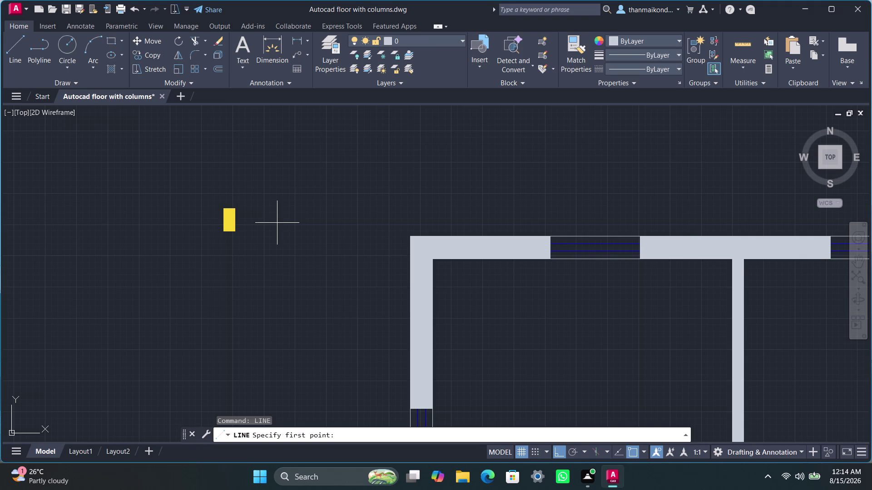
scroll(down, 3)
scroll(up, 3)
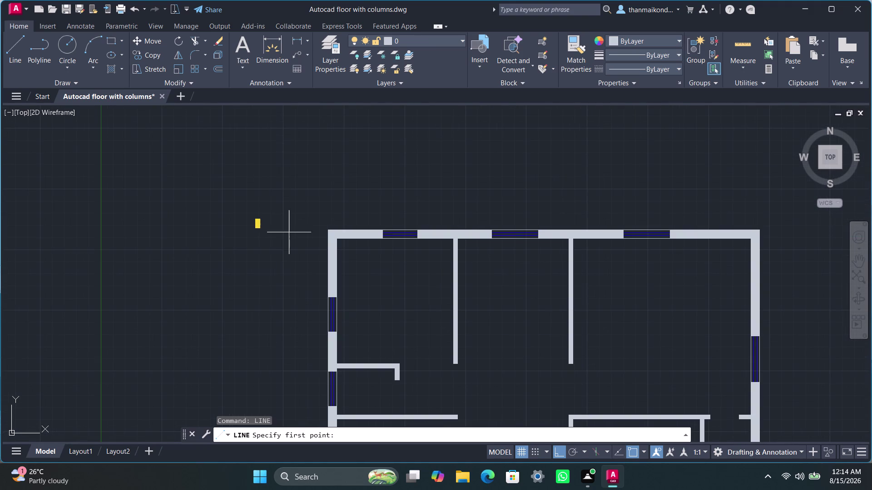
scroll(up, 3)
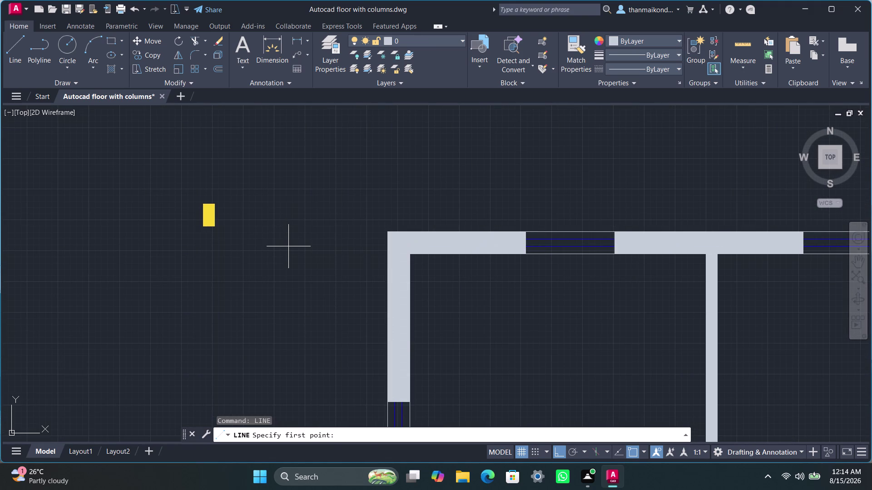
click(258, 235)
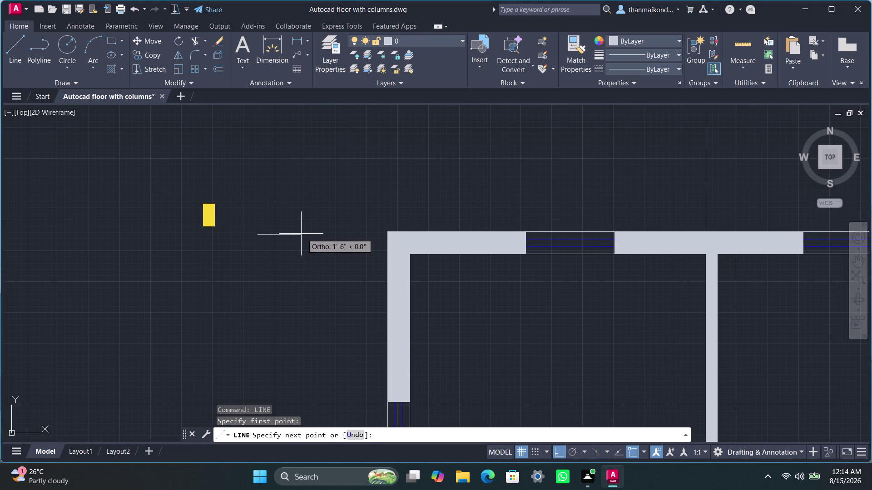
text(9")
key(Return)
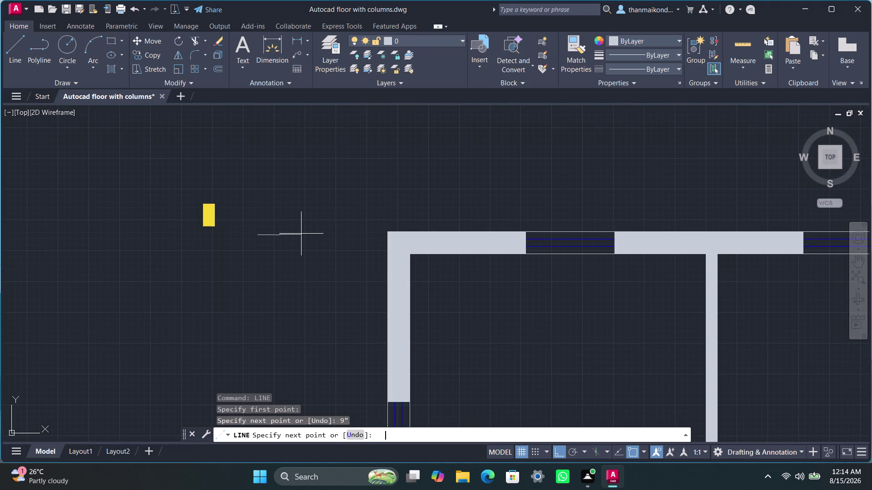
Draw the 15" and 9" sides and close the column rectangle.
text(1)
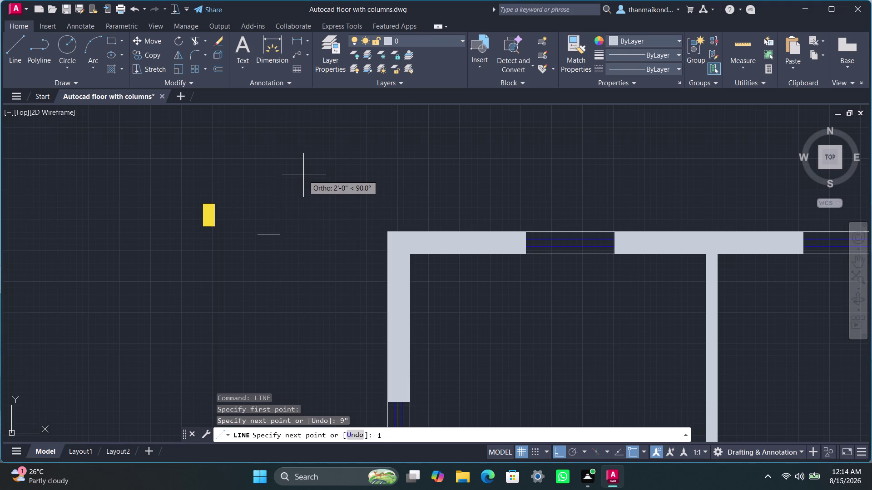
text(5)
key(shift+quotedbl)
key(Return)
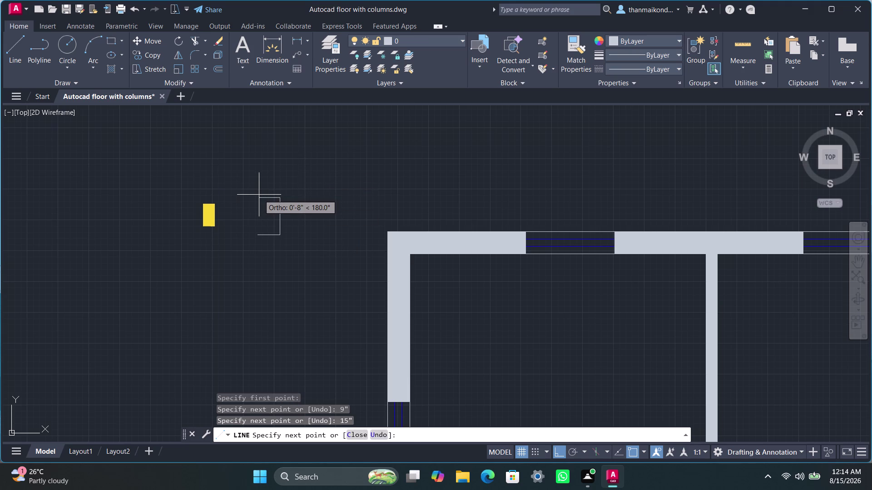
text(9")
key(Return)
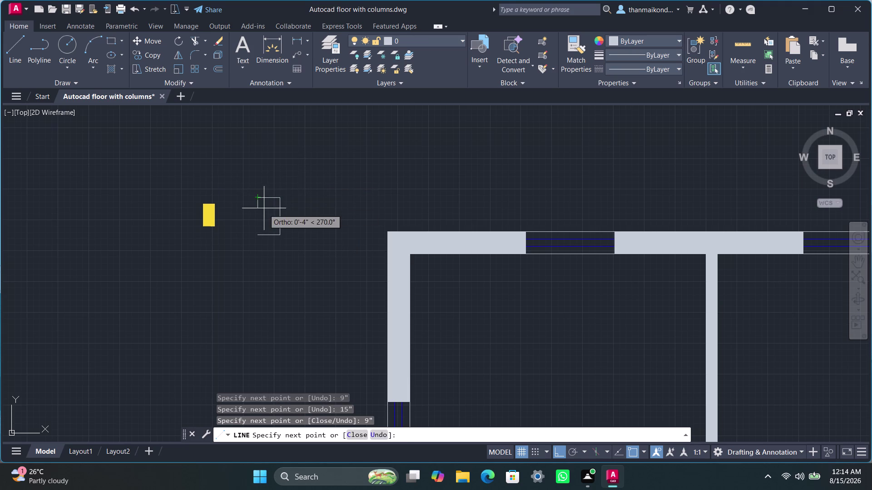
click(263, 234)
key(Escape)
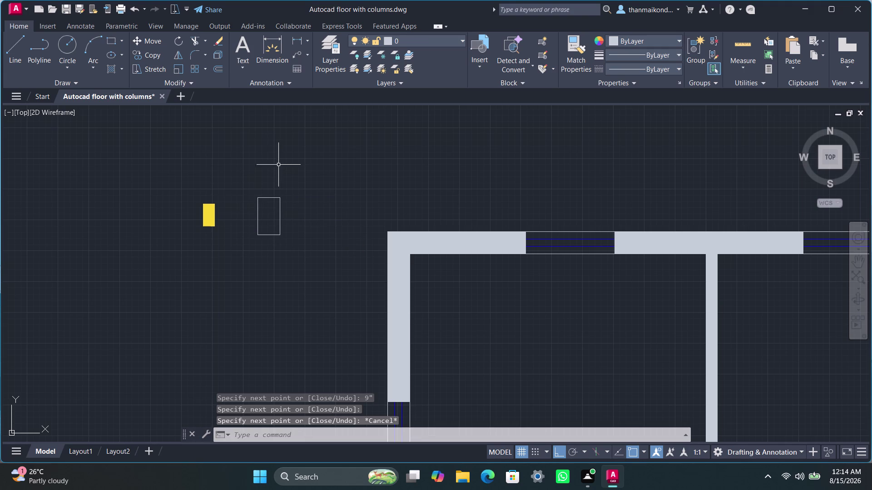
Hatch the new 9" by 15" rectangle solid yellow and select it.
text(ha)
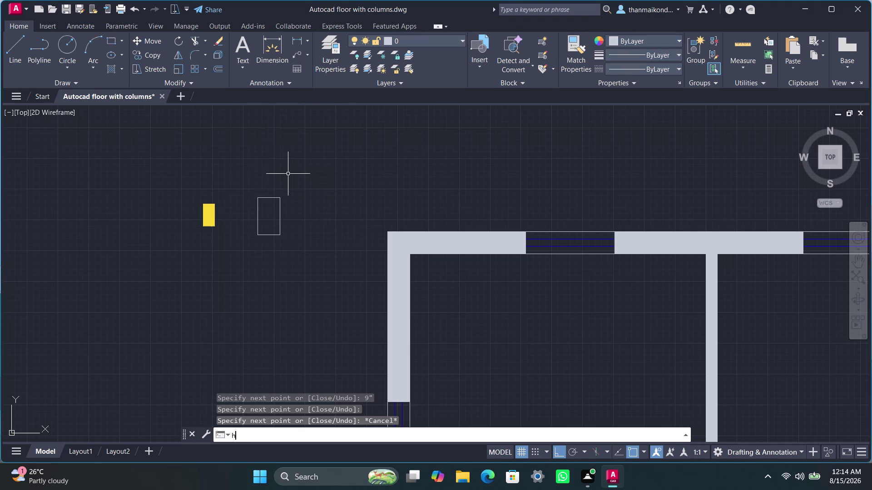
text(tch)
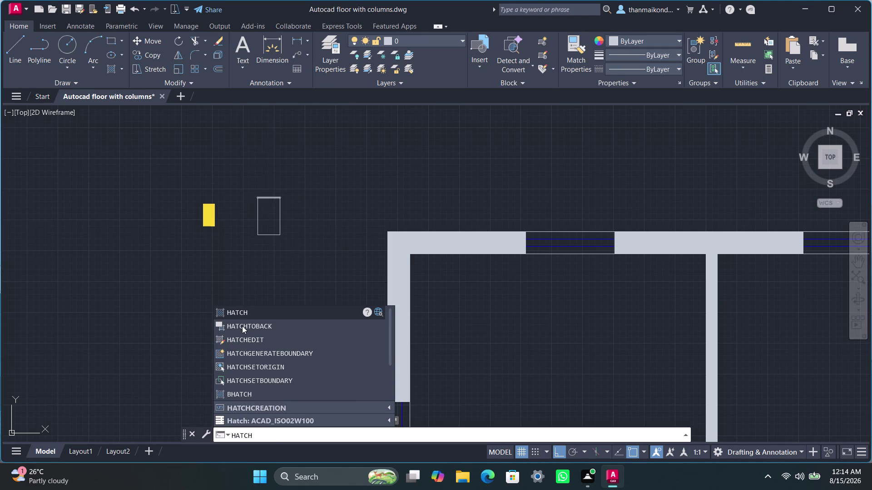
click(246, 314)
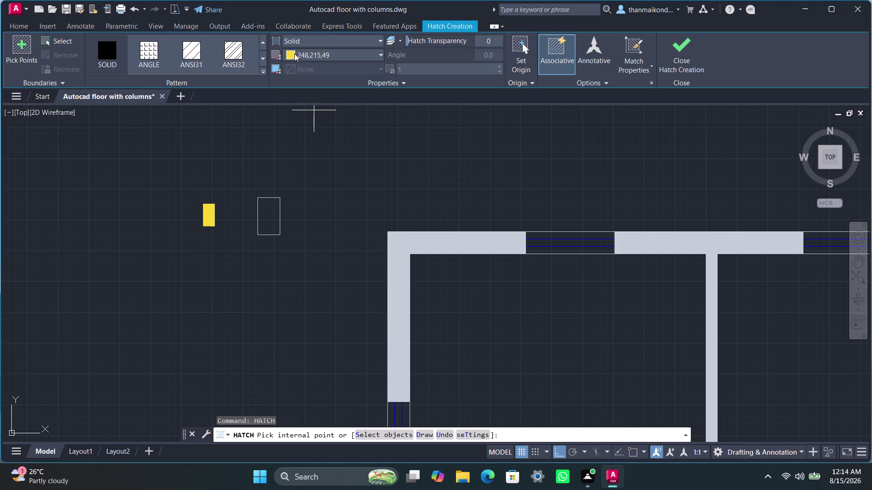
click(294, 54)
click(269, 222)
click(268, 215)
key(space)
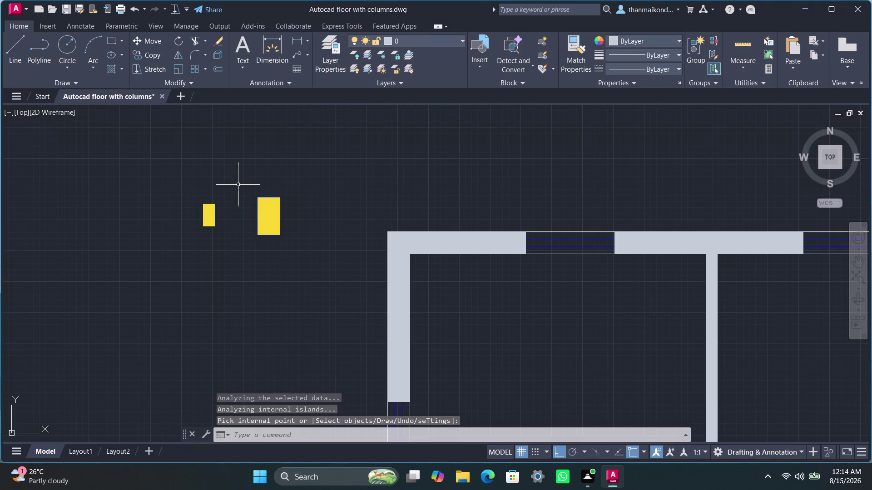
drag(248, 185, 250, 194)
click(290, 255)
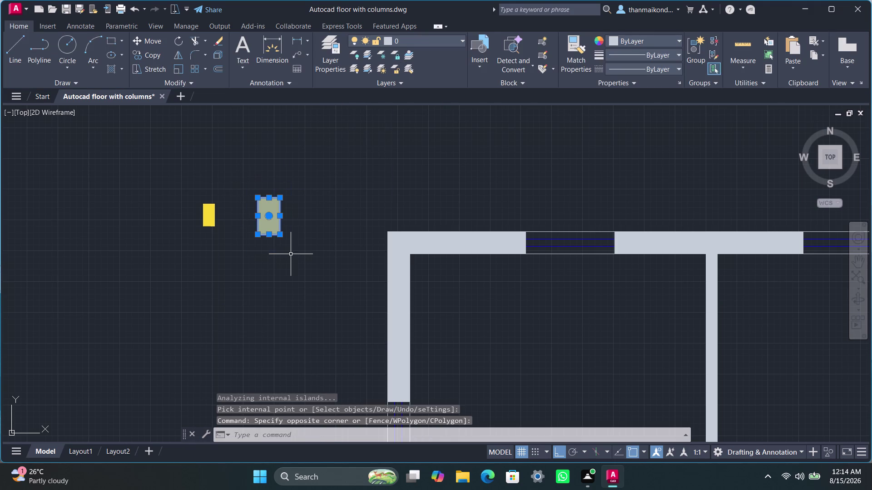
Copy the larger yellow column and paste it at the wall corner.
key(ctrl+c)
drag(291, 254, 386, 270)
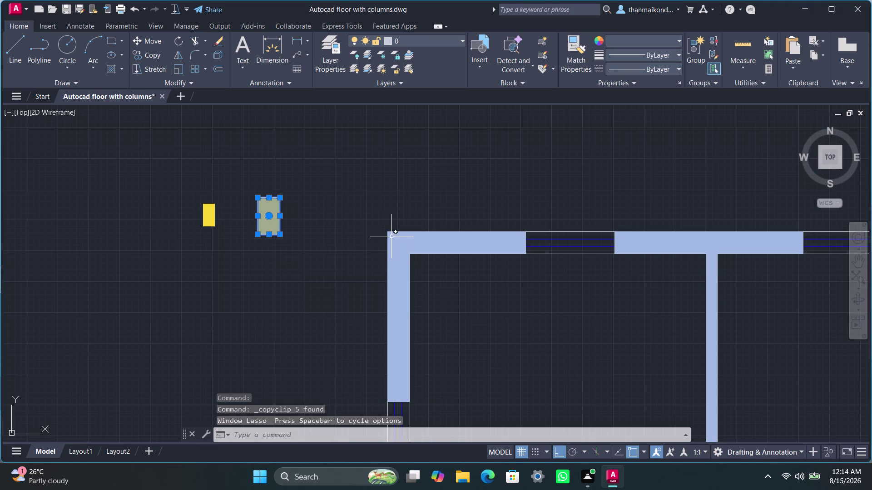
key(ctrl+v)
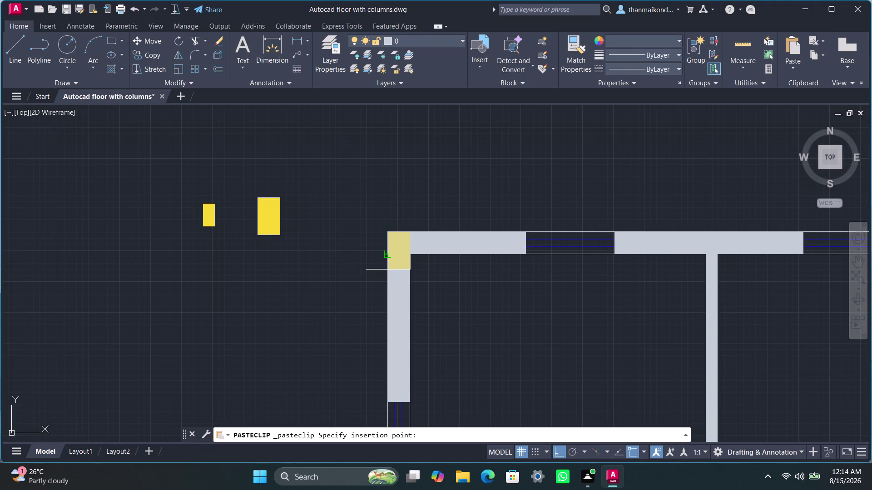
click(388, 270)
scroll(up, 3)
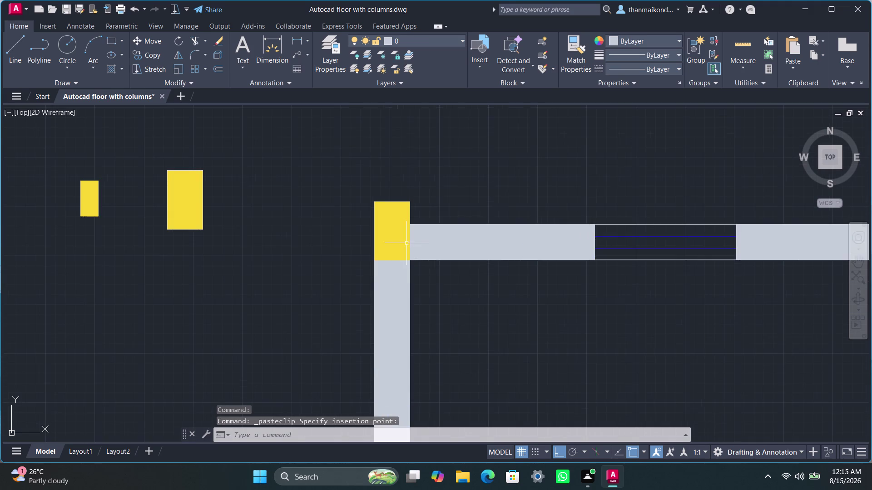
scroll(down, 3)
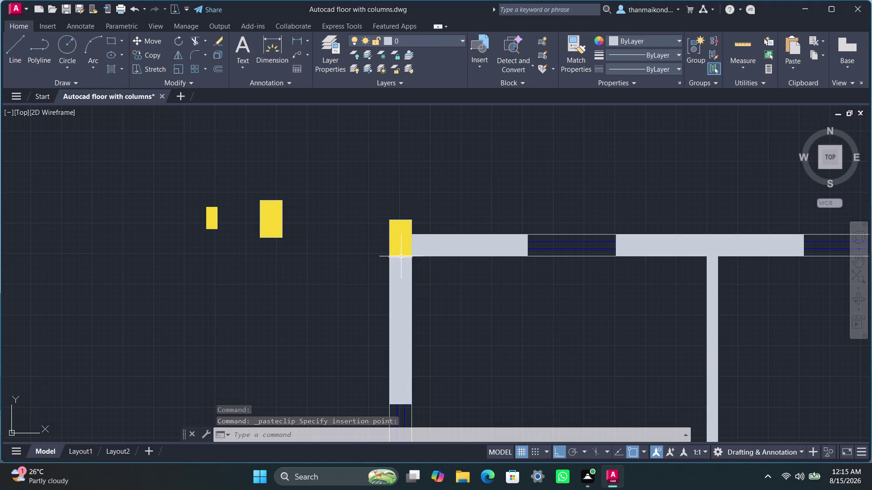
Cancel the active command with repeated Escape.
key(space)
key(Escape)
key(Escape)
key(Escape)
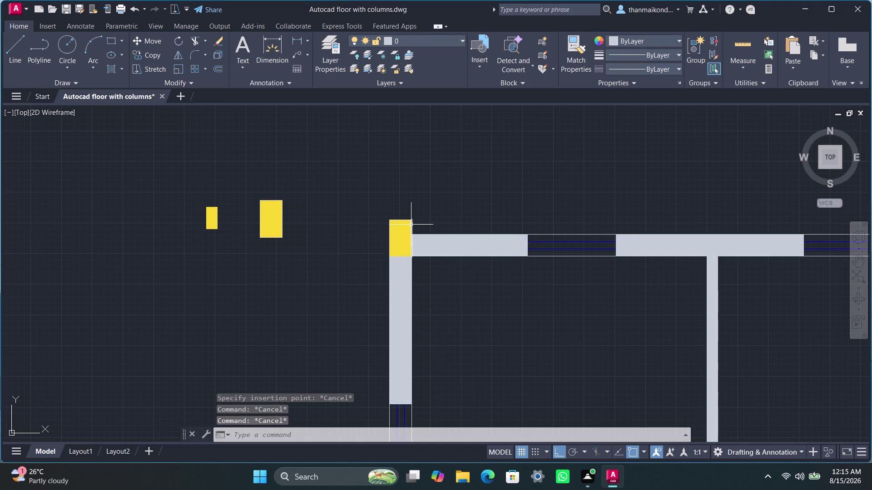
key(Escape)
key(Escape)
key(Escape)
key(Escape)
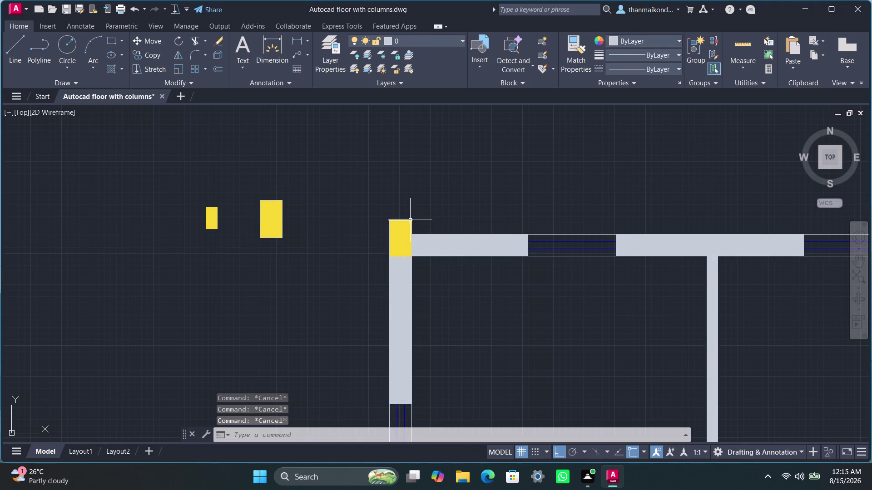
Start MOVE on the corner column, then cancel the move.
key(m)
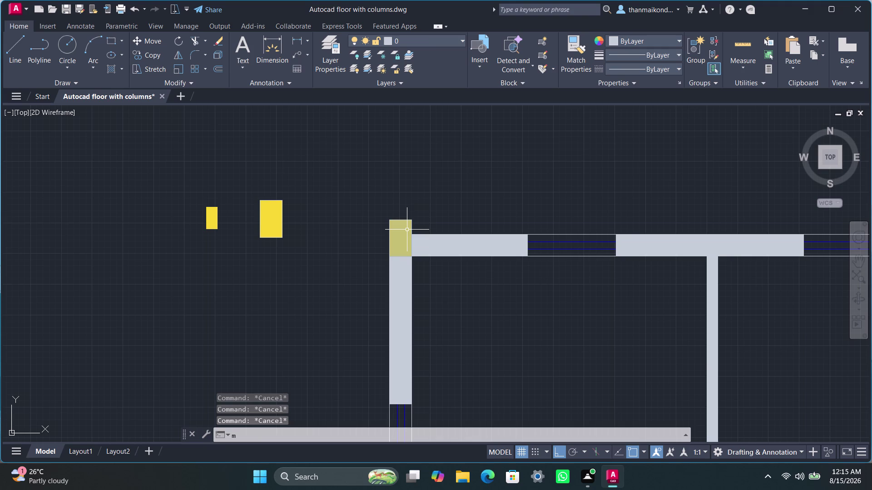
key(o)
text(ve)
key(Return)
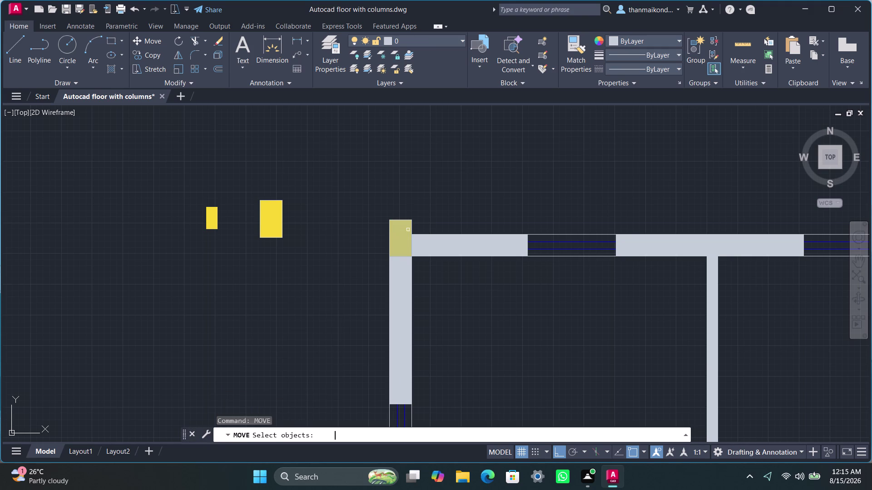
click(411, 220)
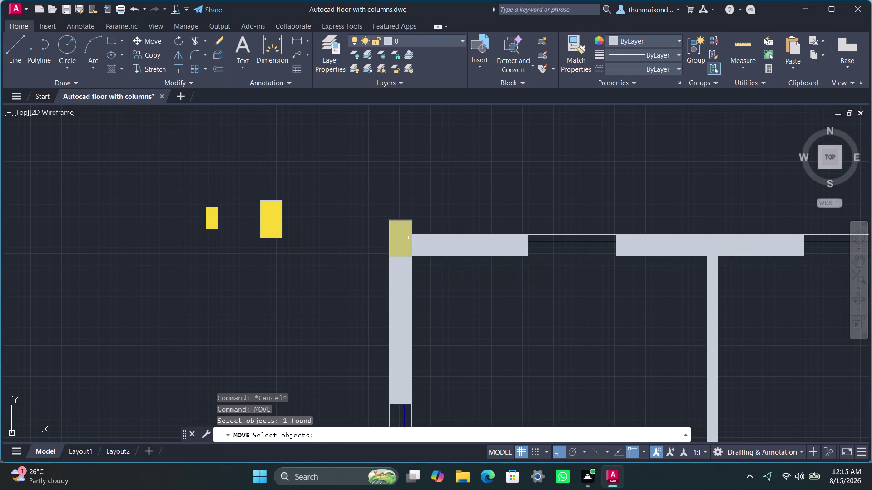
key(Escape)
key(Escape)
key(Escape)
key(Escape)
Undo the recent view changes and the earlier column pastes.
scroll(down, 3)
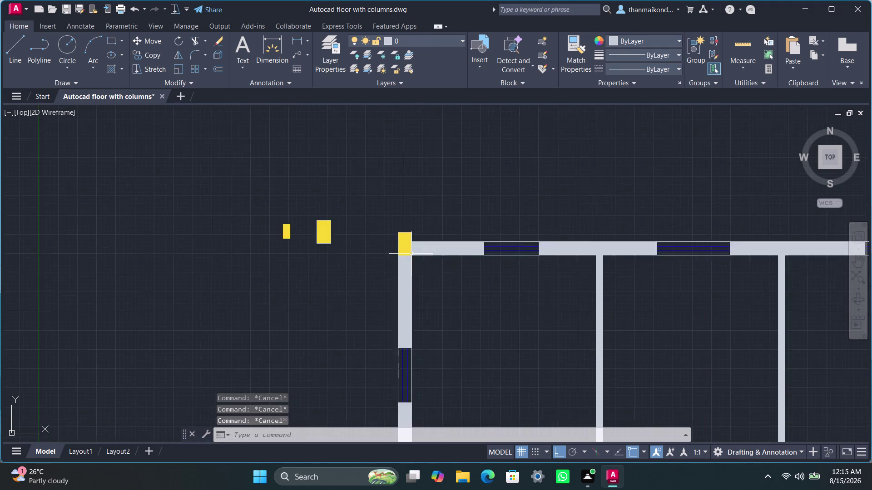
middle_drag(409, 276, 372, 271)
scroll(up, 3)
scroll(up, 3)
scroll(down, 3)
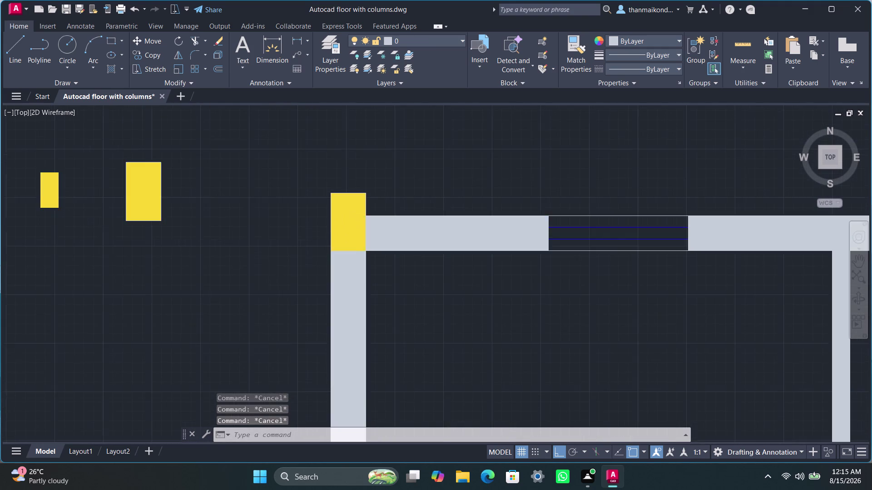
scroll(up, 3)
key(ctrl+z)
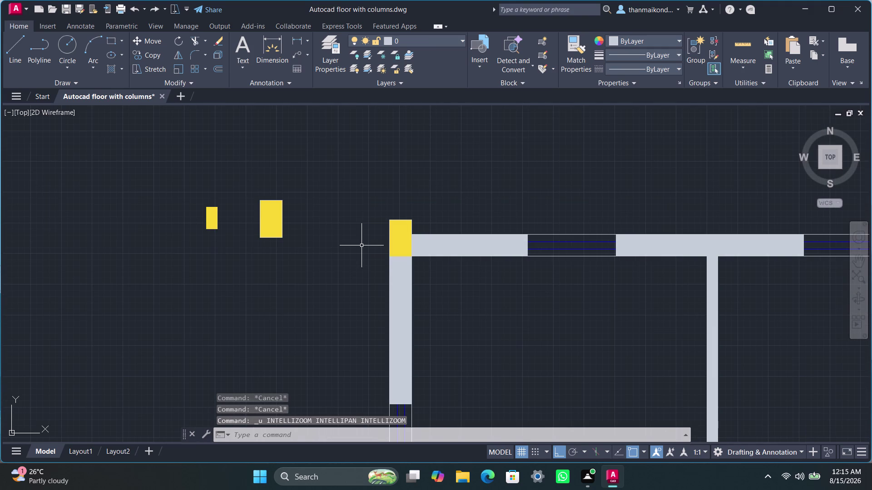
key(ctrl+z)
key(ctrl+z)
key(ctrl+z)
key(ctrl+z)
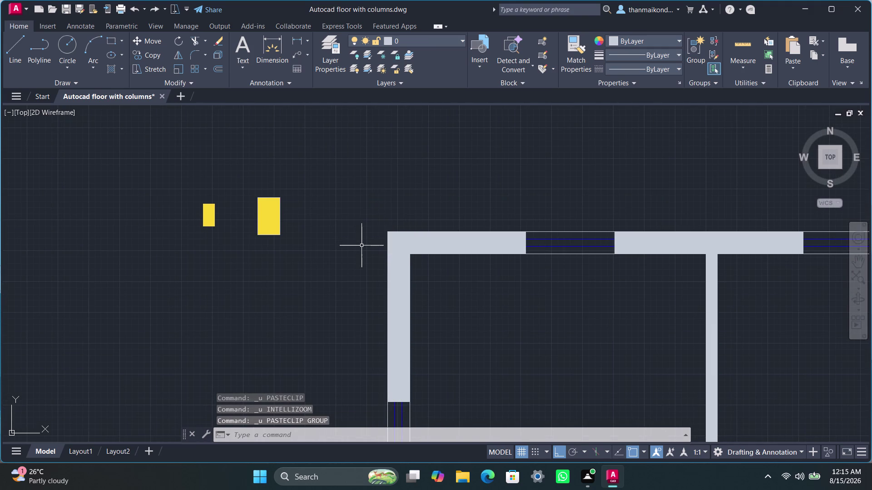
Select and copy the larger yellow column, then clear the selection.
click(242, 184)
click(279, 241)
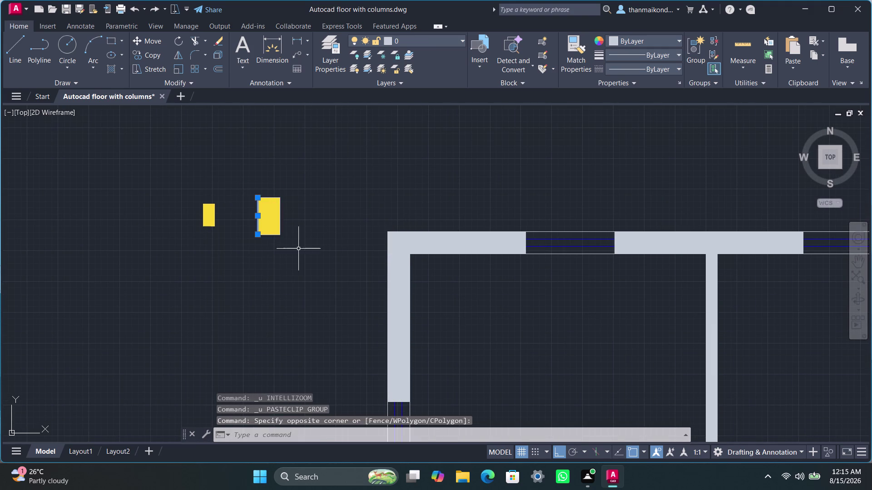
drag(255, 181, 253, 185)
click(302, 266)
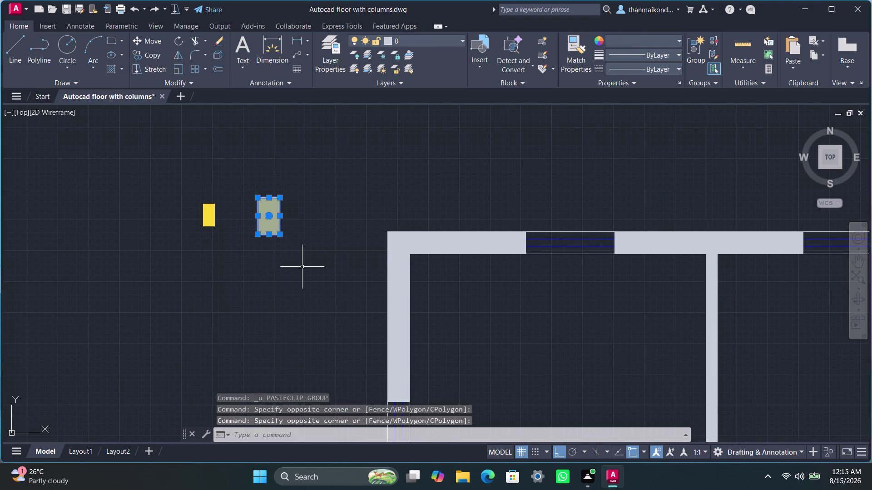
key(ctrl+c)
click(387, 231)
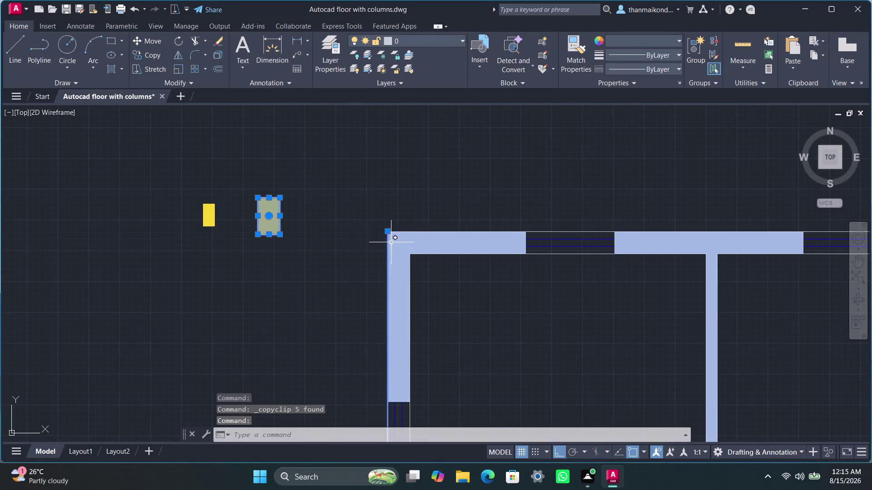
key(Escape)
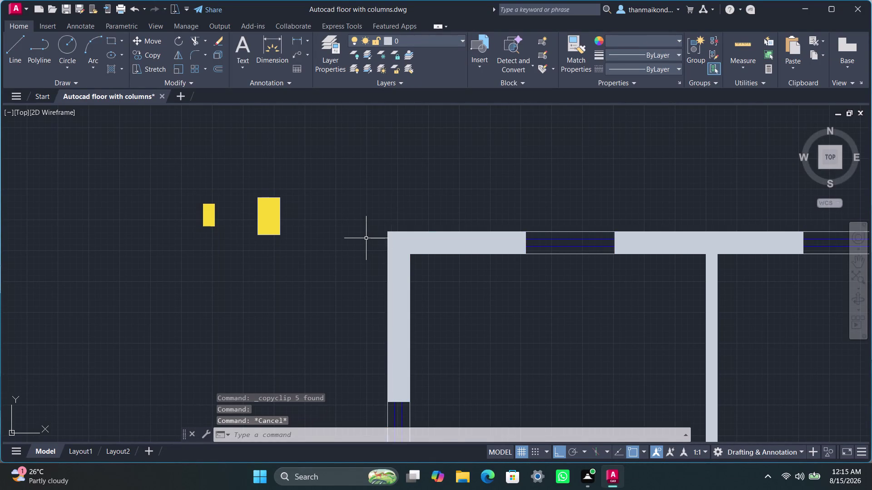
Copy the larger column again, paste it at the wall corner, then undo that placement.
drag(249, 191, 250, 199)
click(300, 257)
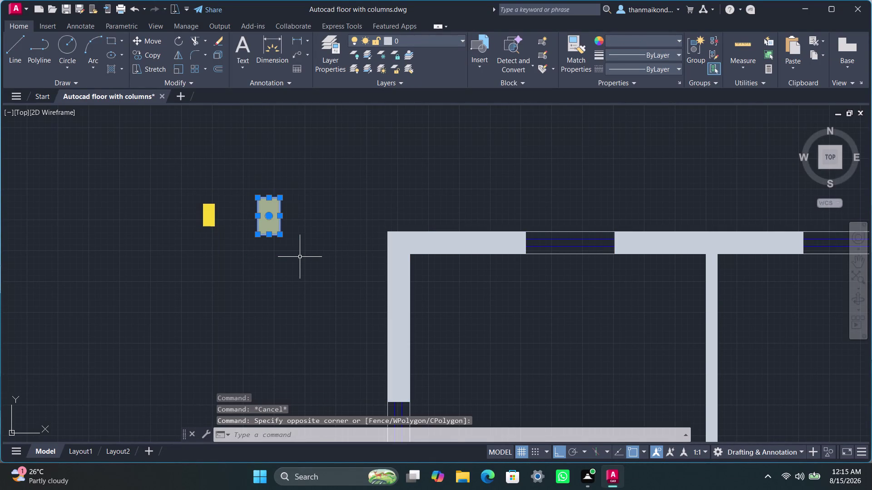
key(ctrl+c)
key(ctrl+v)
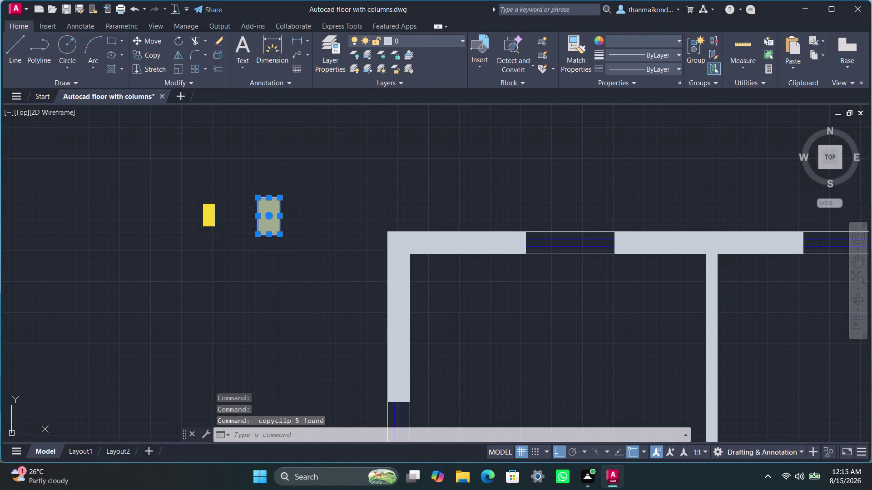
click(382, 270)
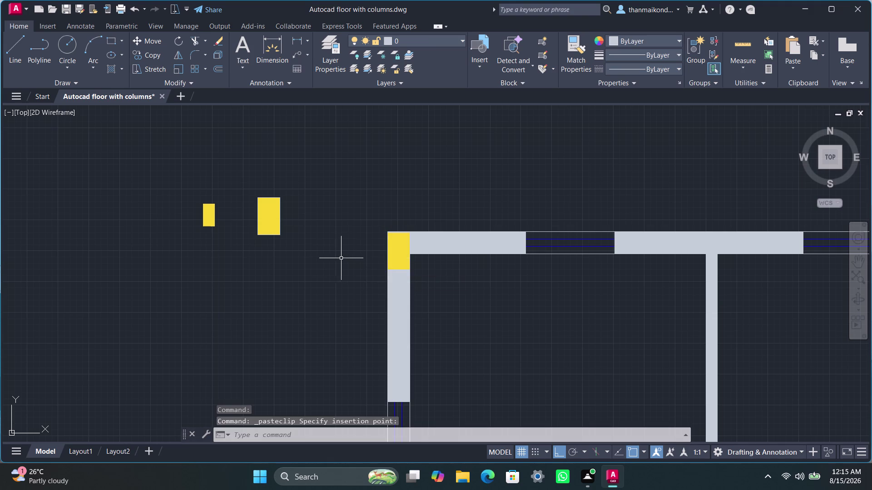
scroll(up, 3)
scroll(up, 3)
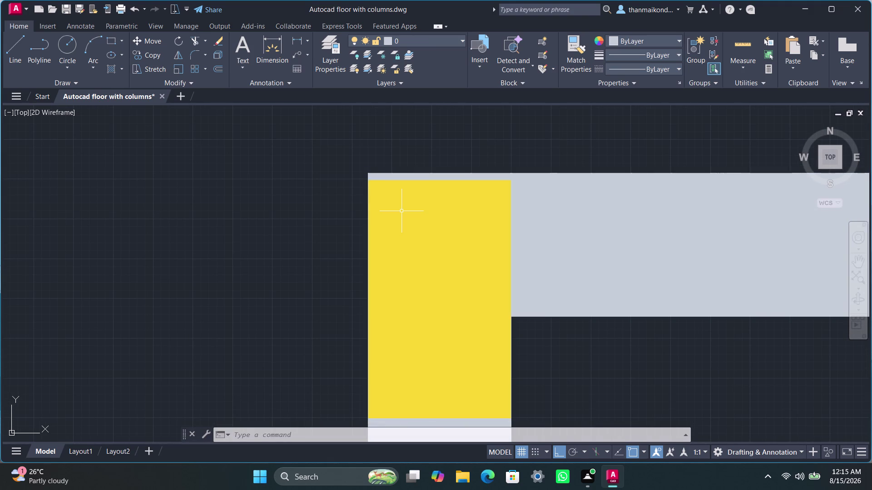
key(ctrl+z)
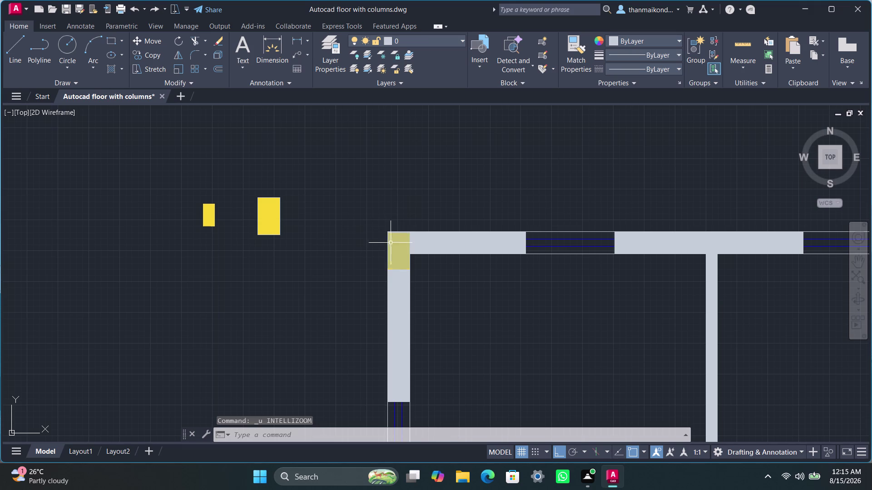
key(ctrl+z)
Paste another column copy near the wall corner, then undo the misplaced copy.
click(243, 186)
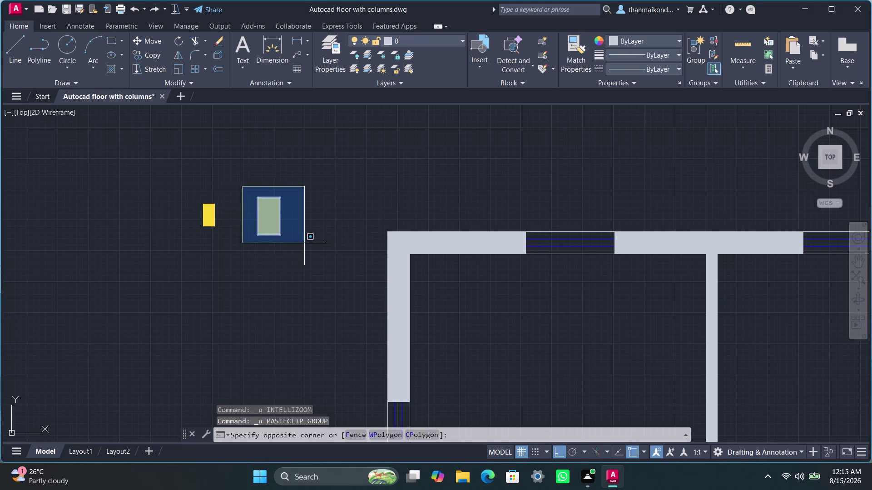
click(304, 243)
key(ctrl+c)
scroll(up, 3)
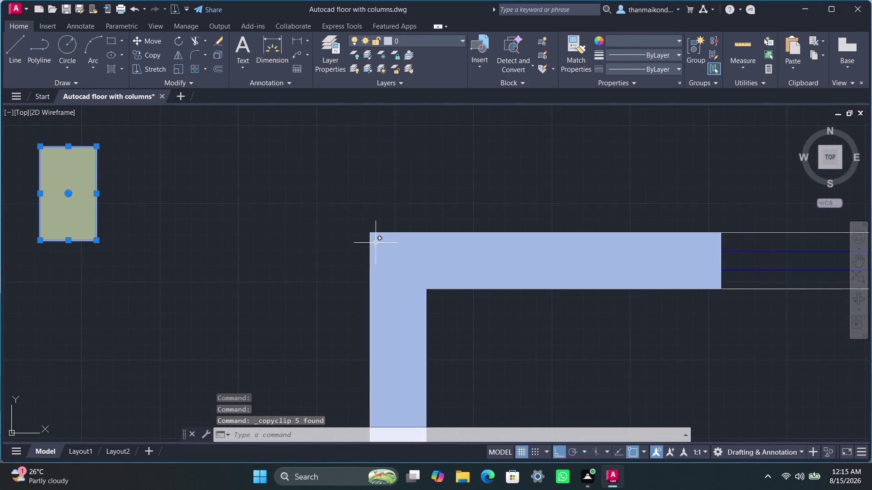
scroll(up, 3)
key(ctrl+v)
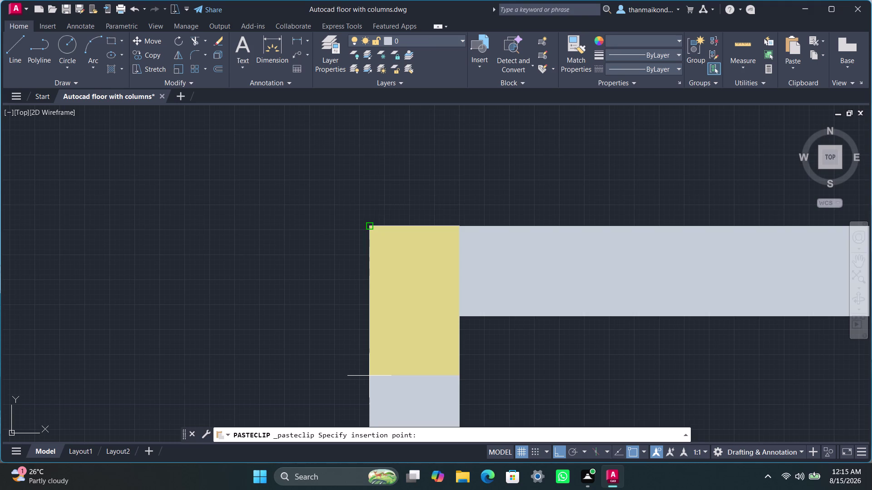
click(370, 376)
scroll(down, 3)
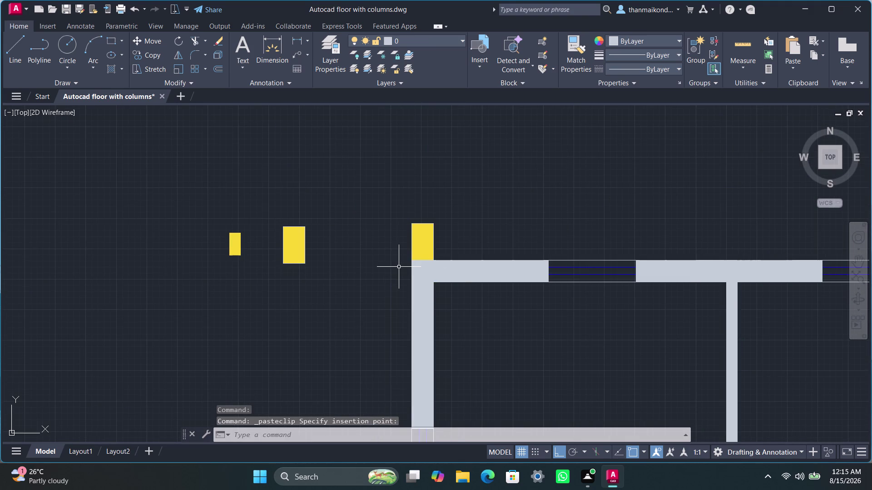
key(ctrl+z)
key(ctrl+z)
Copy the larger column and paste it at the top-left wall corner.
scroll(down, 3)
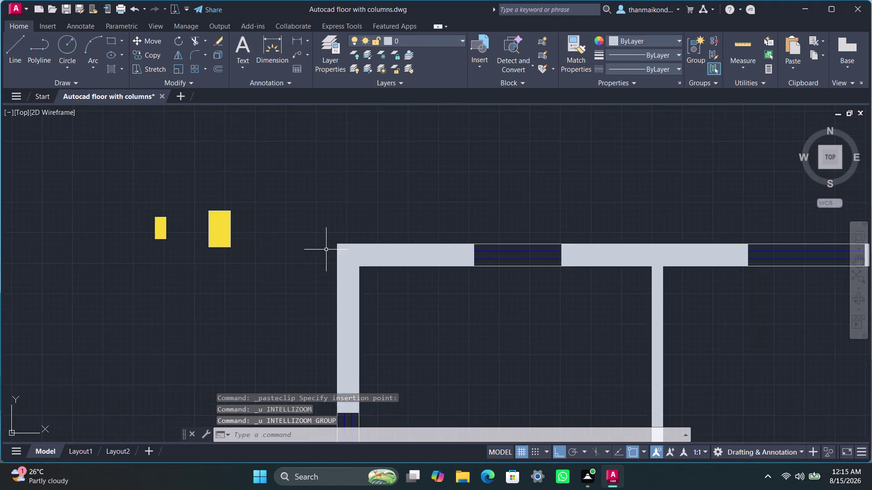
middle_drag(323, 254, 364, 221)
drag(234, 164, 233, 171)
click(295, 236)
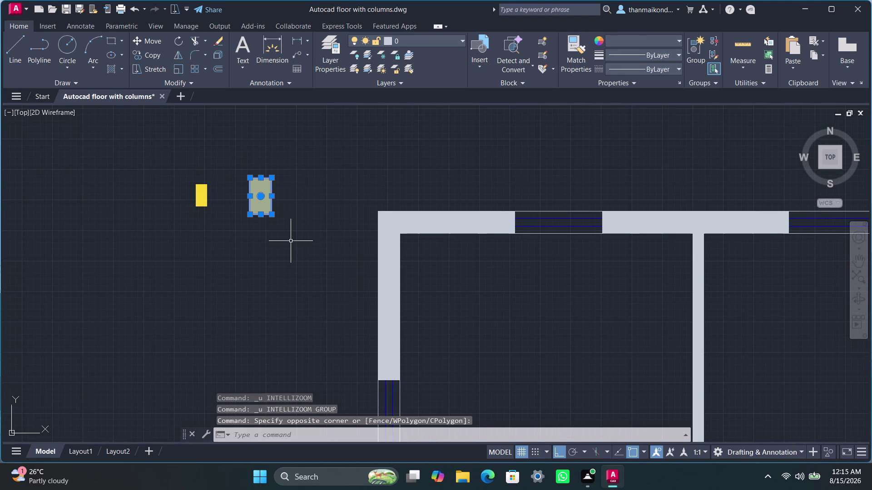
key(ctrl+c)
key(ctrl+v)
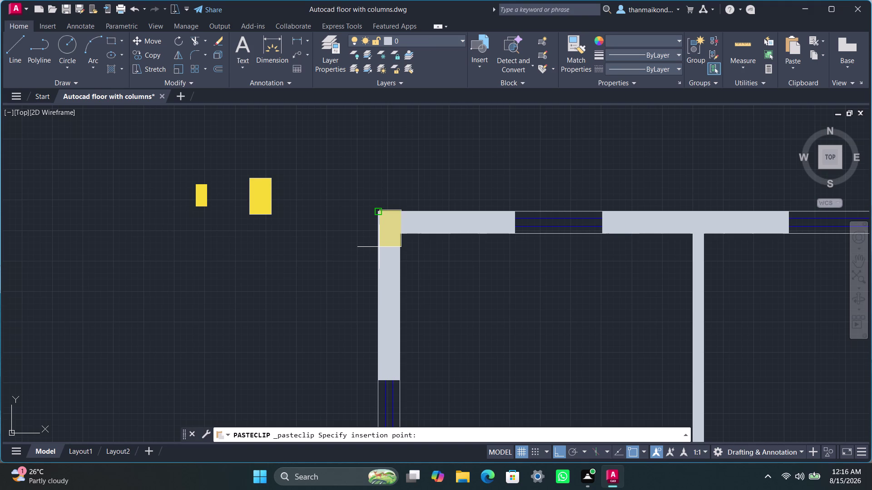
scroll(up, 3)
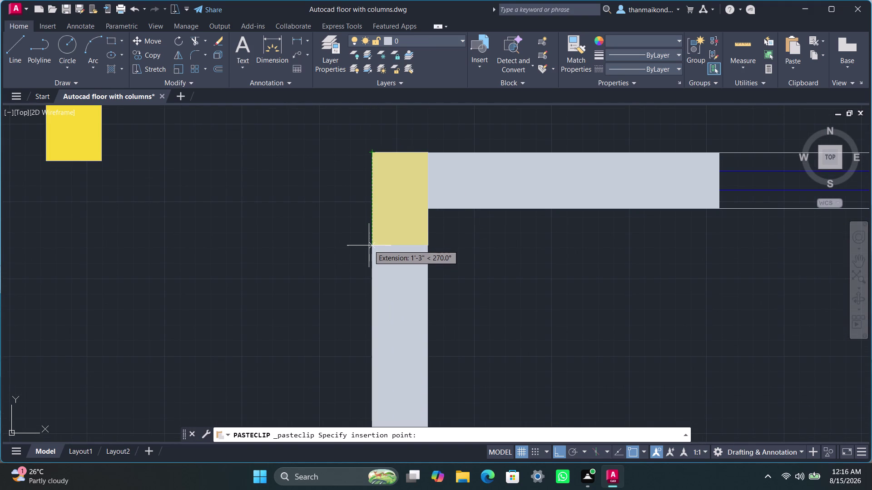
click(368, 246)
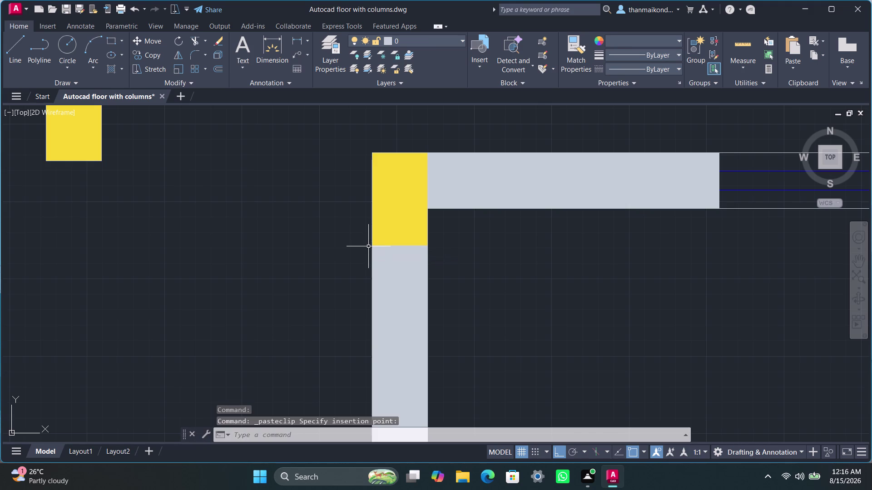
scroll(down, 3)
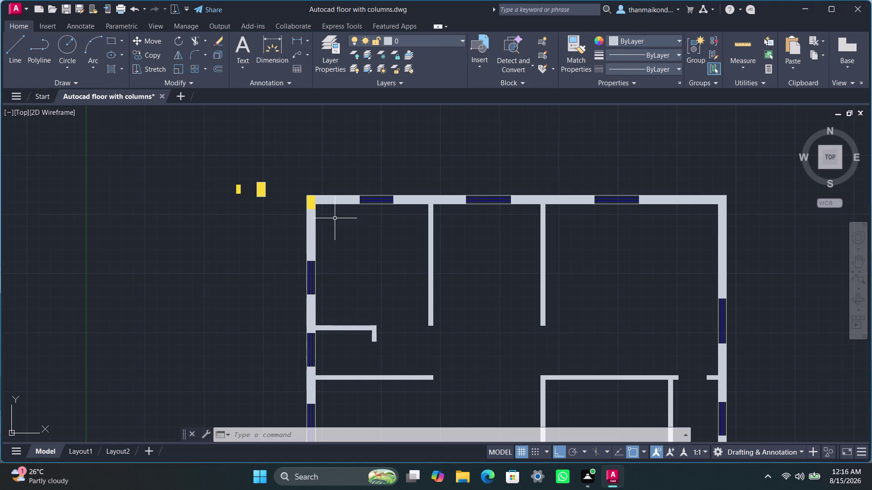
Bring the whole floor plan into view and copy the larger yellow column.
scroll(down, 3)
middle_drag(267, 222, 261, 208)
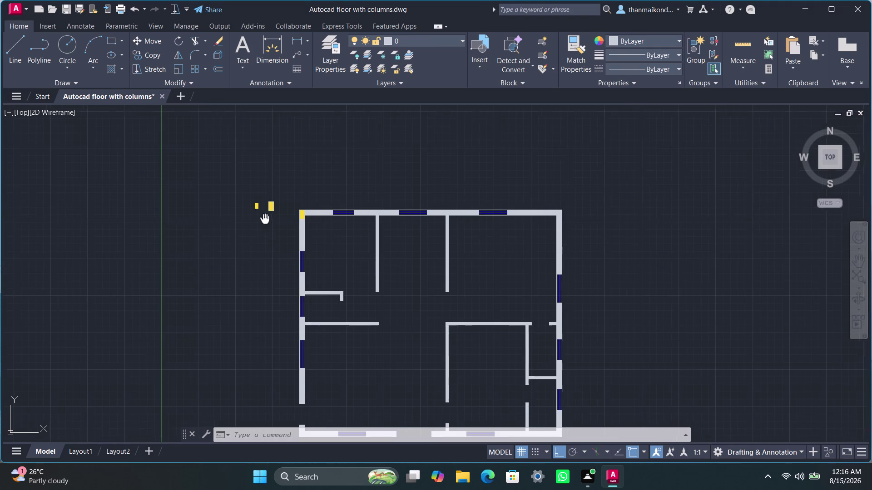
middle_drag(261, 208, 256, 183)
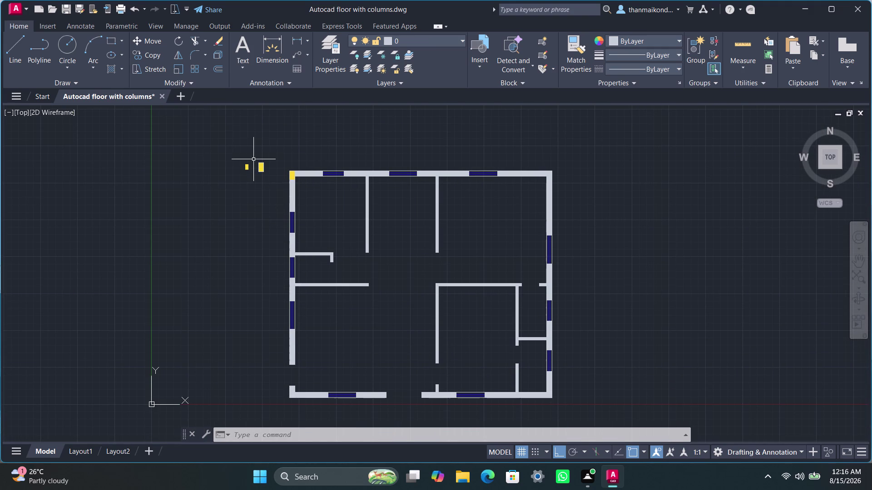
click(254, 159)
click(265, 198)
key(ctrl+c)
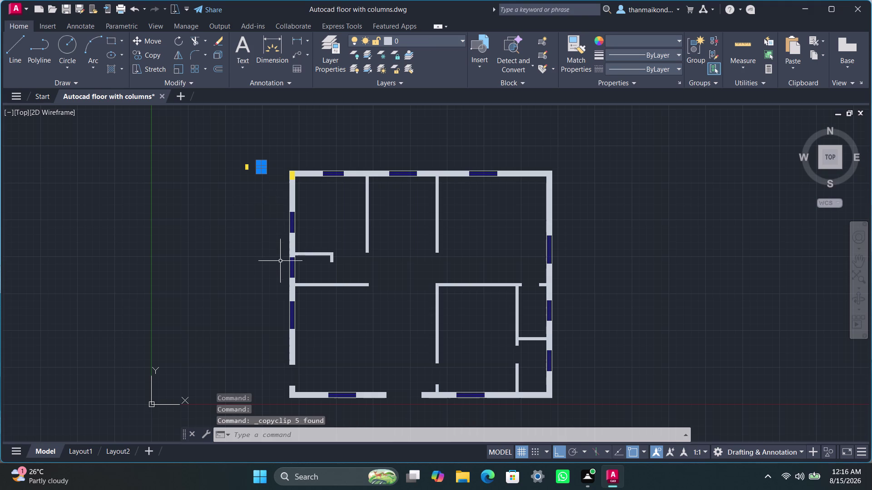
Paste the column copy, pan along the wall junction, then abandon placing it.
scroll(up, 3)
scroll(up, 3)
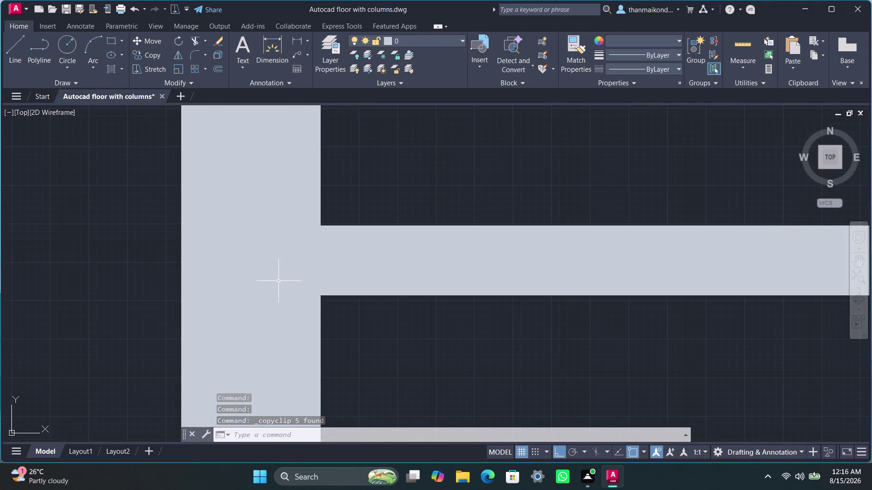
key(ctrl+v)
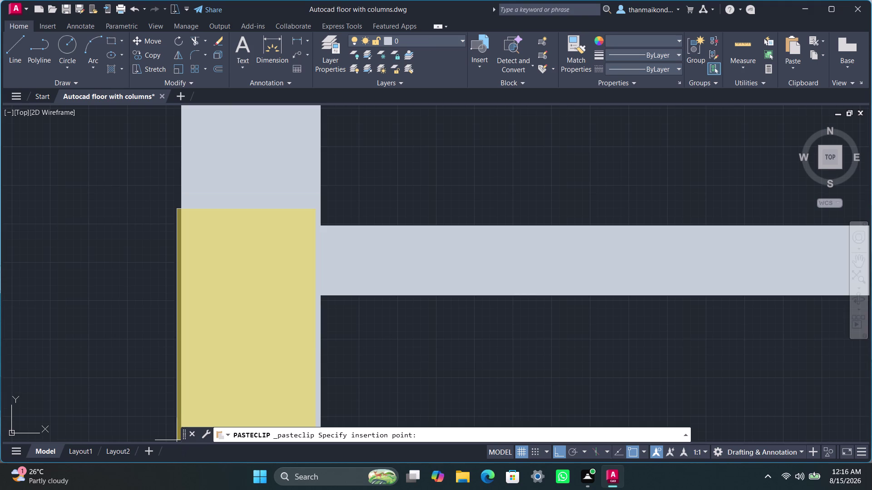
scroll(down, 3)
scroll(down, 3)
middle_drag(189, 340, 222, 199)
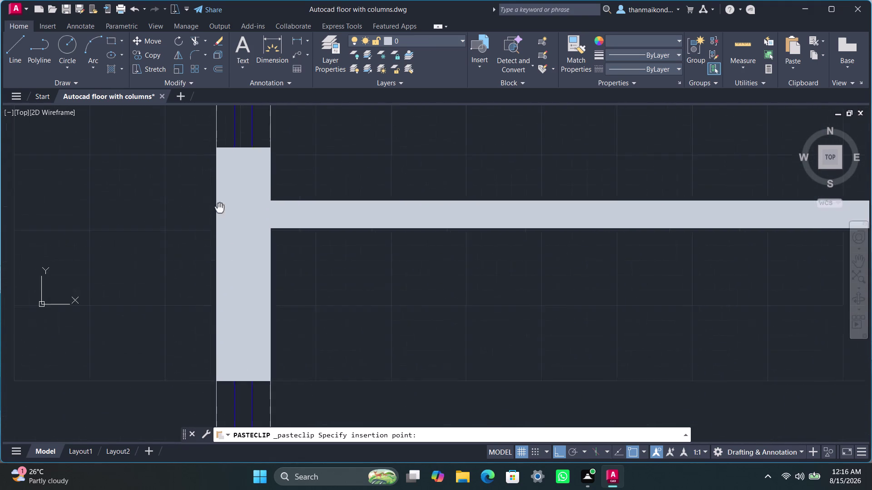
middle_drag(222, 199, 224, 195)
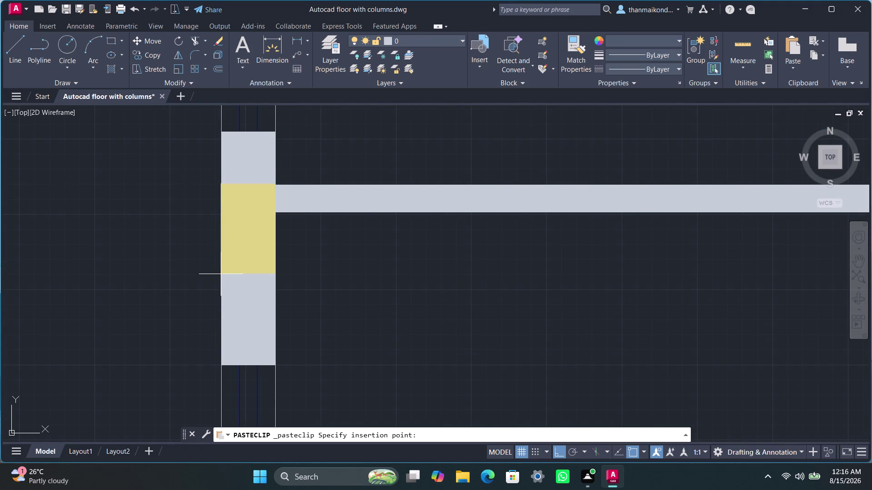
click(221, 274)
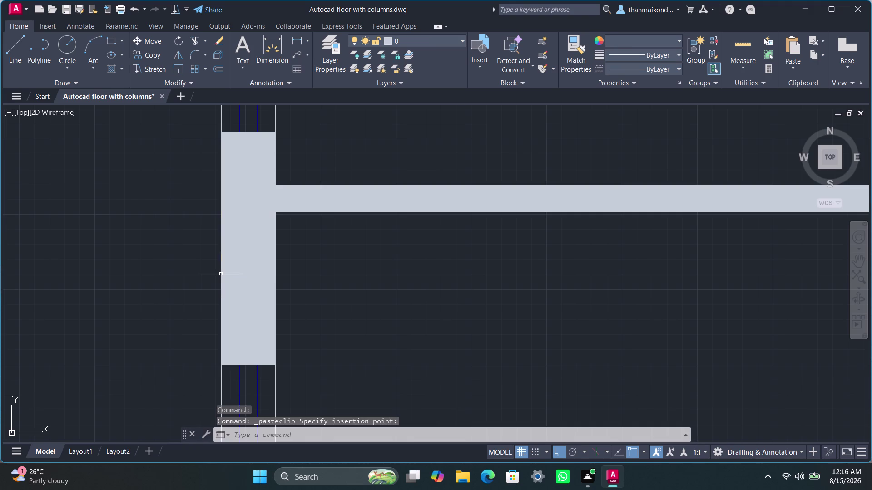
Zoom and pan across the floor plan, then undo the view changes.
scroll(down, 3)
scroll(down, 3)
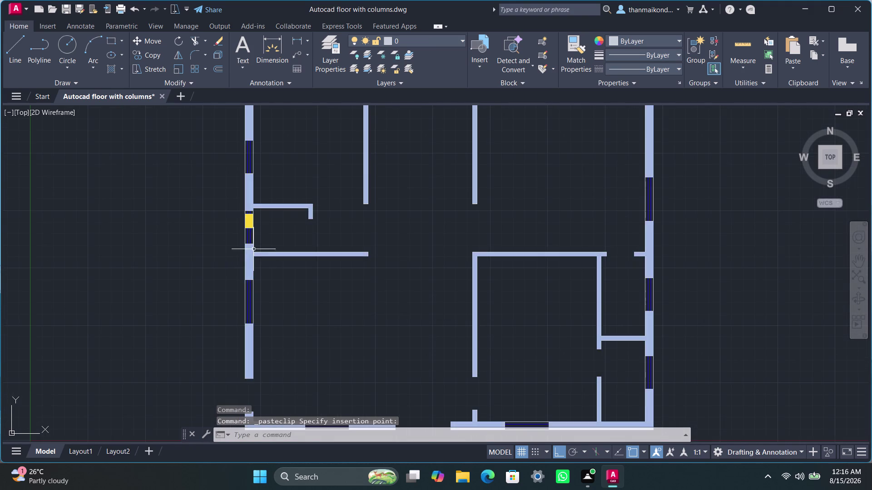
scroll(down, 3)
scroll(up, 3)
middle_drag(252, 247, 255, 266)
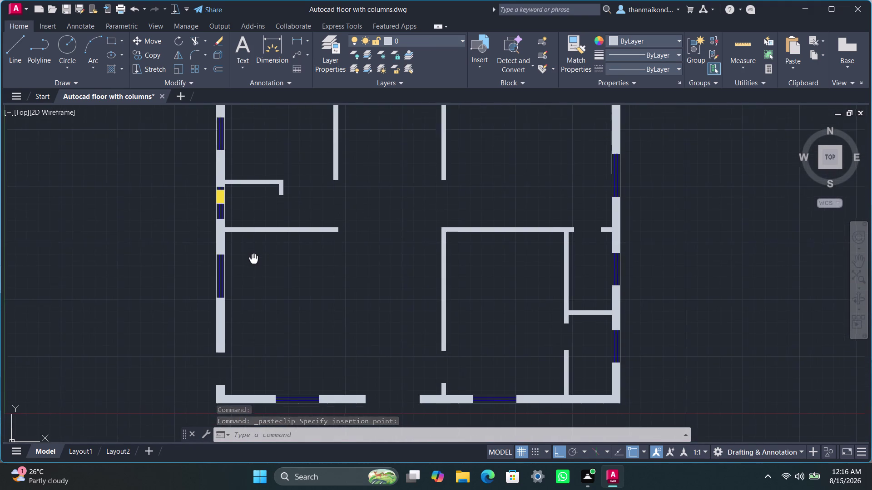
middle_drag(255, 266, 260, 322)
scroll(down, 3)
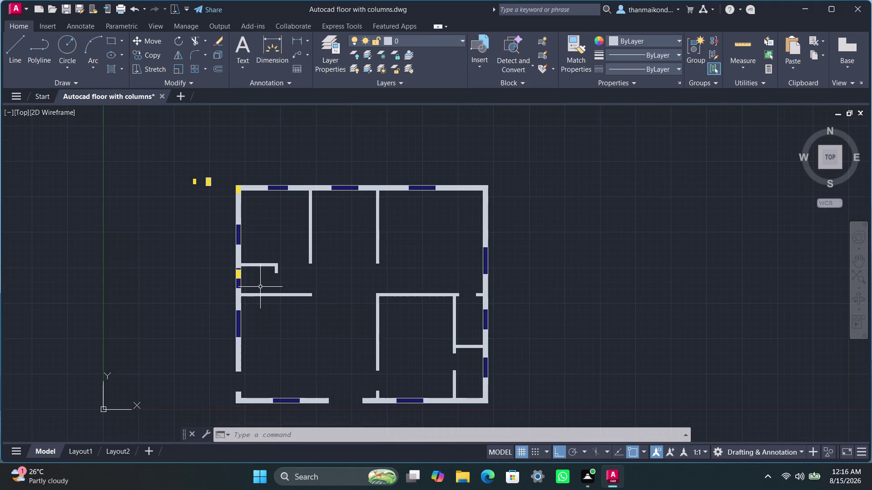
key(ctrl+z)
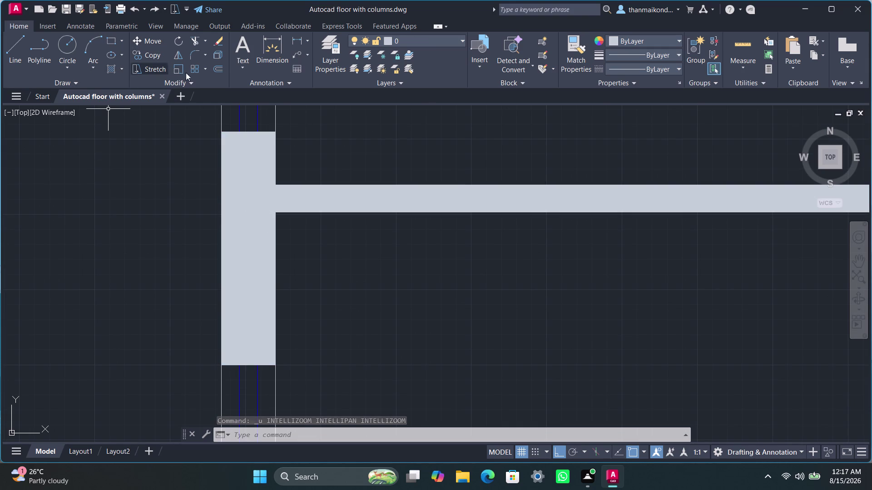
Undo repeatedly until the earlier pasted column-fill group is removed.
scroll(down, 3)
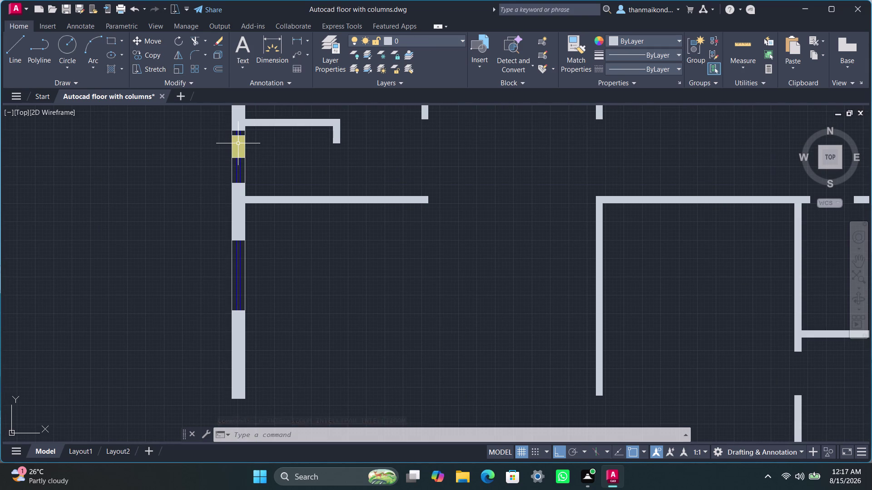
click(239, 144)
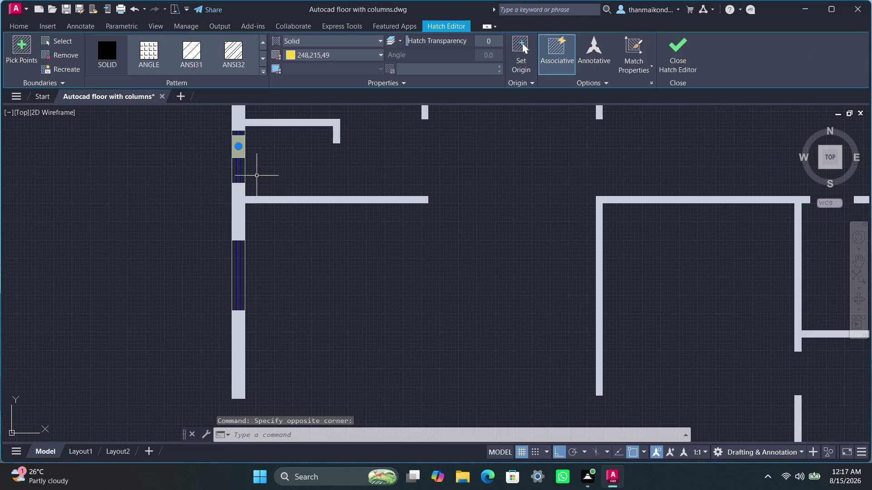
key(ctrl+z)
scroll(down, 3)
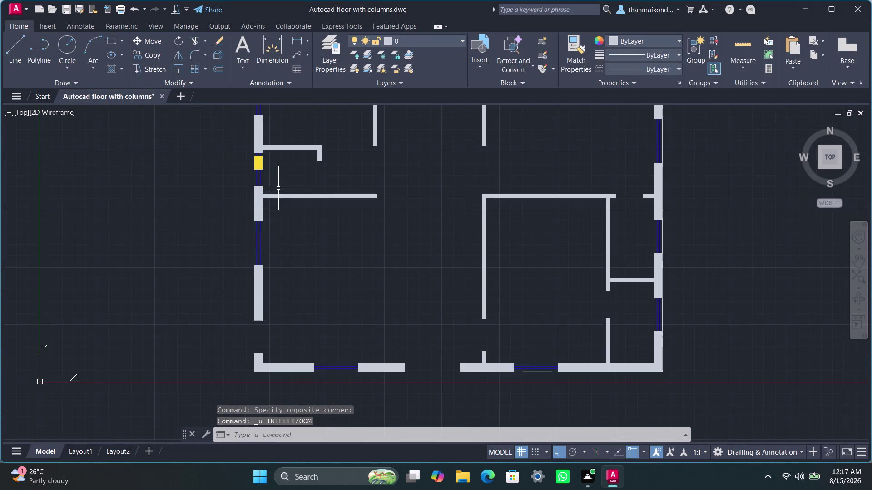
key(ctrl+z)
scroll(down, 3)
key(ctrl+z)
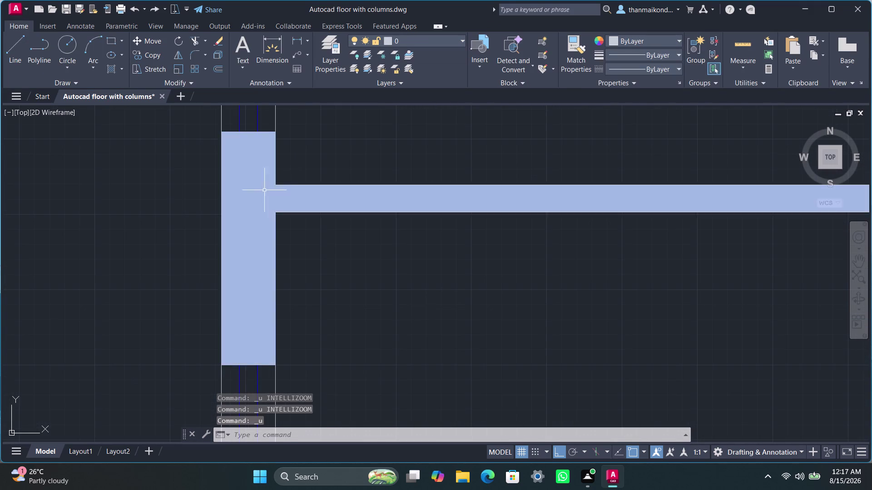
scroll(down, 3)
key(ctrl+z)
key(ctrl+z)
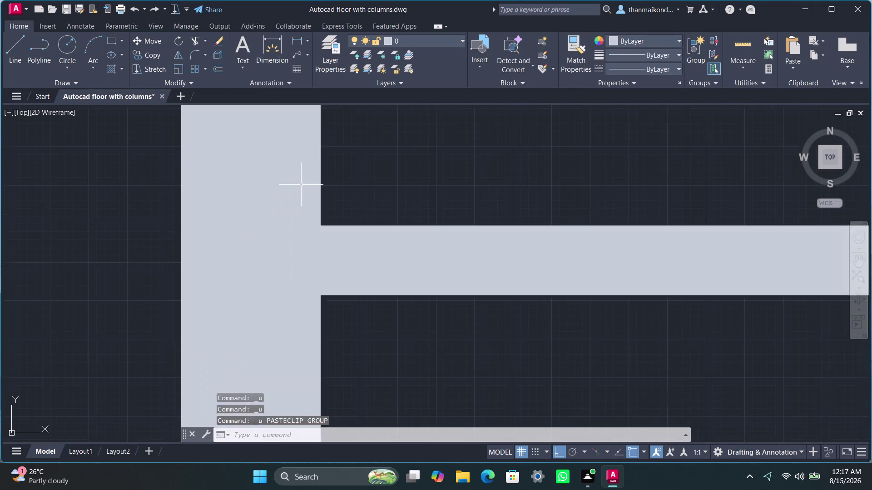
Select the small yellow column pieces and copy them to the clipboard.
scroll(down, 3)
scroll(down, 3)
middle_drag(329, 183, 325, 206)
scroll(down, 3)
scroll(down, 3)
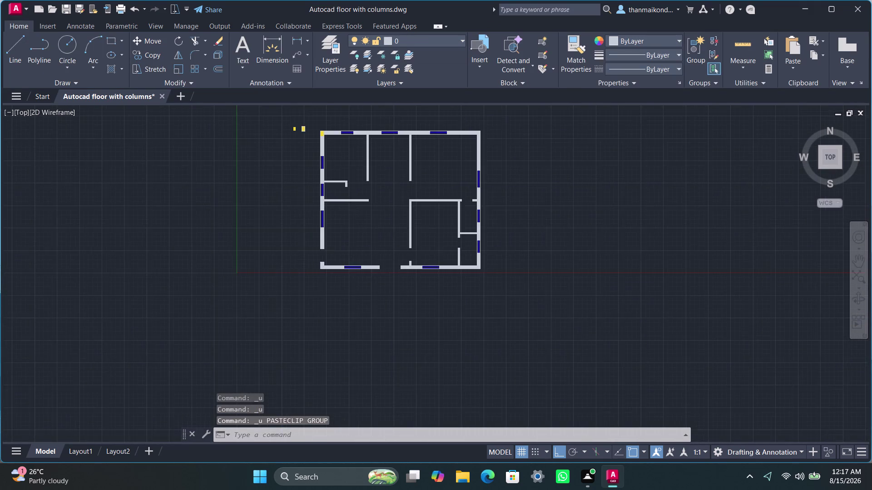
scroll(up, 3)
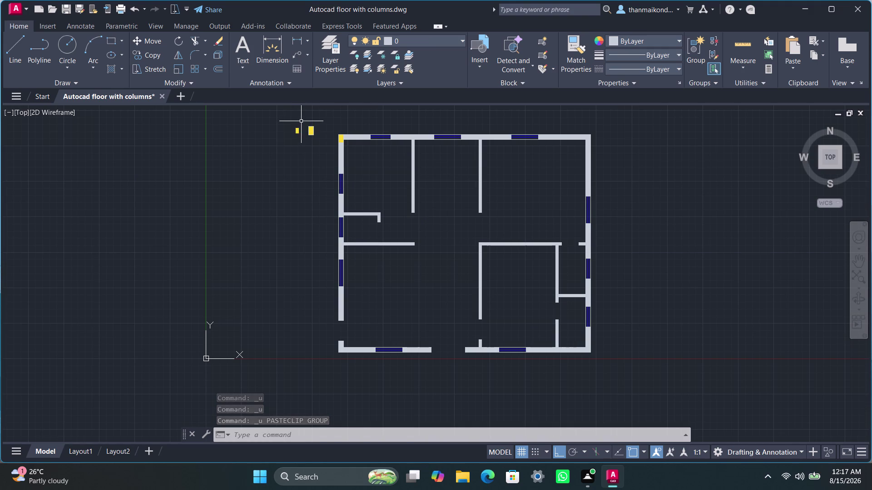
click(301, 121)
click(318, 150)
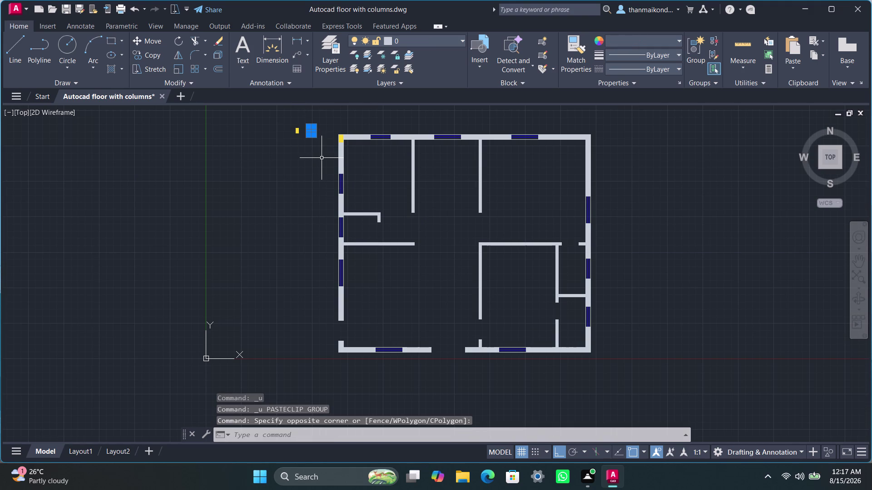
key(ctrl+c)
drag(322, 158, 323, 176)
scroll(down, 3)
middle_drag(286, 197, 284, 193)
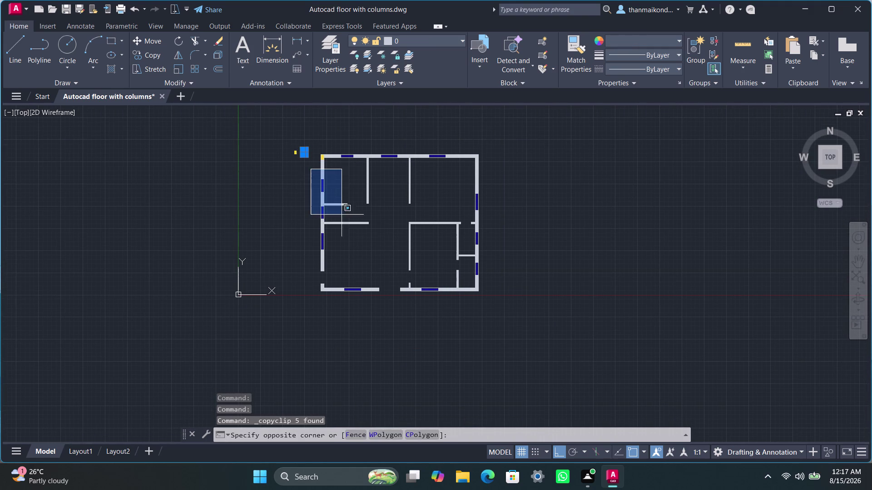
key(Escape)
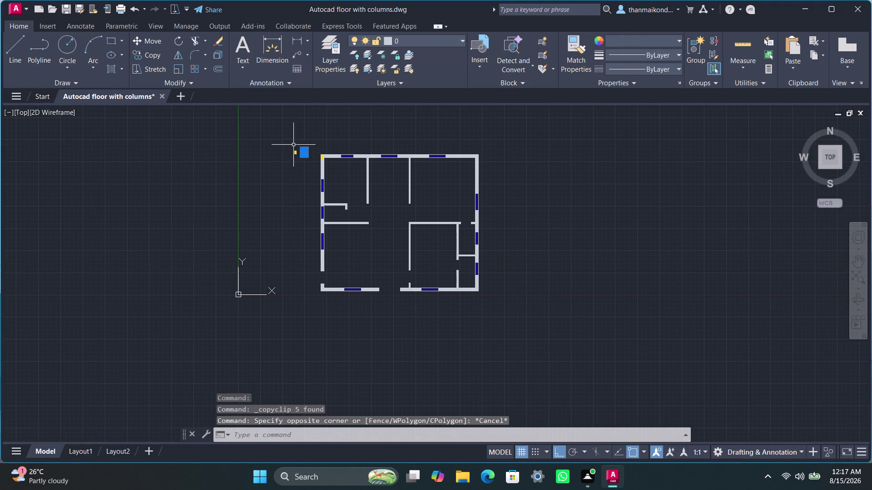
Paste the copied column pieces near the left wall and hide the drawing grid.
scroll(up, 3)
scroll(up, 3)
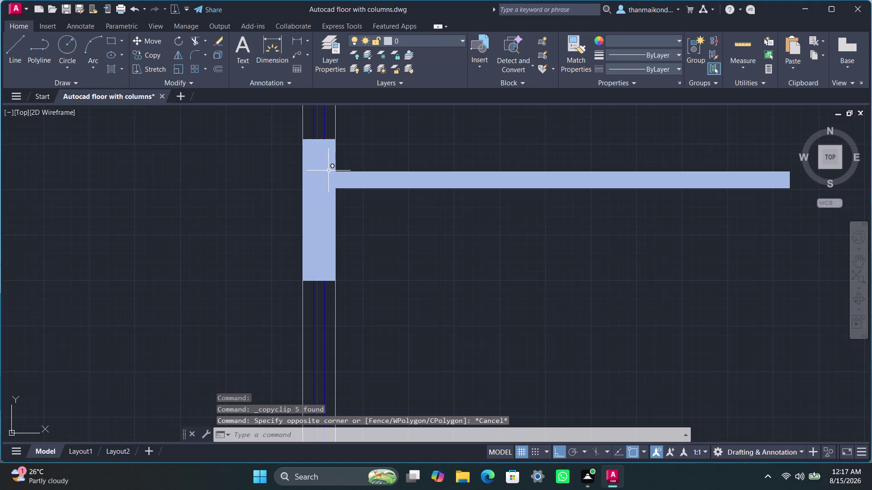
key(ctrl+v)
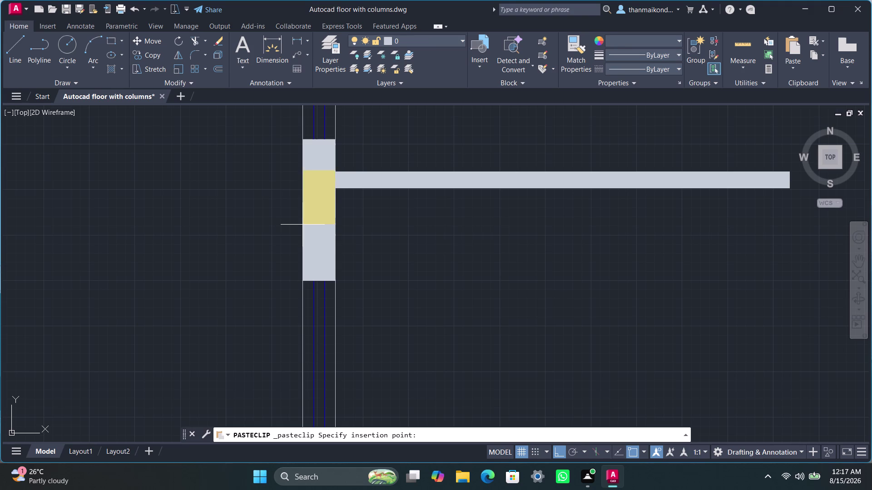
click(302, 225)
scroll(down, 3)
scroll(down, 3)
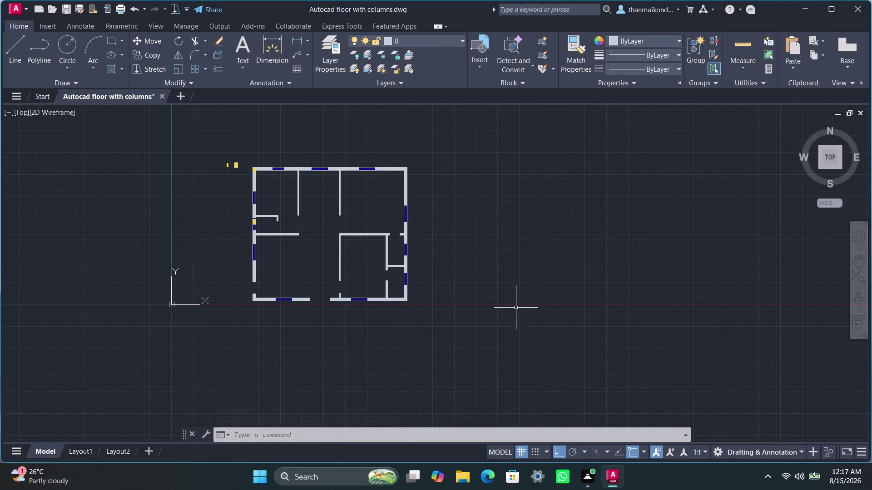
click(519, 454)
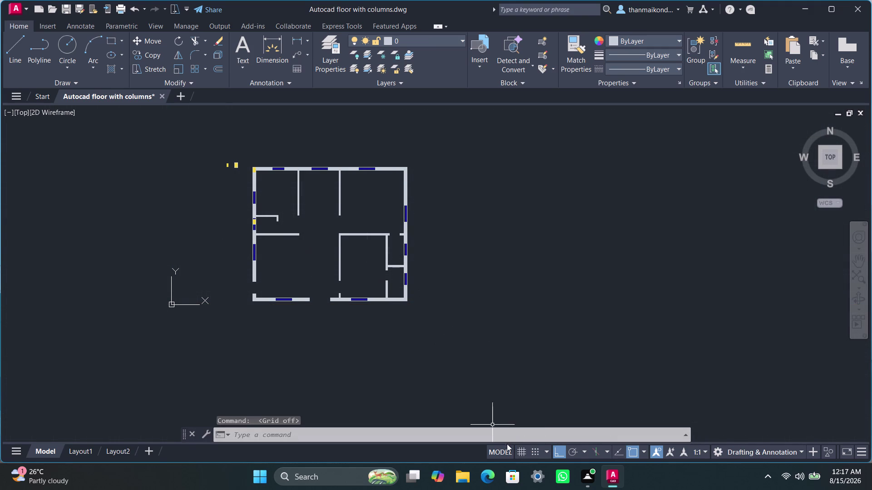
Turn the grid back on, then window-select and copy the five yellow column pieces.
click(520, 454)
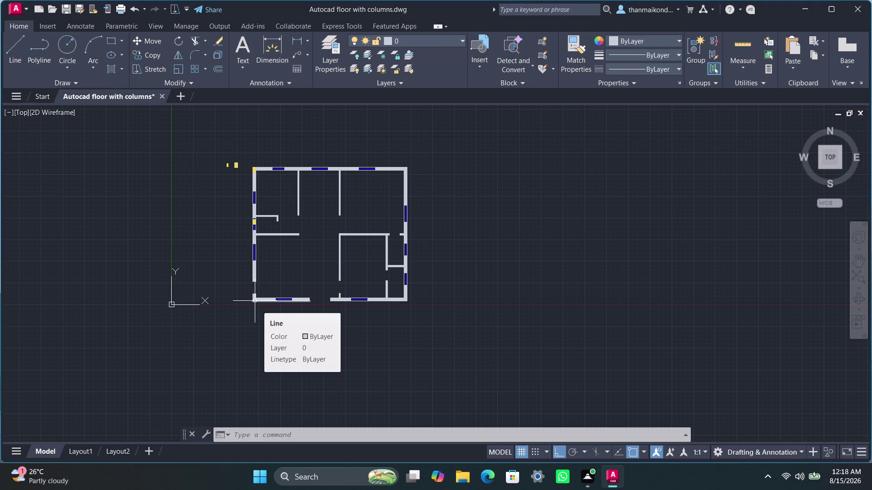
click(233, 163)
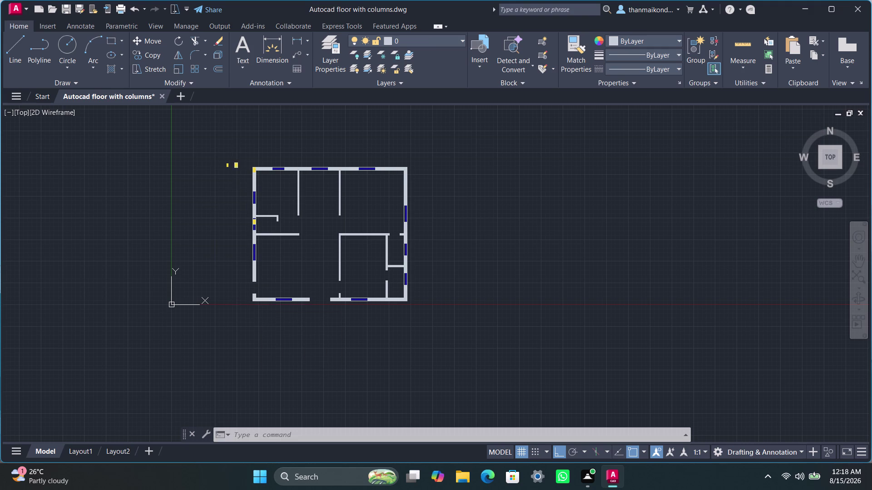
scroll(up, 3)
click(205, 124)
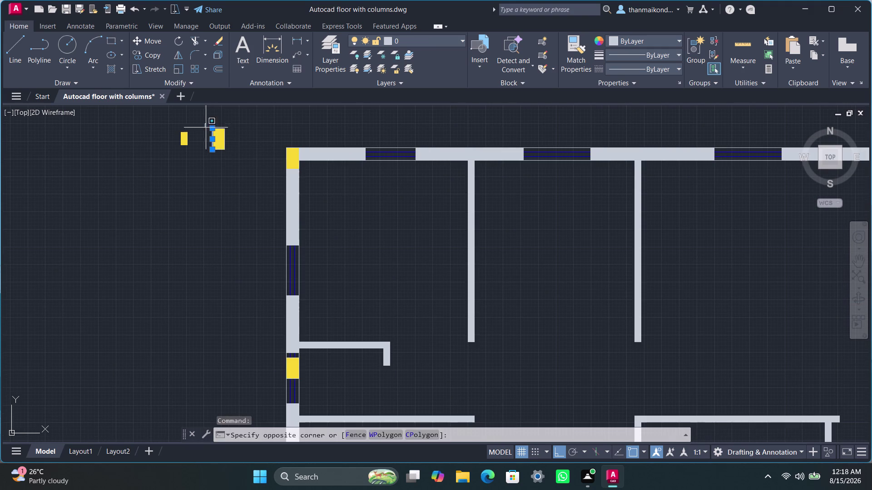
click(232, 158)
key(ctrl+c)
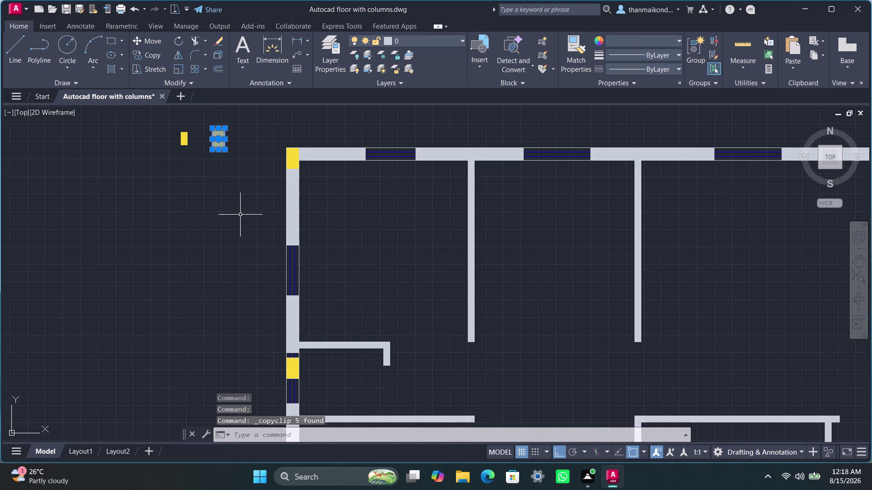
scroll(down, 3)
middle_drag(225, 272, 231, 238)
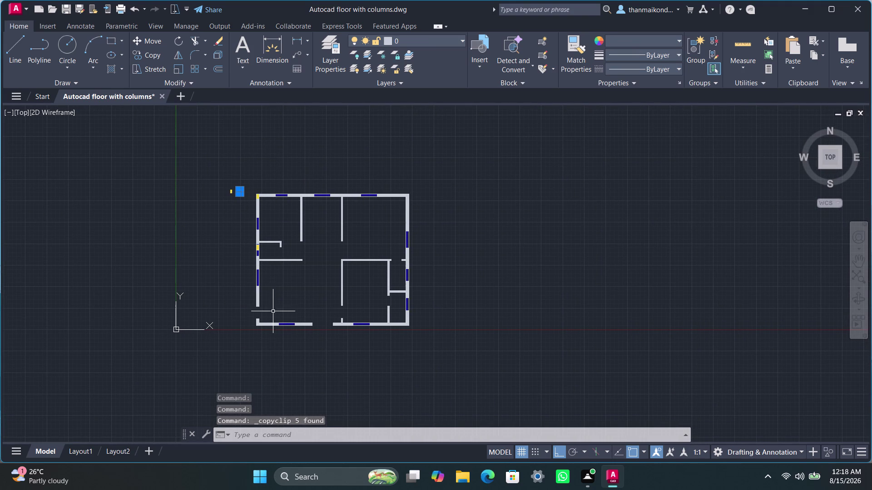
scroll(up, 3)
scroll(down, 3)
middle_drag(208, 331, 236, 298)
key(space)
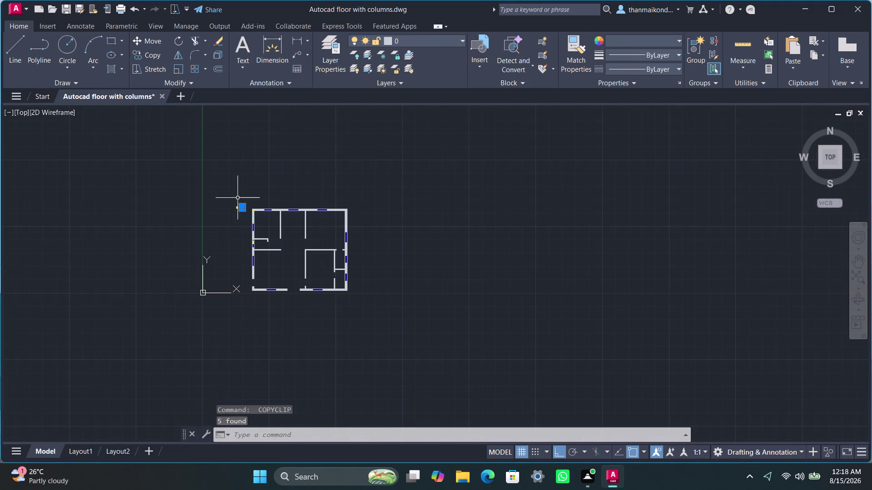
Start the LINE command beside the floor plan.
scroll(up, 3)
scroll(down, 3)
middle_drag(242, 308, 255, 261)
scroll(up, 3)
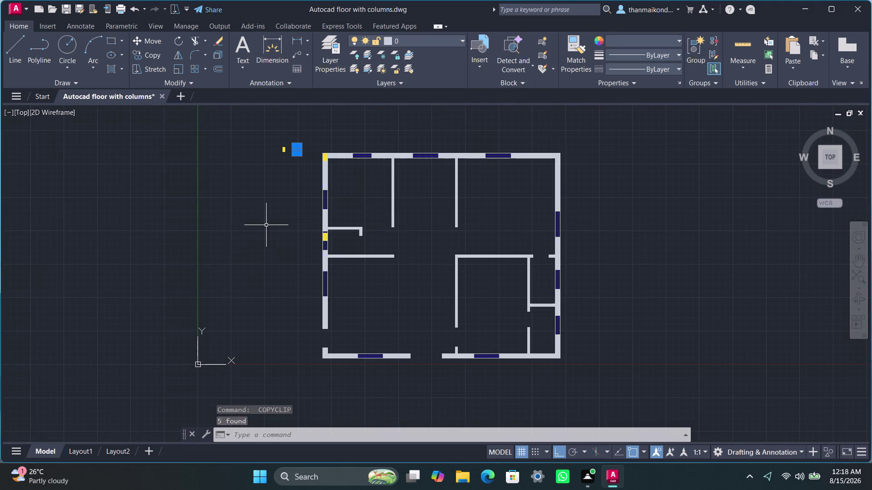
click(266, 225)
text(li)
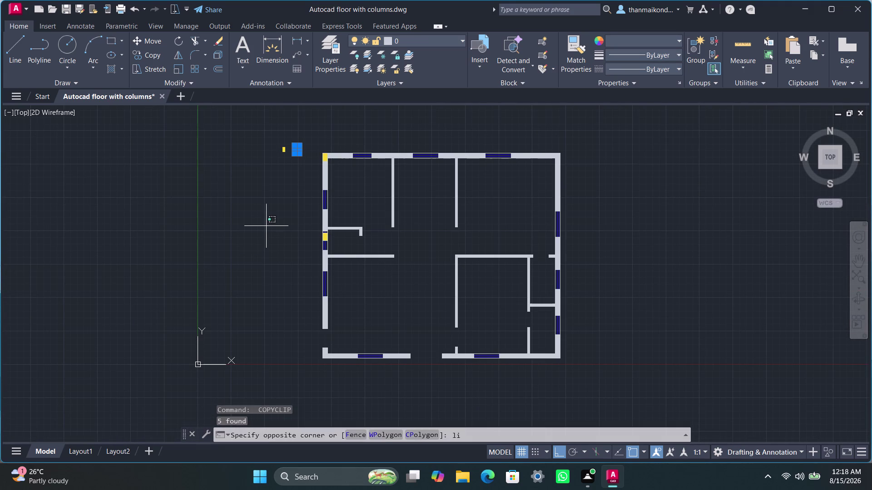
key(n)
key(e)
key(Return)
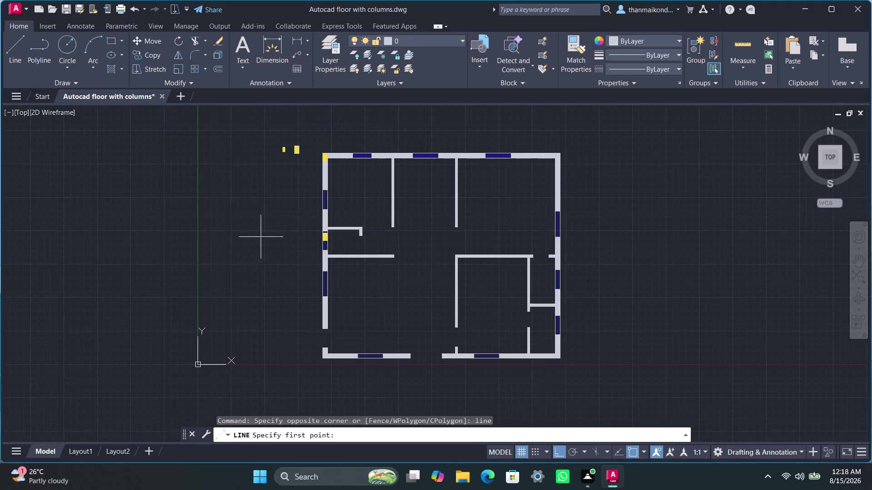
Begin the outline left of the plan with a 15" segment, then a 9" segment.
click(247, 212)
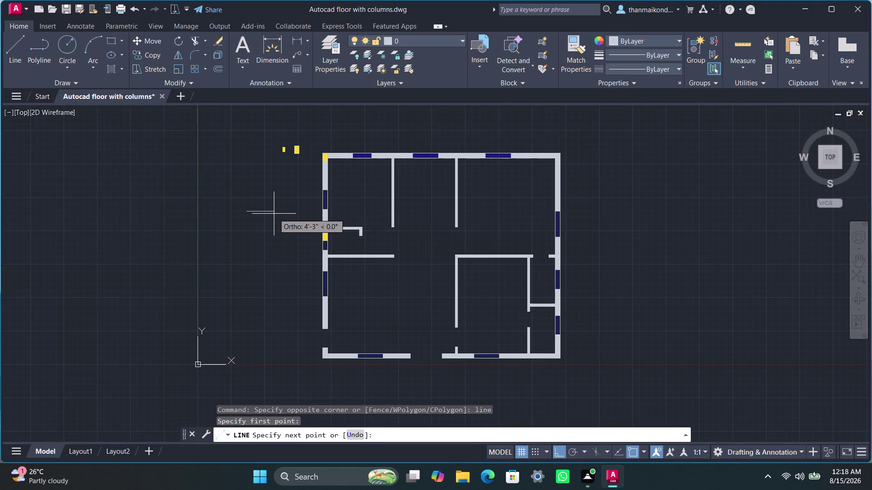
key(1)
key(5)
key(shift+quotedbl)
key(Return)
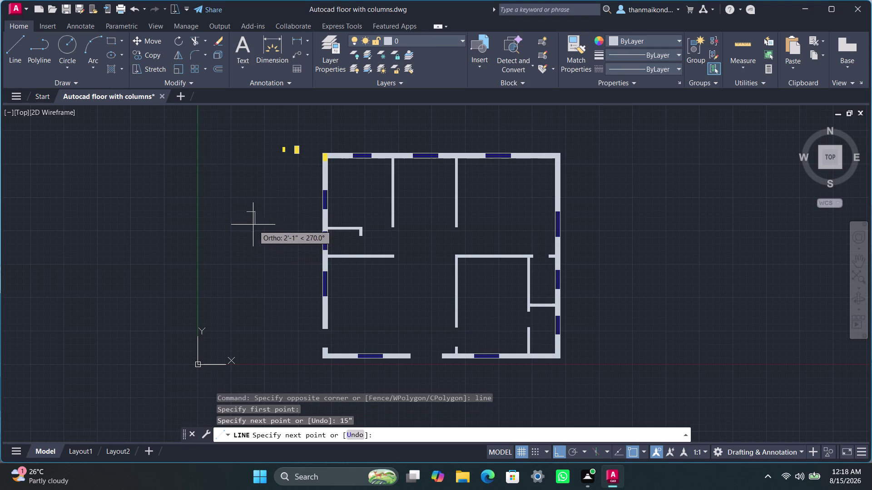
scroll(up, 3)
scroll(up, 3)
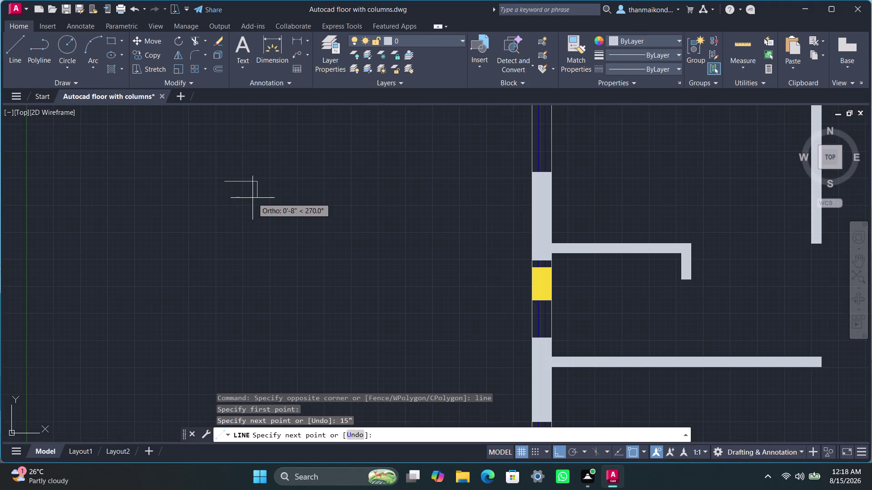
text(9")
key(Return)
Close the outline with another 15" and 9" segment, then end LINE.
text(1)
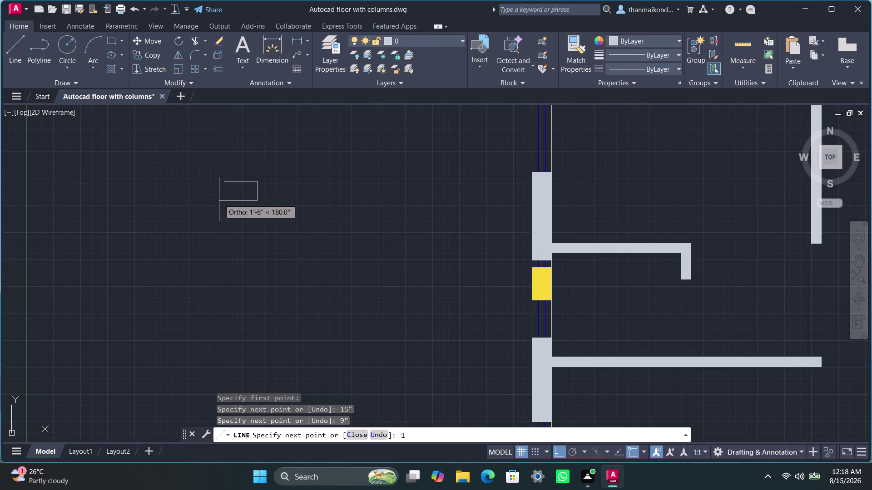
text(5")
key(Return)
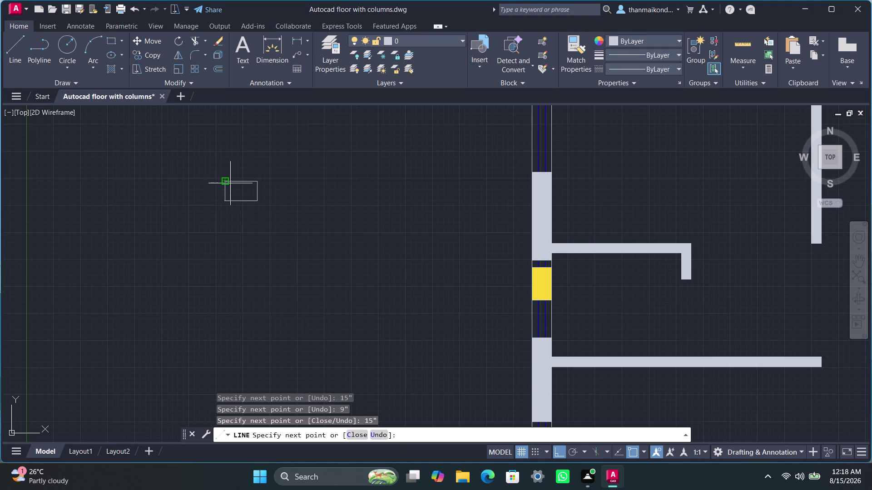
key(9)
key(shift+quotedbl)
key(Return)
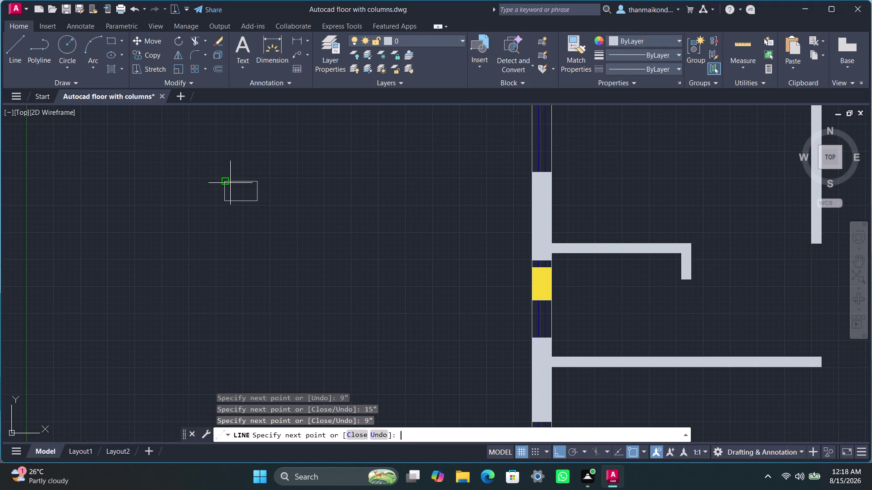
key(Escape)
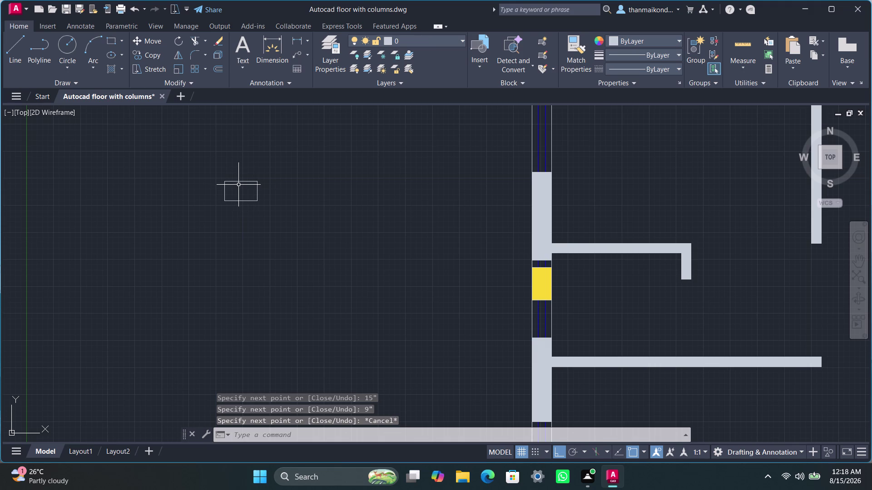
Start HATCH and pick inside the rectangle, closing the boundary error dialogs.
key(h)
key(a)
text(tch)
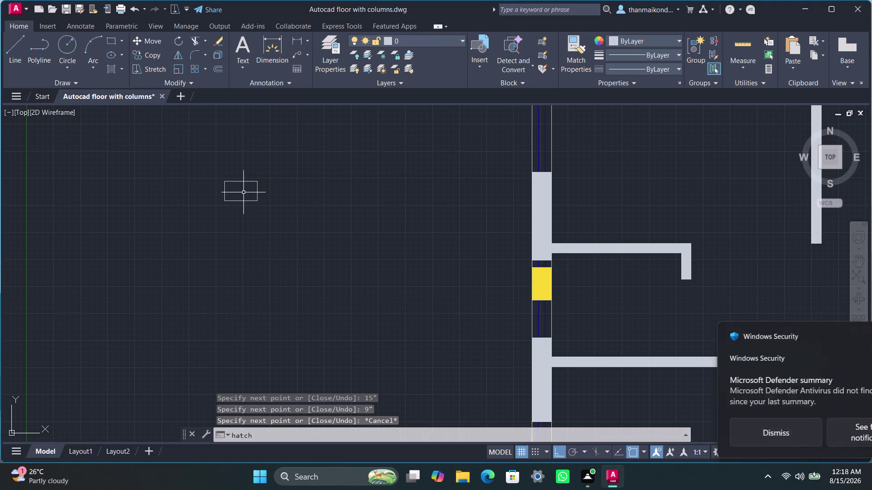
key(Return)
click(244, 193)
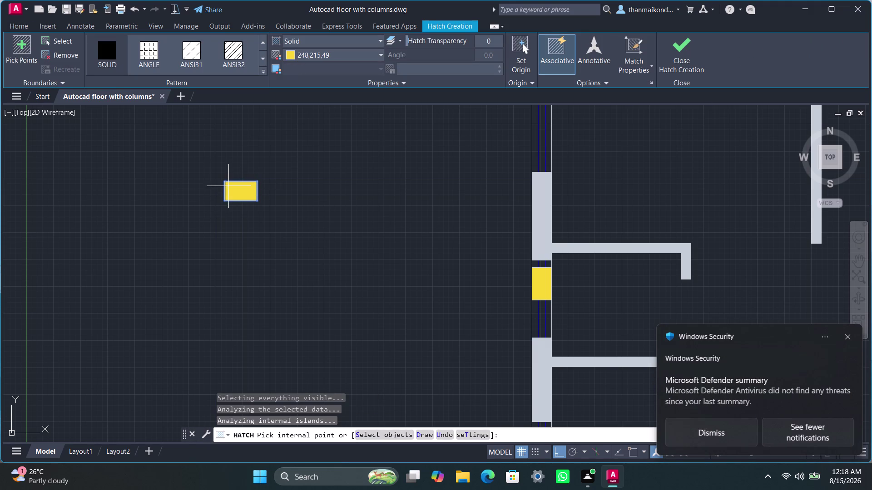
click(218, 181)
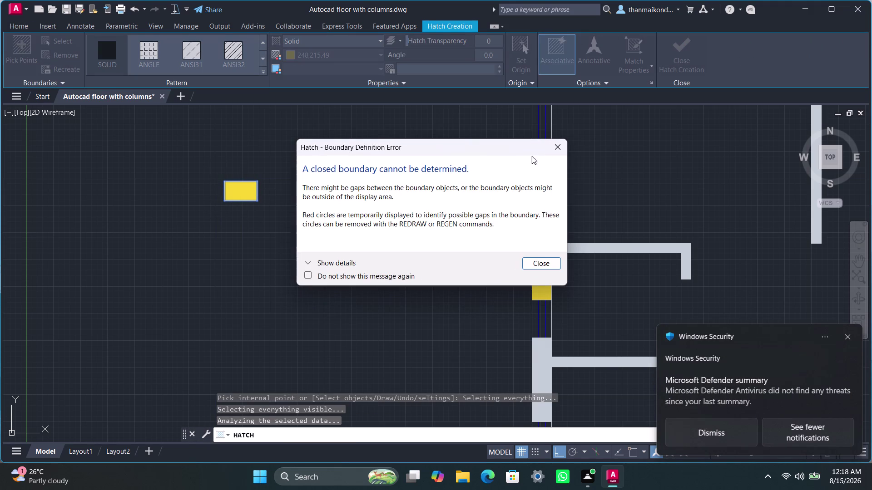
click(555, 152)
click(209, 171)
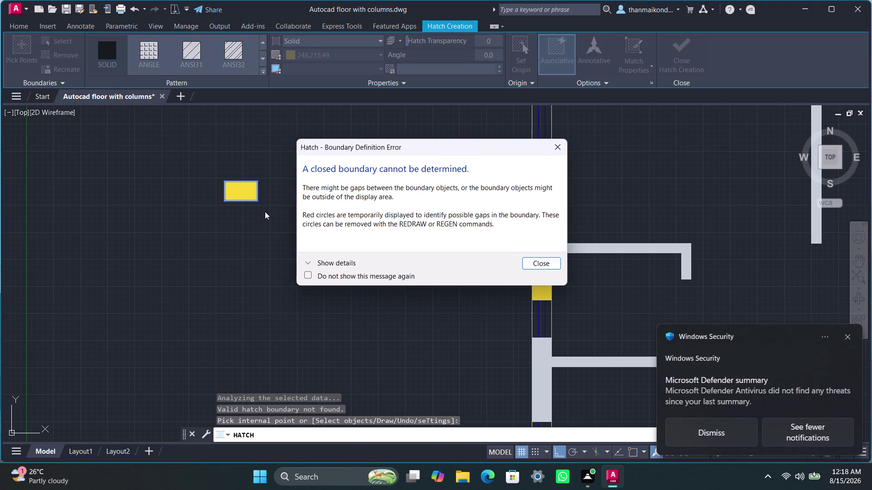
click(546, 151)
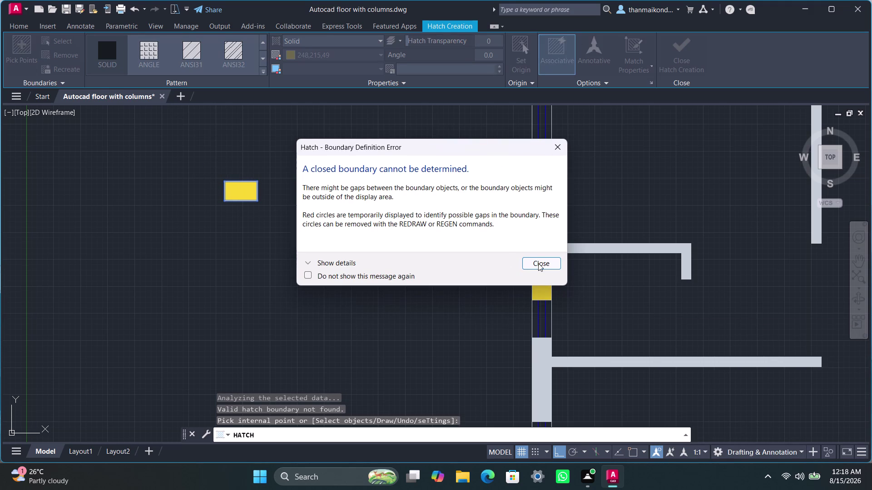
click(546, 265)
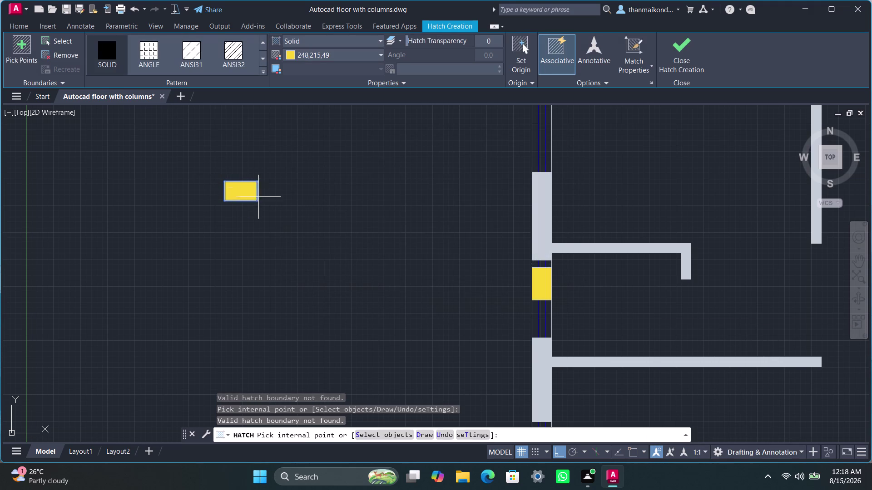
Apply the SOLID 248,215,49 fill inside the rectangle and end the hatch command.
click(208, 171)
click(553, 148)
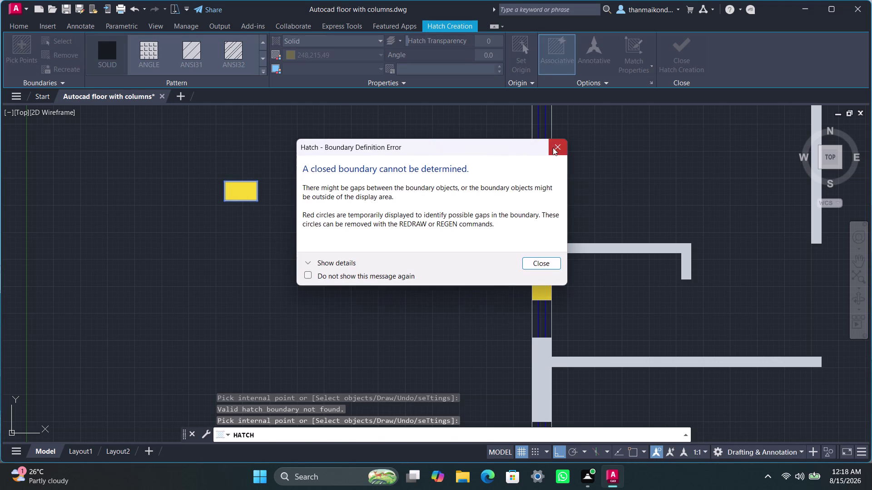
scroll(down, 3)
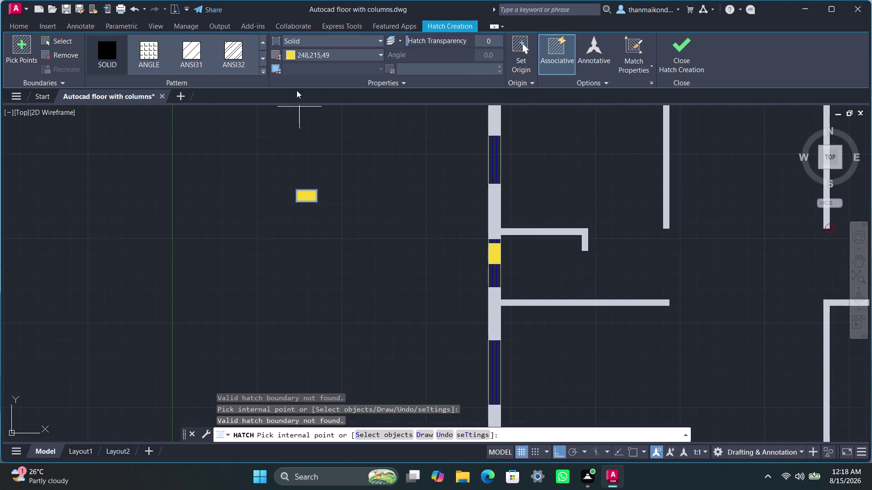
click(290, 54)
click(306, 199)
key(space)
key(Escape)
key(Escape)
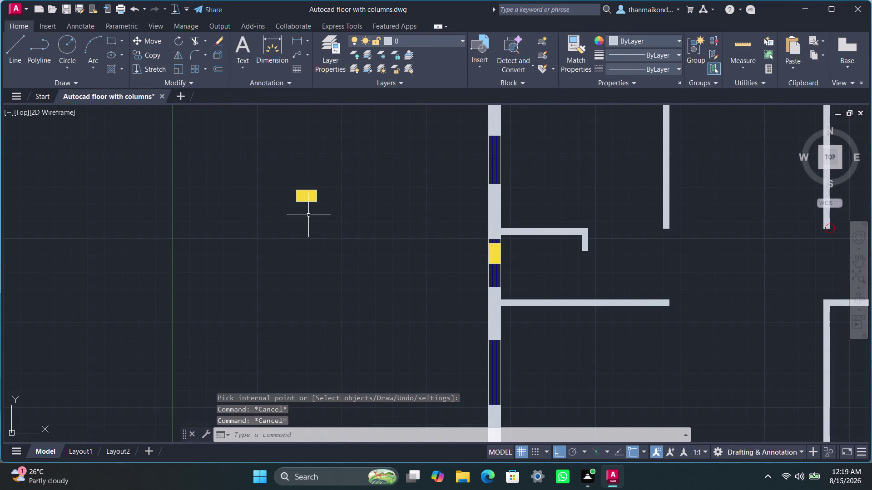
Copy the new yellow column and paste it at the plan's bottom-left wall corner.
key(Escape)
click(284, 177)
click(335, 223)
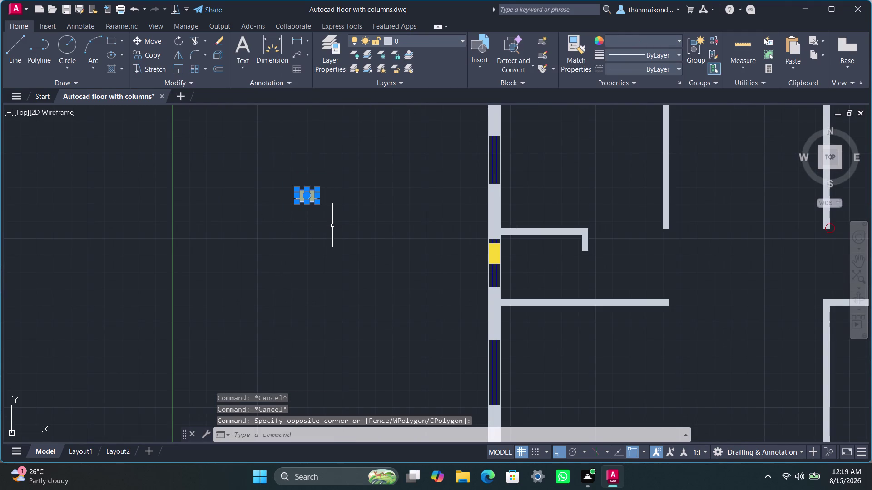
key(ctrl+c)
scroll(down, 3)
middle_drag(322, 262, 312, 248)
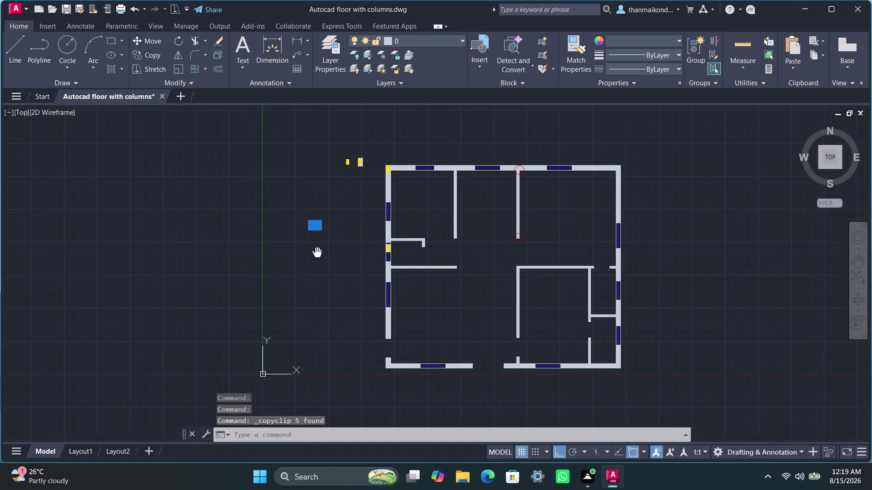
middle_drag(312, 247, 296, 227)
scroll(up, 3)
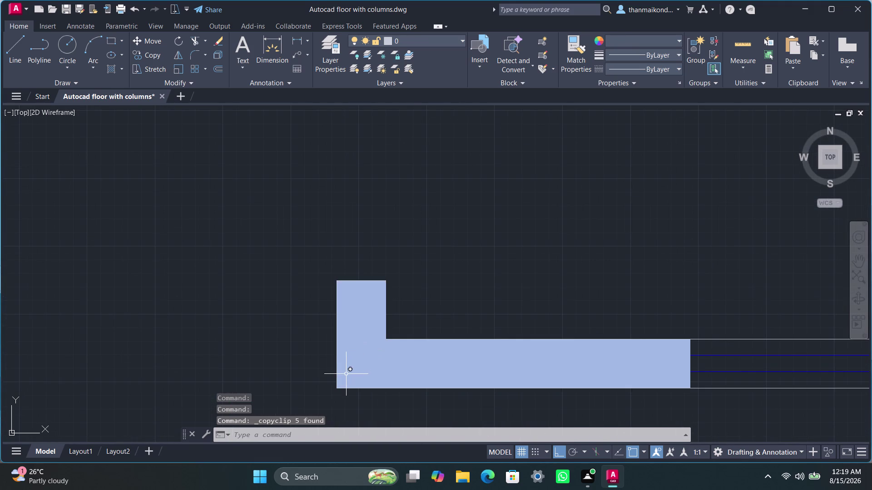
key(ctrl+v)
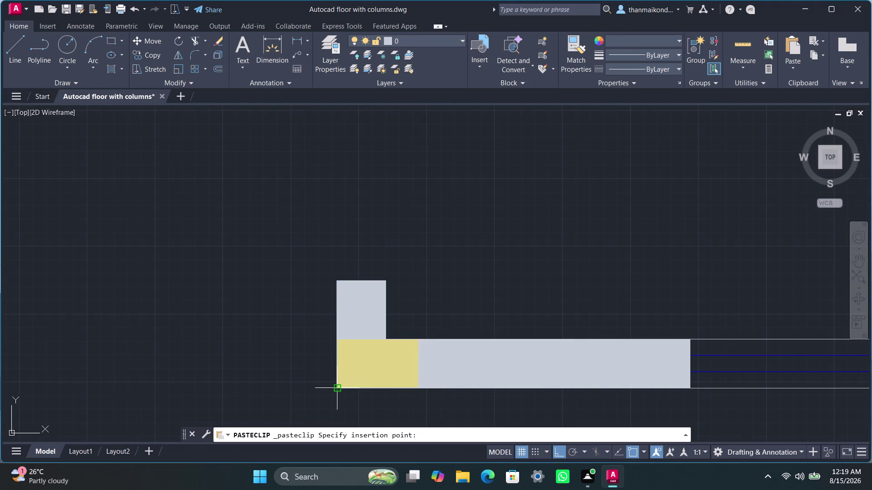
click(338, 389)
Start another paste of the column, then cancel it.
scroll(down, 3)
scroll(down, 3)
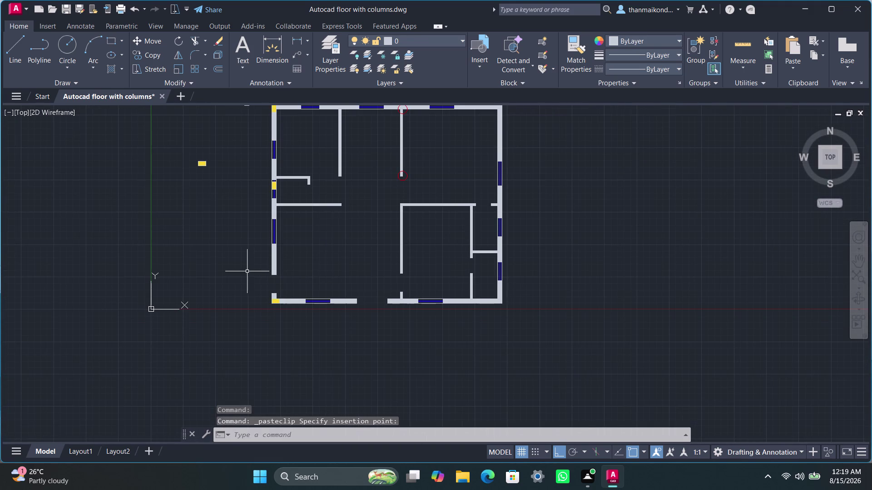
middle_drag(246, 270, 271, 312)
key(space)
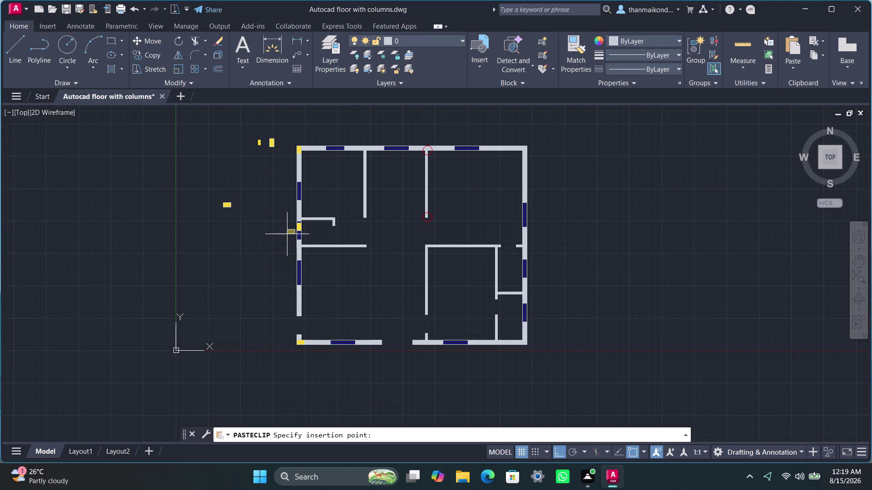
key(Escape)
key(Escape)
key(Escape)
key(Escape)
Select and delete the stray yellow fills on the left wall.
scroll(up, 3)
click(297, 228)
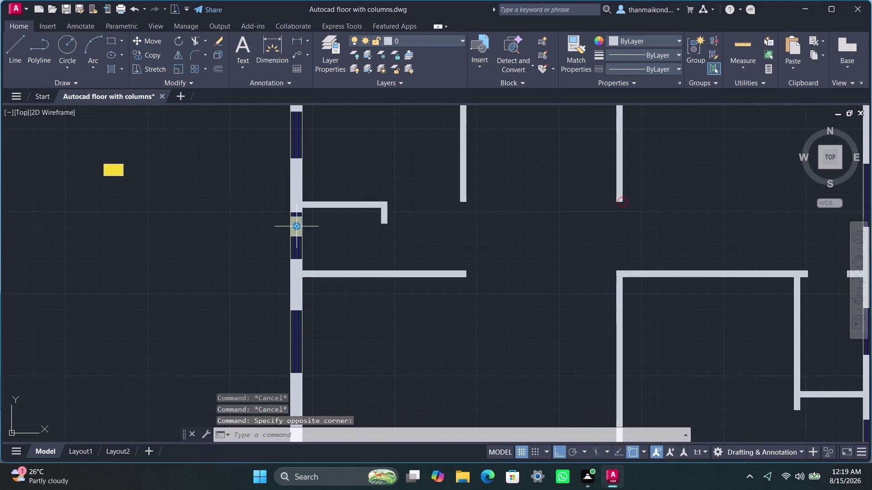
key(Delete)
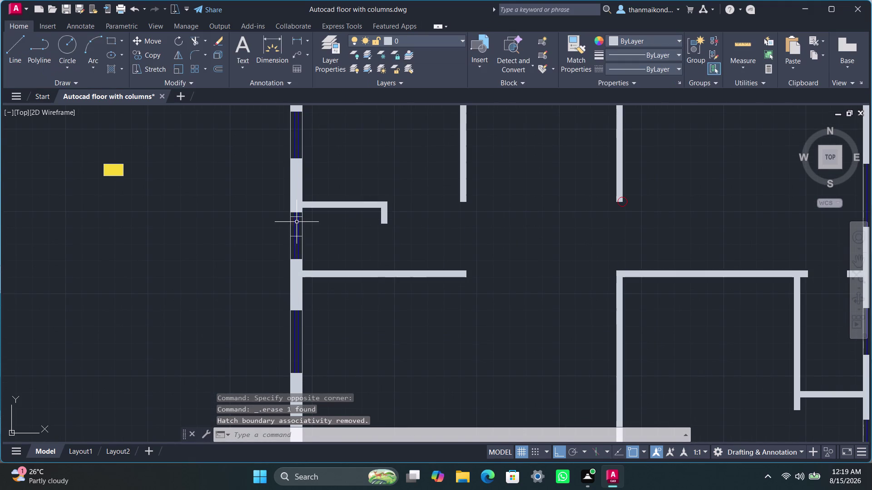
scroll(up, 3)
click(289, 214)
key(Delete)
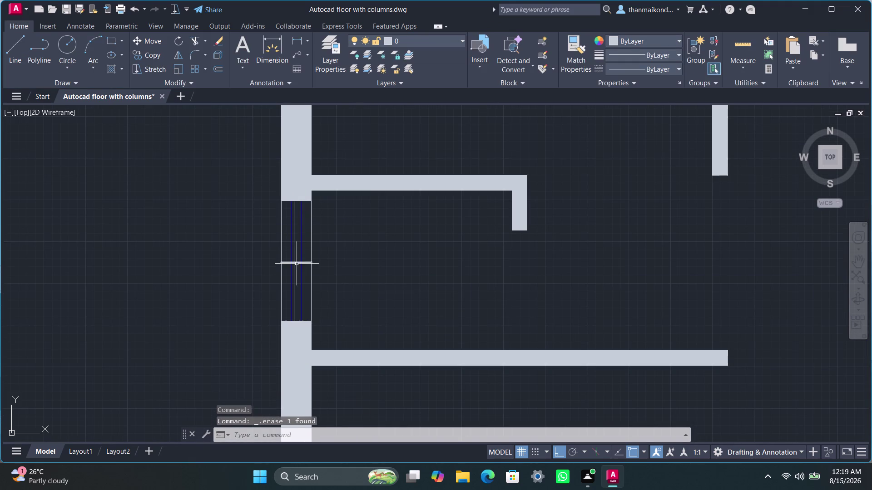
click(292, 263)
key(Delete)
Select the yellow column fill above the plan and copy it again.
scroll(down, 3)
middle_drag(217, 281, 238, 274)
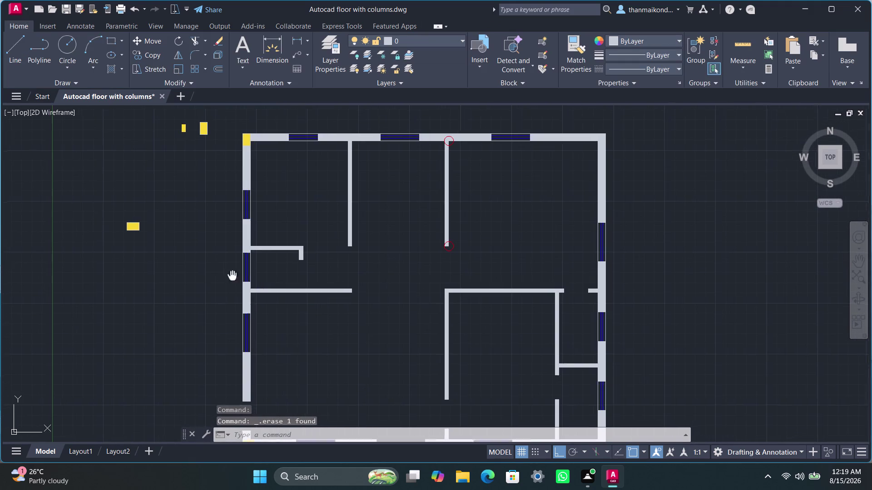
middle_drag(239, 274, 360, 212)
scroll(down, 3)
middle_drag(292, 277, 286, 285)
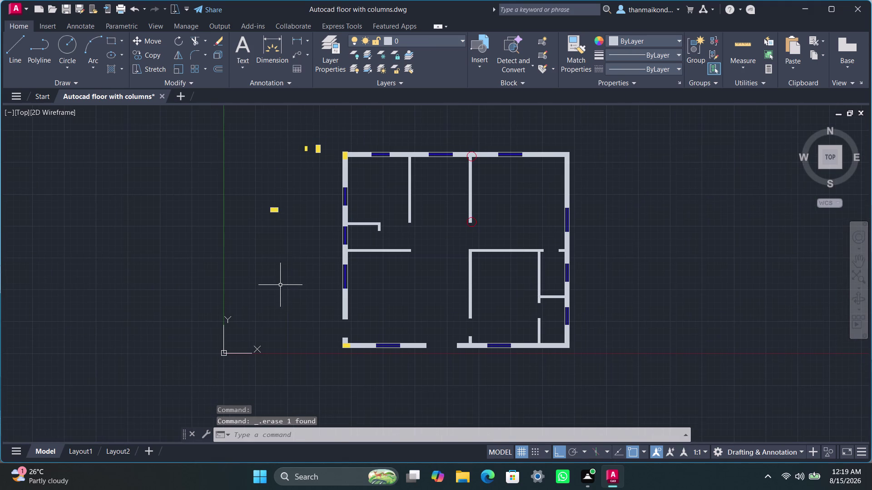
drag(312, 141, 313, 146)
click(325, 165)
key(ctrl+c)
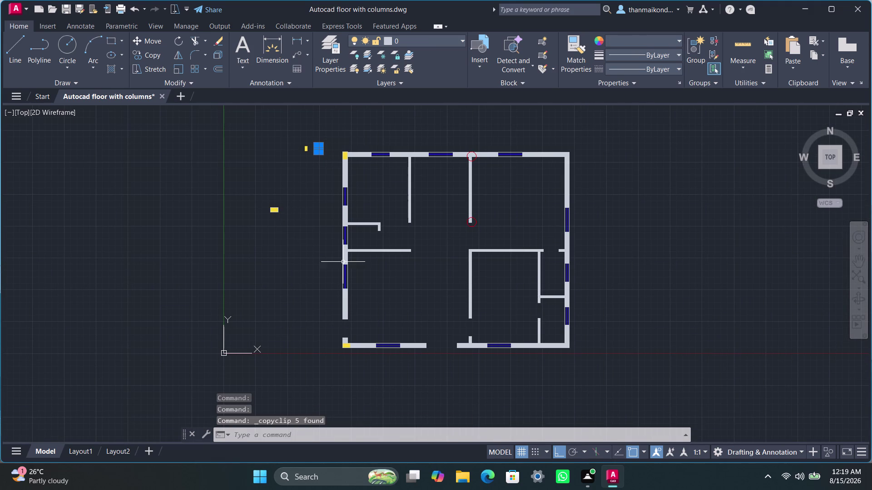
Paste the copied yellow column onto the T-junction of the left outer wall.
scroll(up, 3)
scroll(up, 3)
key(ctrl+v)
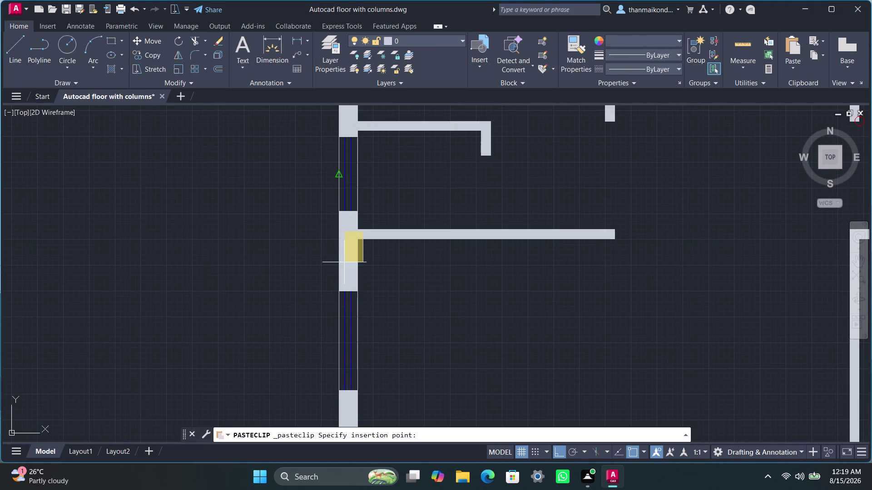
scroll(up, 3)
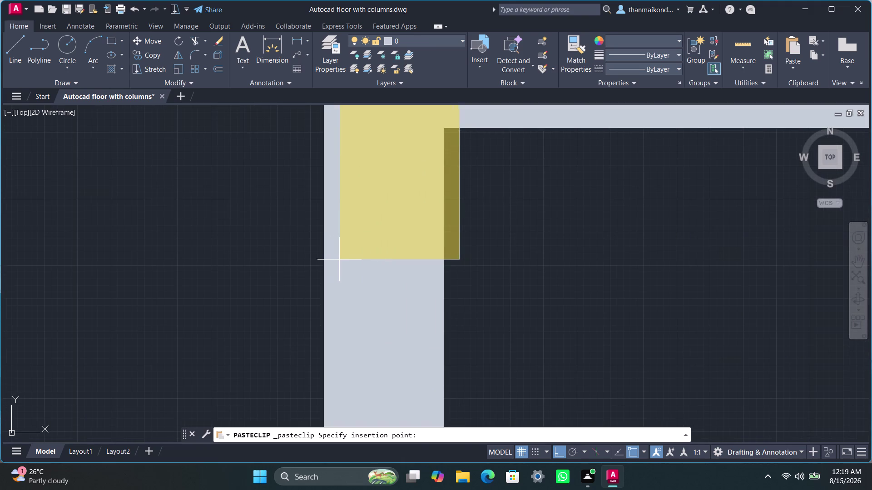
scroll(down, 3)
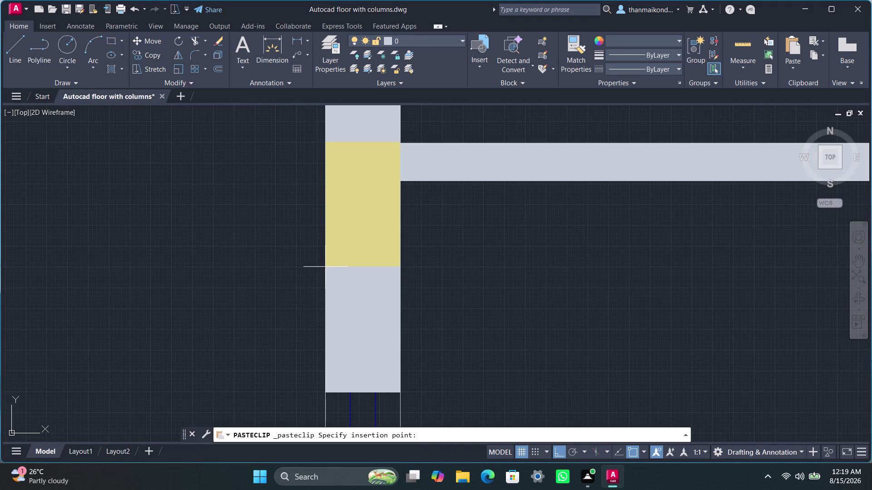
click(325, 267)
scroll(down, 3)
scroll(down, 3)
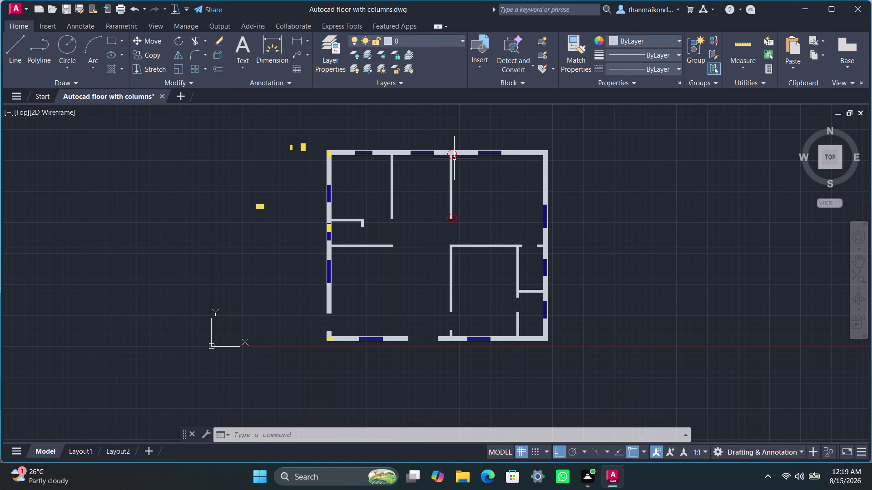
right_click(669, 197)
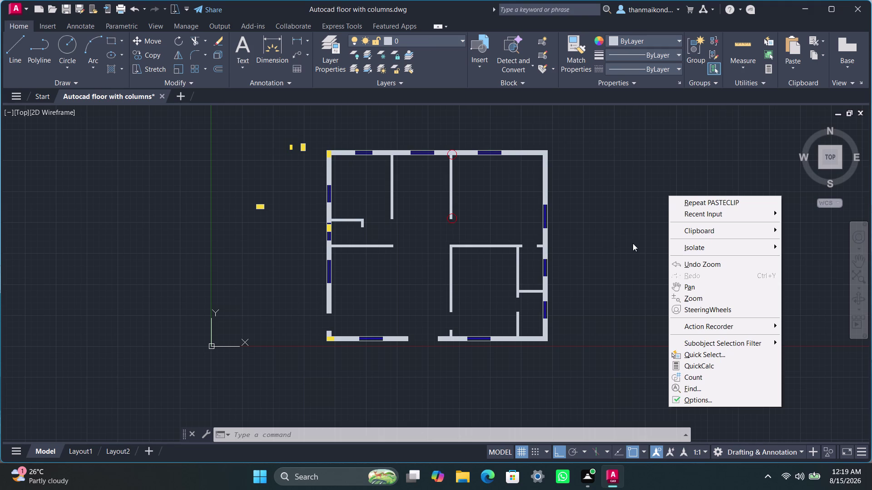
Save the drawing with Ctrl+S and clear the stray selection with Escape.
click(614, 189)
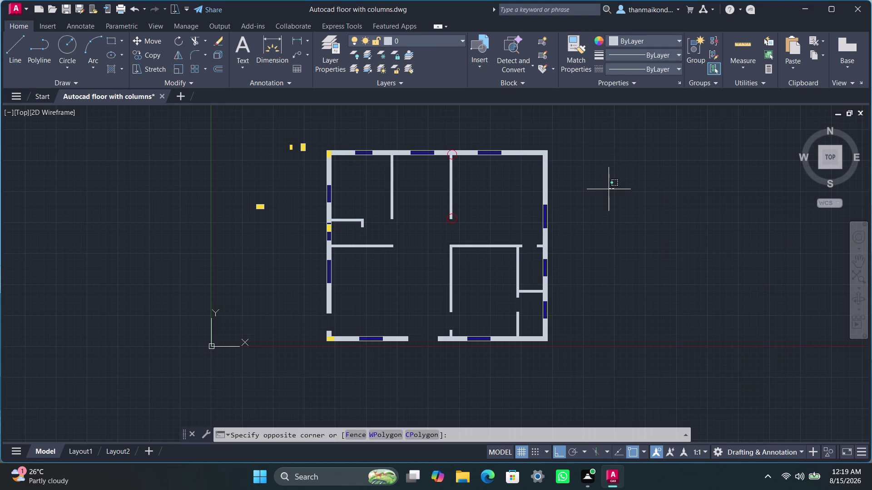
key(ctrl+s)
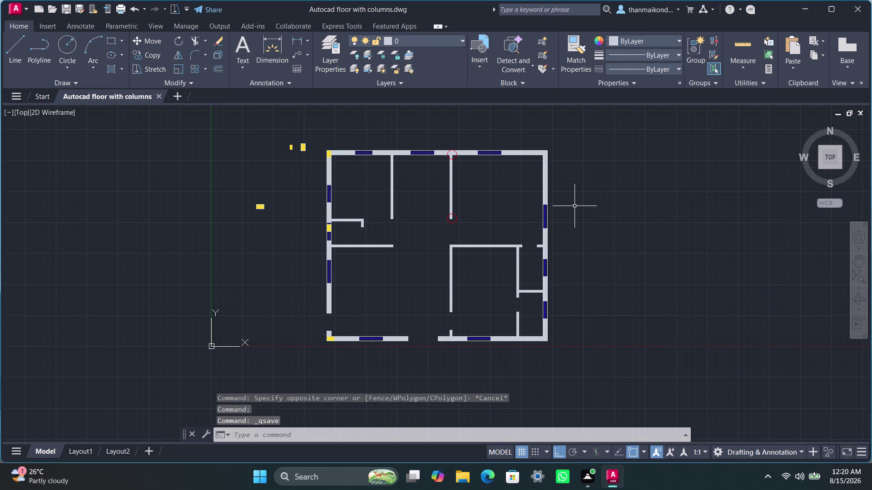
key(Escape)
key(Escape)
key(Escape)
key(Escape)
key(Escape)
key(Escape)
key(Escape)
key(Escape)
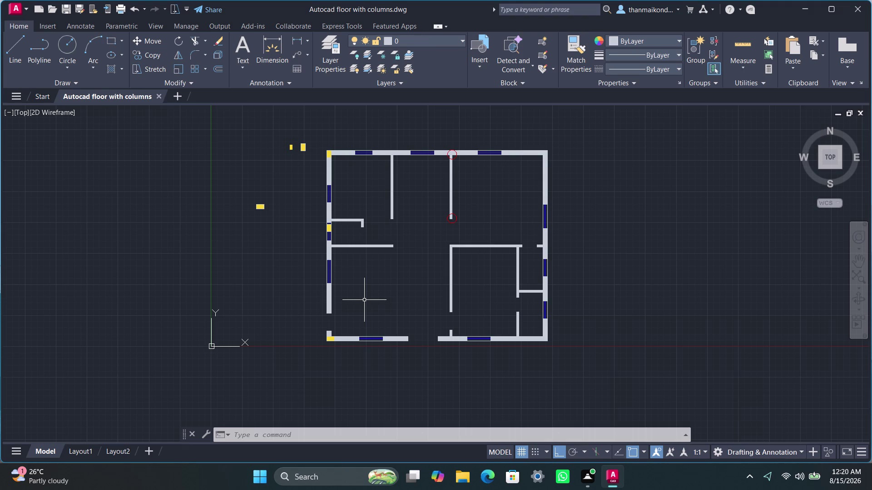
Erase the stray yellow fill pieces above and left of the floor plan.
drag(274, 118, 285, 128)
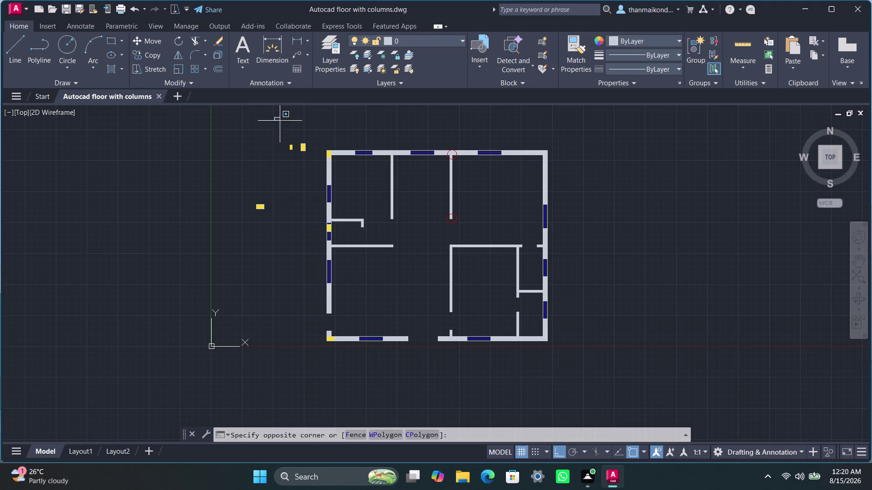
drag(285, 128, 298, 205)
drag(249, 200, 276, 224)
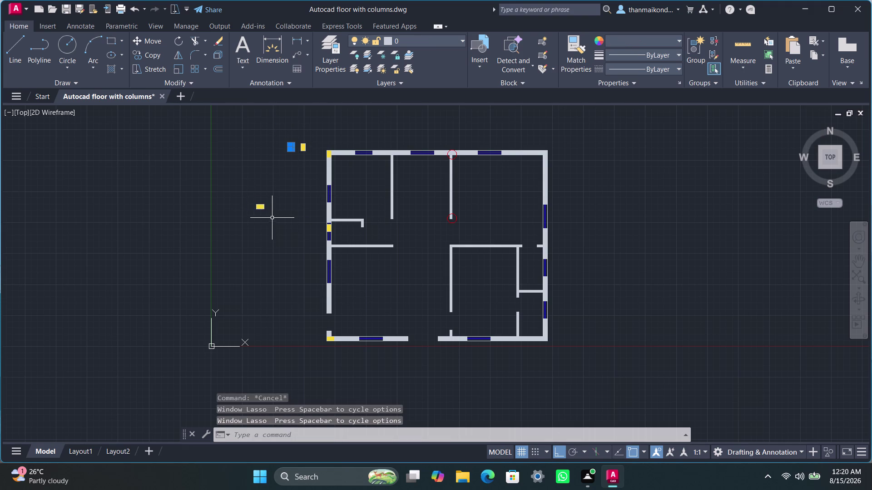
click(262, 203)
scroll(up, 3)
drag(240, 166, 259, 212)
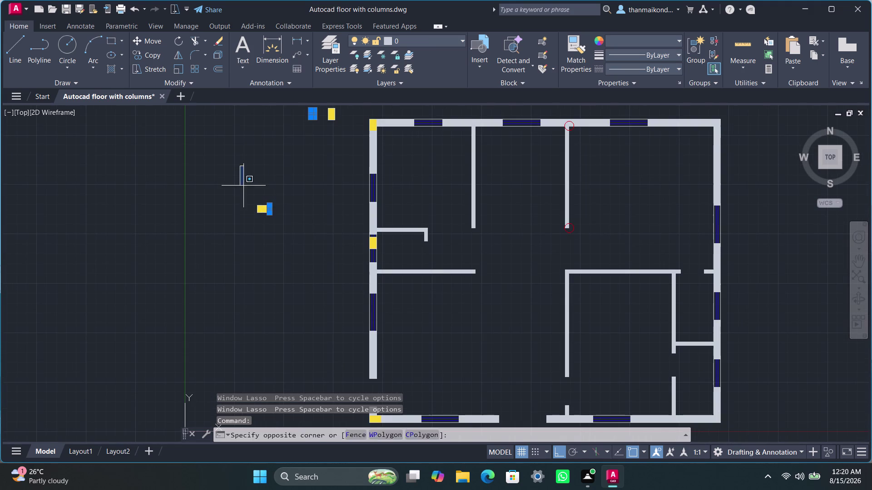
drag(260, 212, 302, 232)
drag(245, 195, 309, 237)
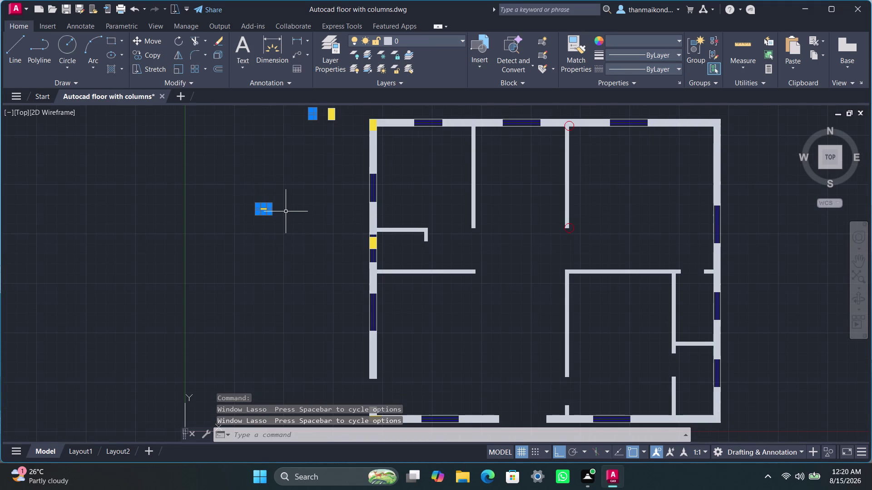
key(Delete)
Erase the remaining leftover yellow fill pieces and recentre the view on the plan.
drag(244, 190, 258, 211)
click(301, 236)
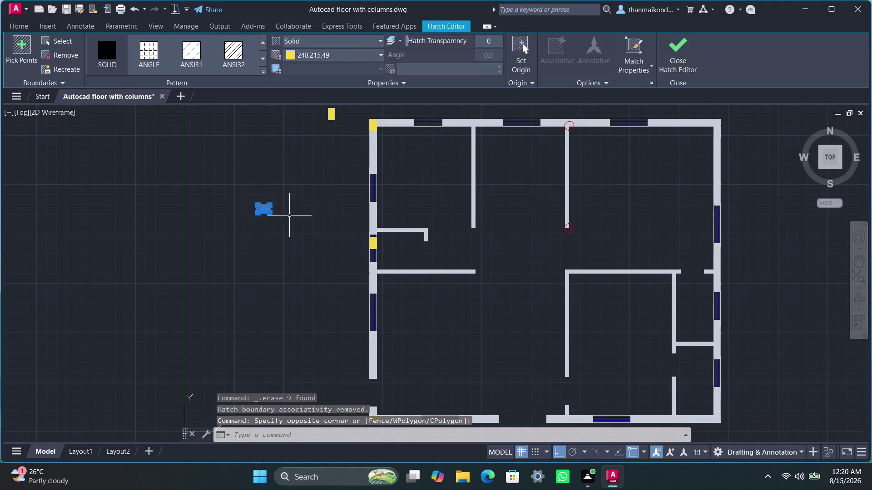
key(Delete)
scroll(down, 3)
middle_drag(295, 220, 286, 233)
scroll(up, 3)
drag(286, 178, 294, 189)
click(316, 205)
key(Delete)
middle_drag(275, 242, 280, 200)
scroll(down, 3)
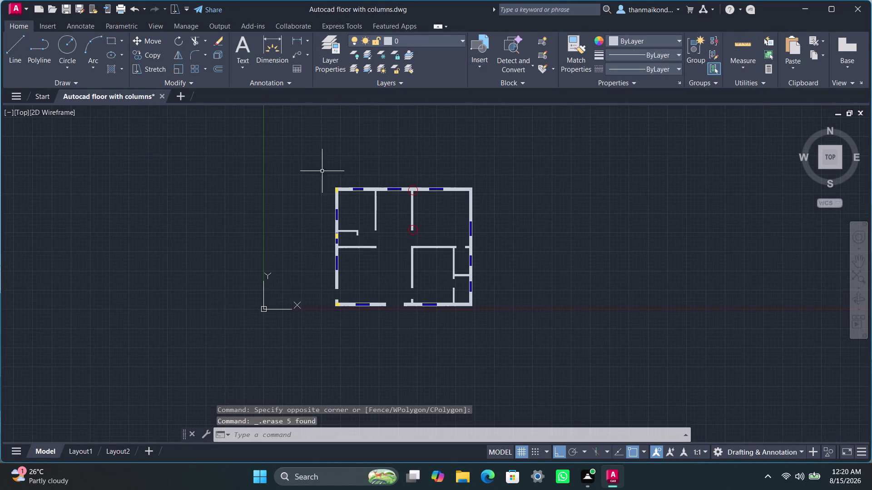
Select the yellow bottom-left corner column fill and copy it with Ctrl+C.
scroll(up, 3)
scroll(up, 3)
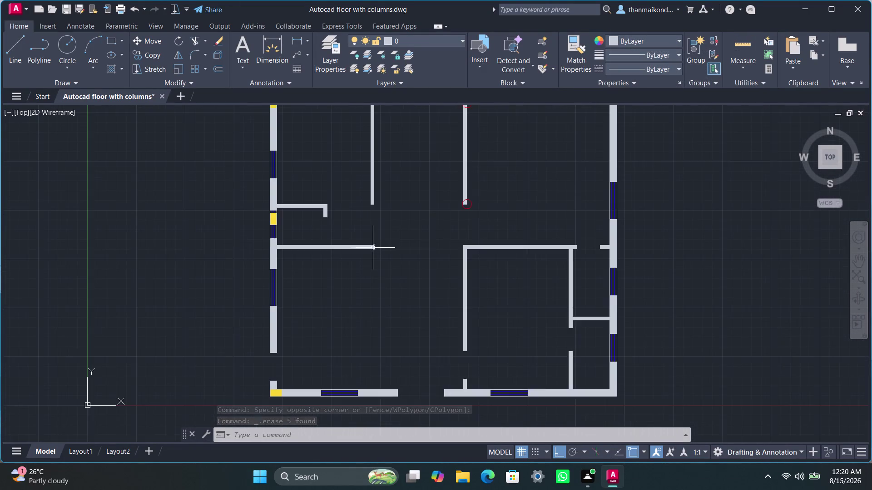
scroll(up, 3)
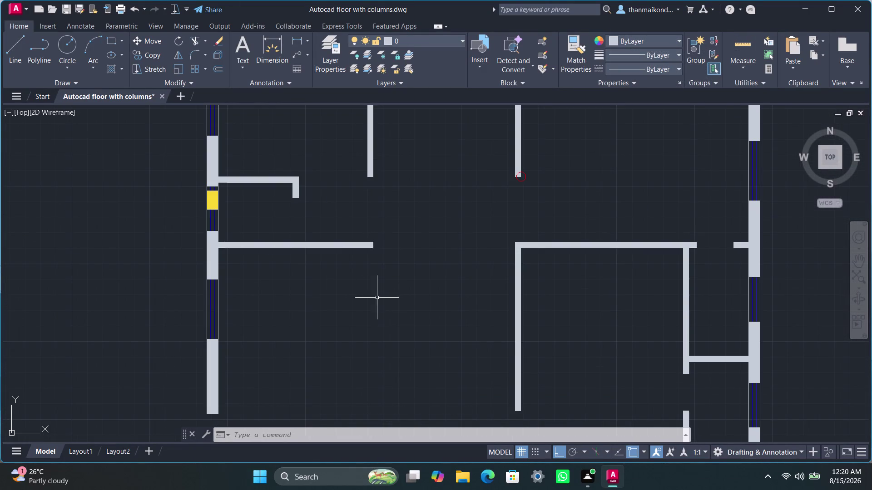
scroll(down, 3)
middle_drag(289, 291, 302, 261)
click(256, 380)
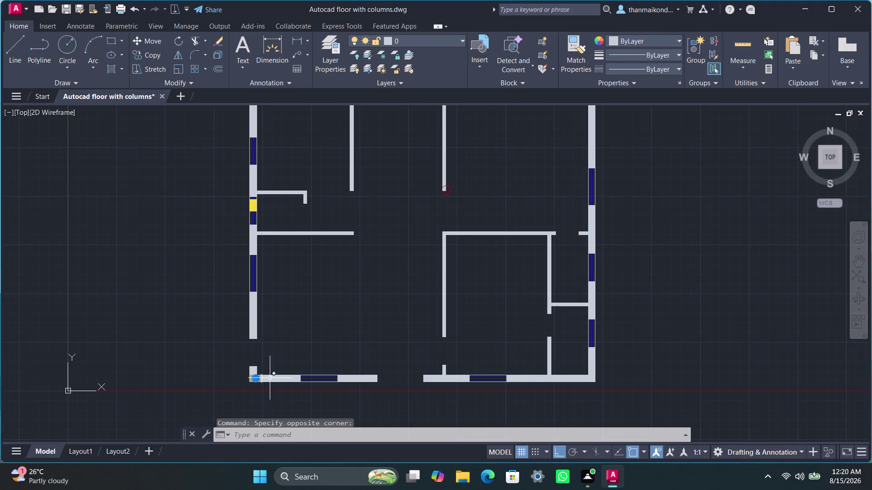
key(Escape)
scroll(up, 3)
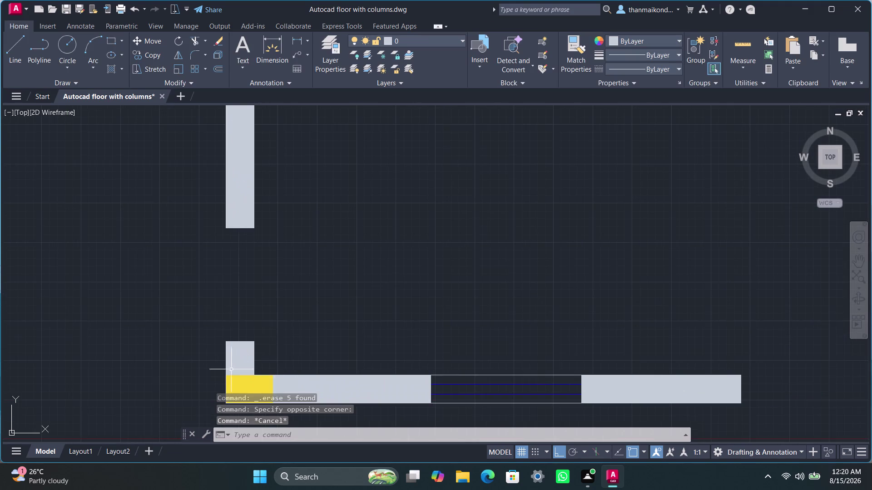
middle_drag(284, 349, 311, 280)
click(231, 299)
click(303, 339)
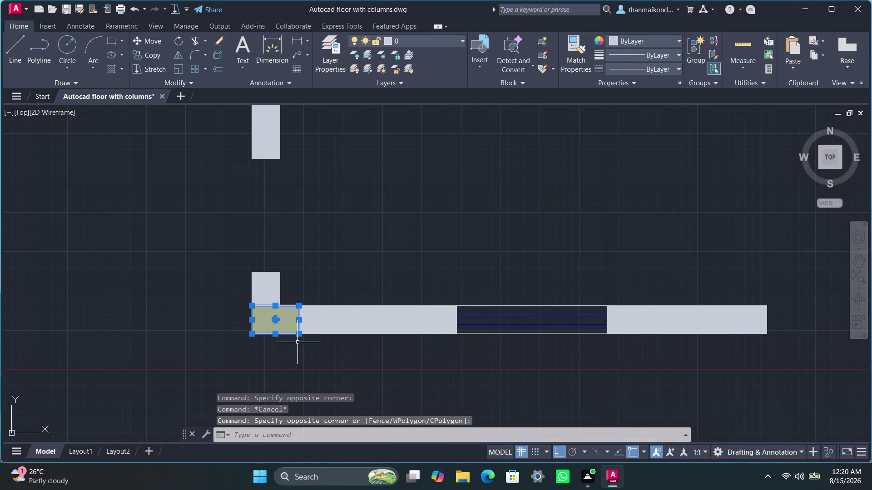
key(ctrl+c)
Paste the copied column fill at the free end of the left interior wall.
scroll(down, 3)
middle_drag(380, 243, 302, 346)
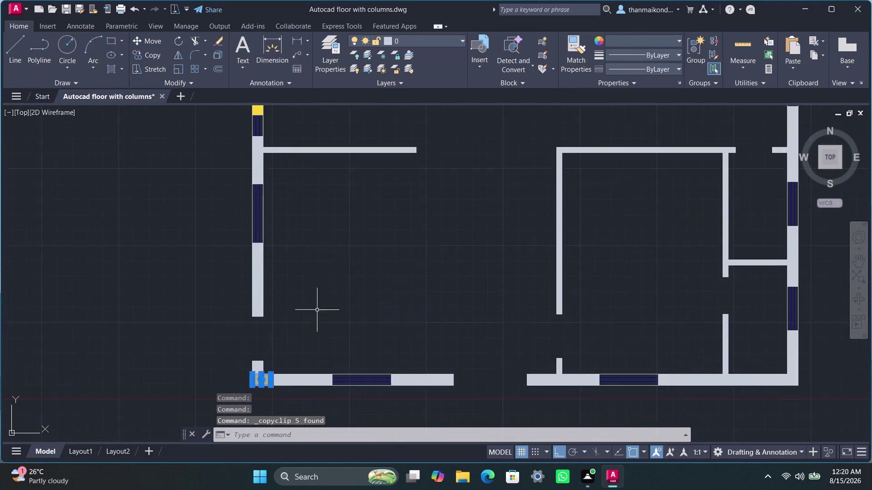
scroll(down, 3)
middle_drag(347, 260, 315, 289)
scroll(up, 3)
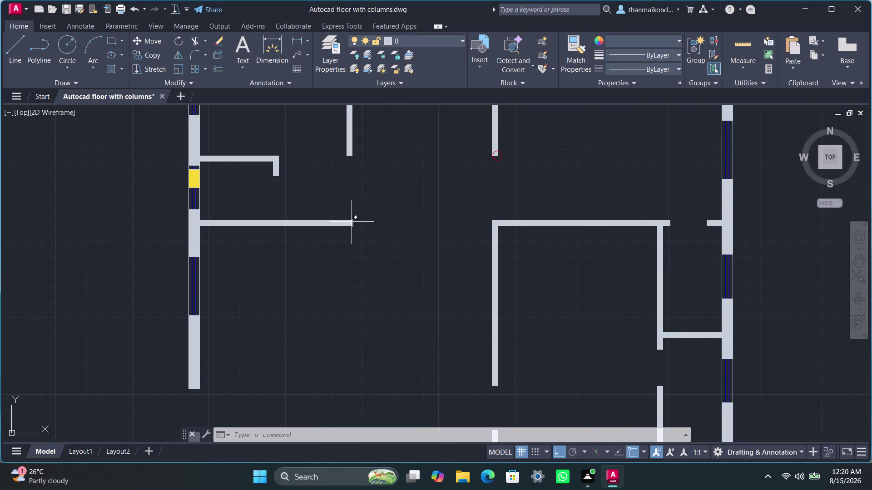
scroll(up, 3)
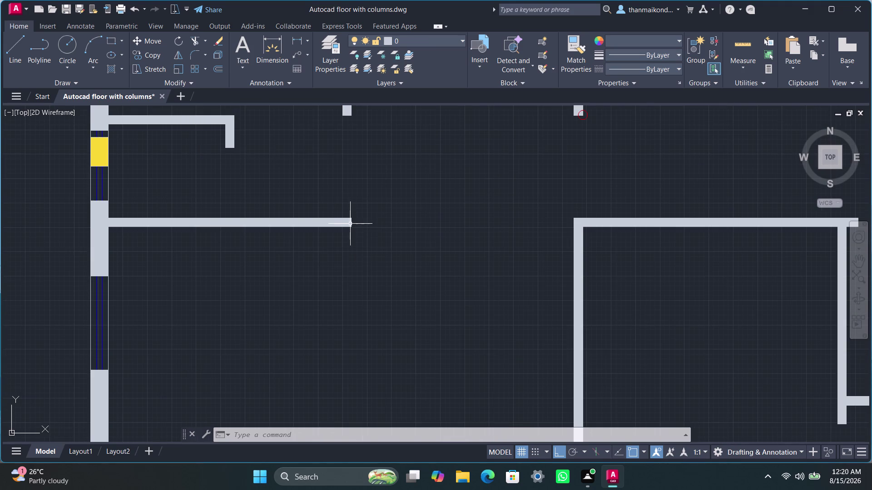
scroll(up, 3)
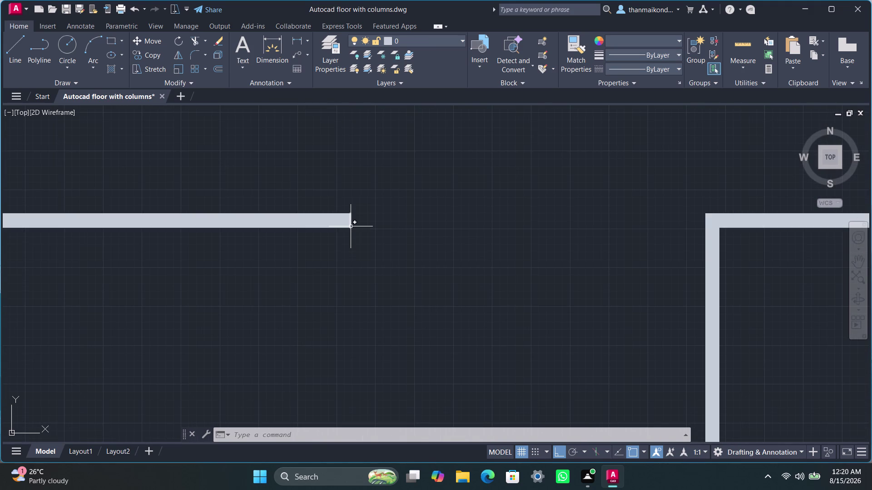
key(ctrl+v)
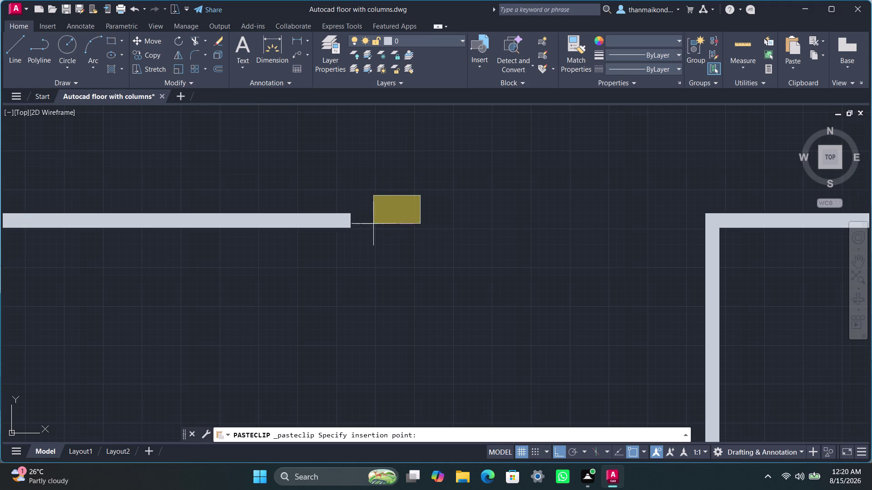
click(304, 228)
scroll(down, 3)
scroll(down, 3)
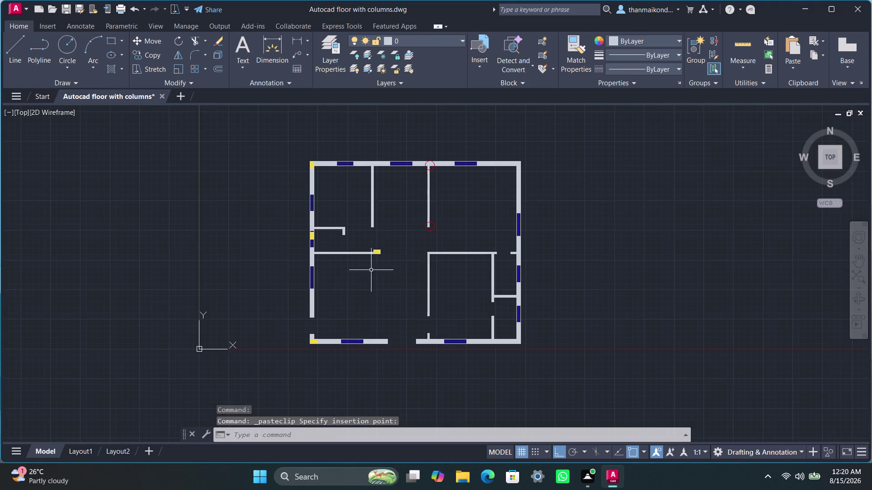
Draw a vertical line from the upper wall piece to the lower wall stub.
middle_drag(371, 272, 340, 267)
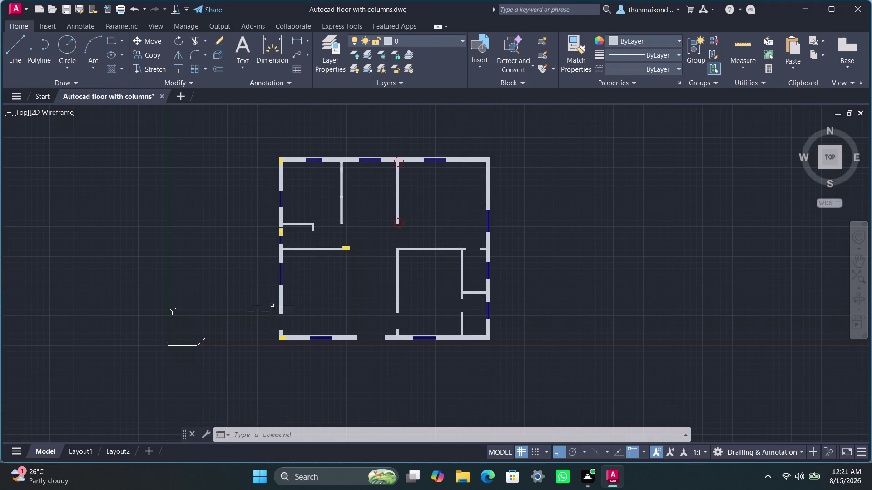
scroll(down, 3)
middle_drag(315, 309, 348, 285)
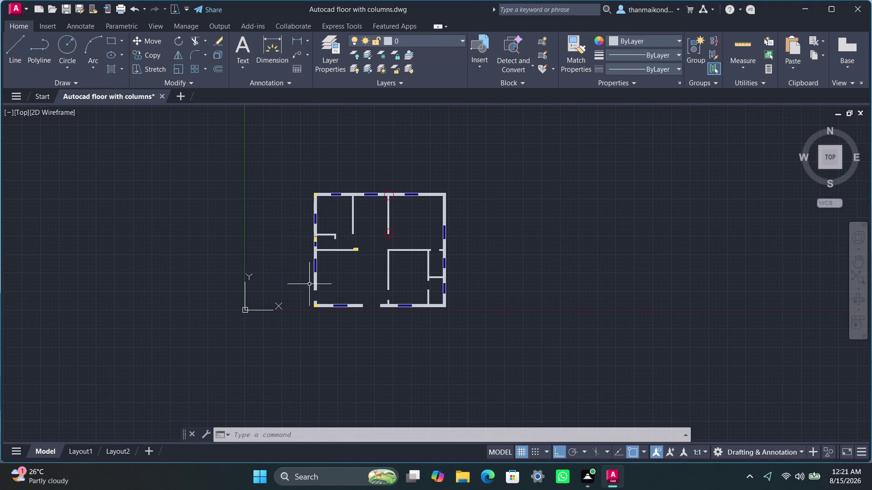
scroll(up, 3)
scroll(up, 3)
middle_drag(337, 311, 356, 305)
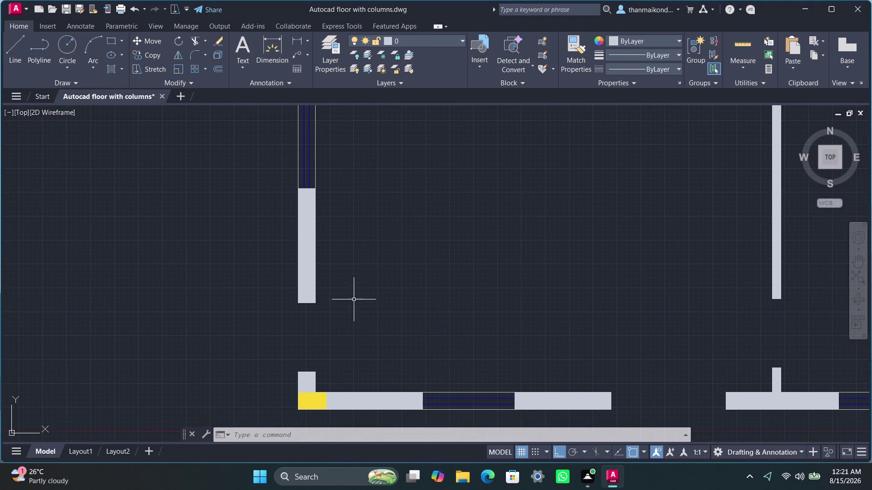
key(l)
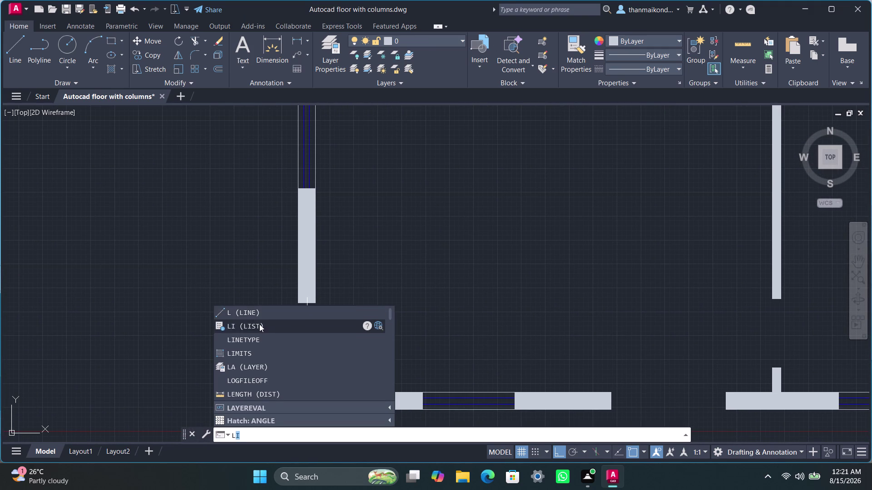
click(257, 311)
click(315, 304)
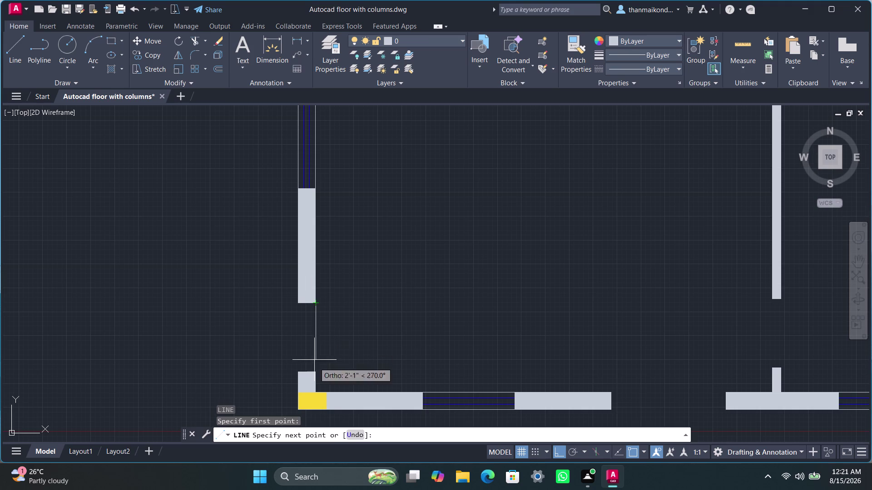
click(315, 370)
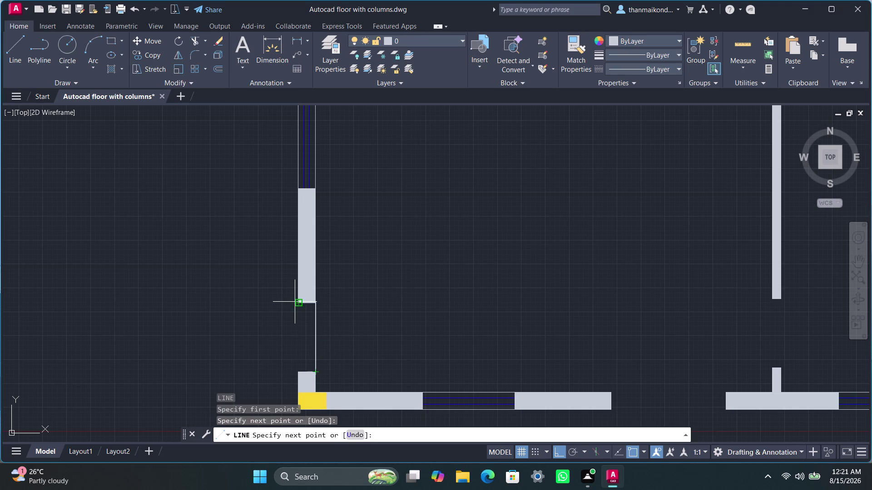
key(Escape)
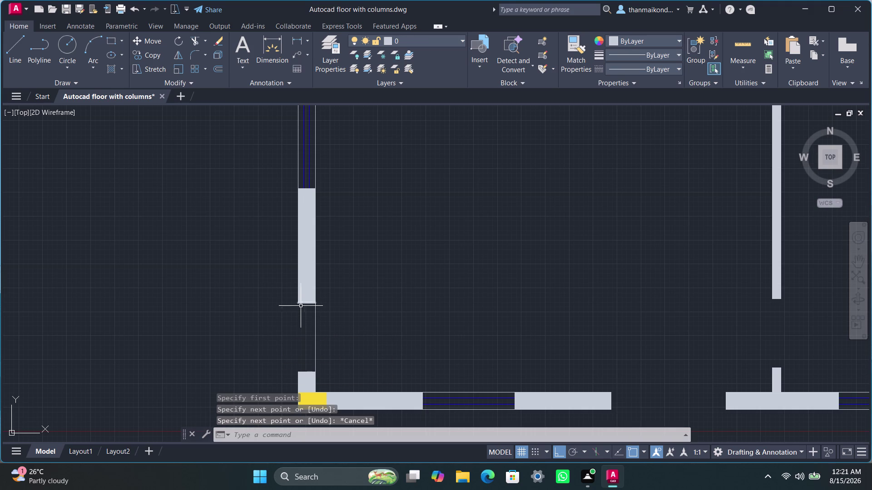
Draw the second parallel vertical line across the left-wall gap with LINE.
text(lin)
key(e)
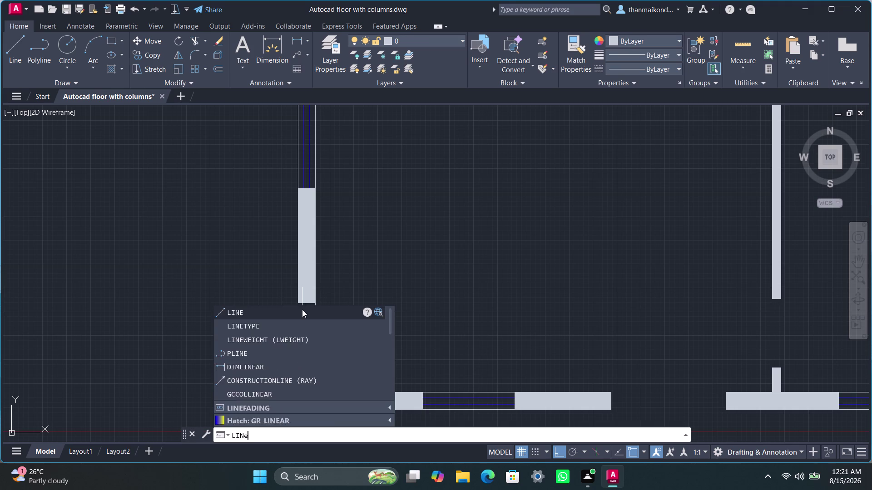
key(Return)
click(300, 306)
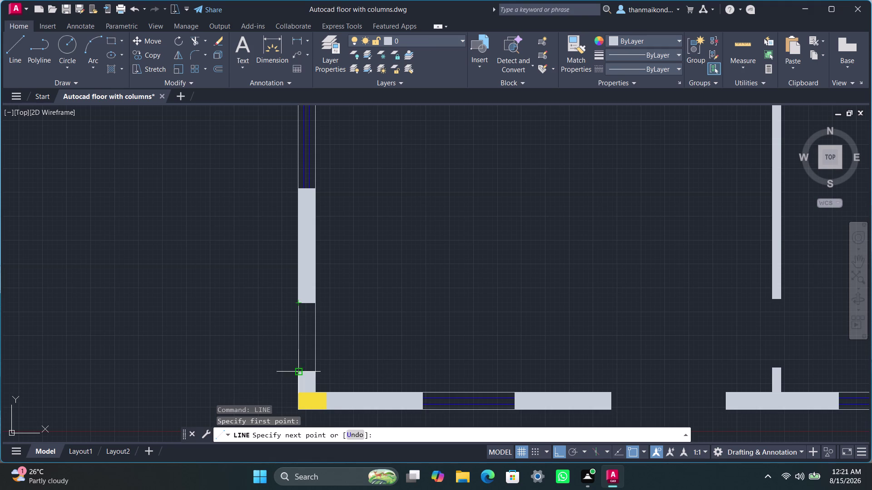
click(298, 369)
key(space)
click(350, 333)
key(Escape)
key(Escape)
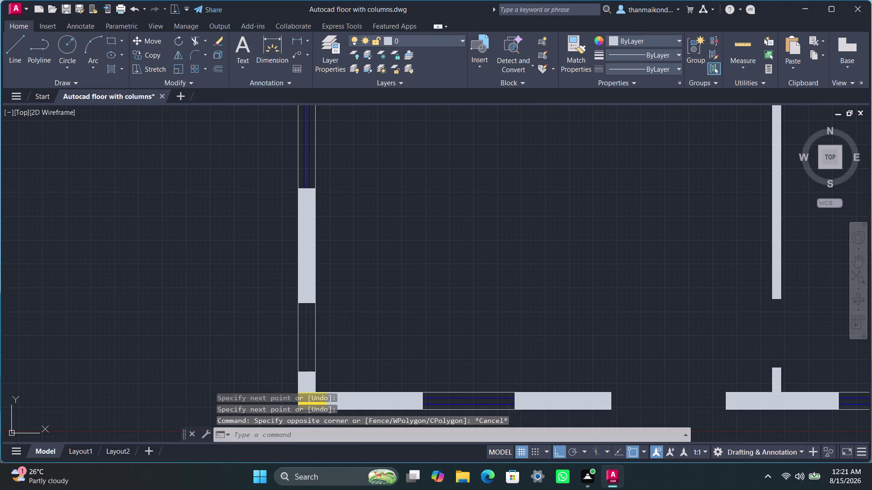
key(Escape)
scroll(down, 3)
scroll(down, 3)
middle_drag(393, 284, 387, 294)
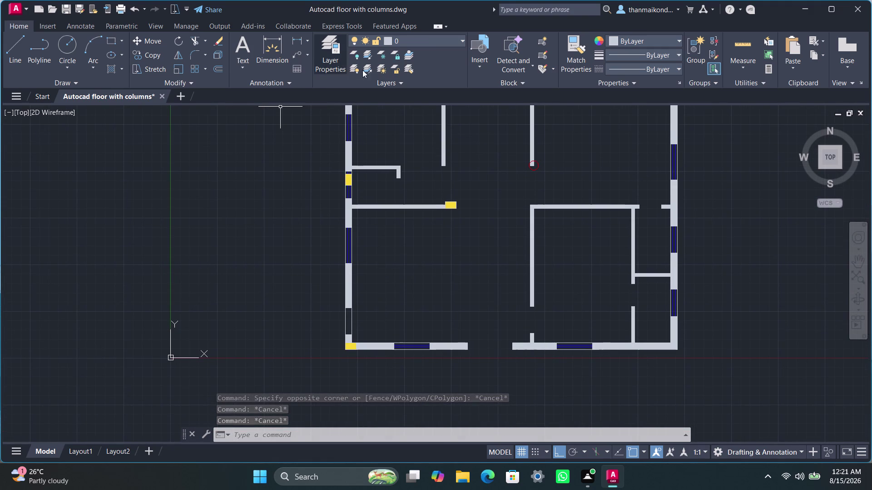
Start a solid hatch with its colour set to Use Current, then cancel it.
key(h)
key(a)
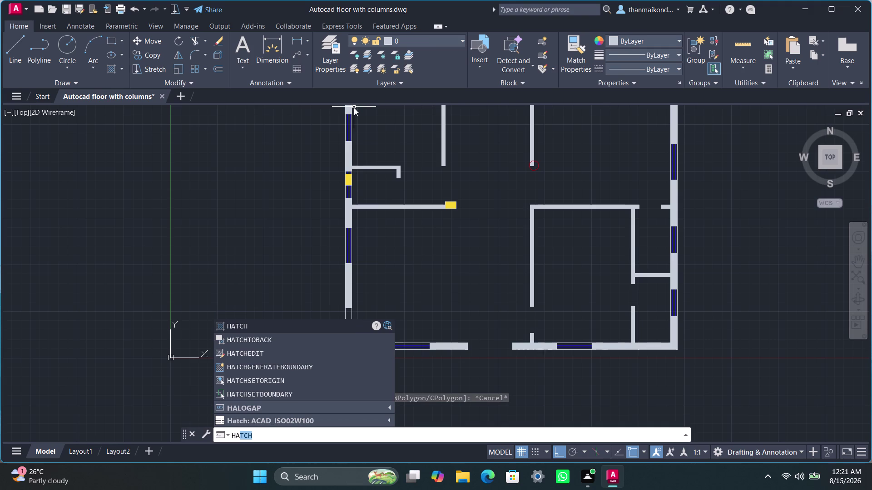
click(247, 323)
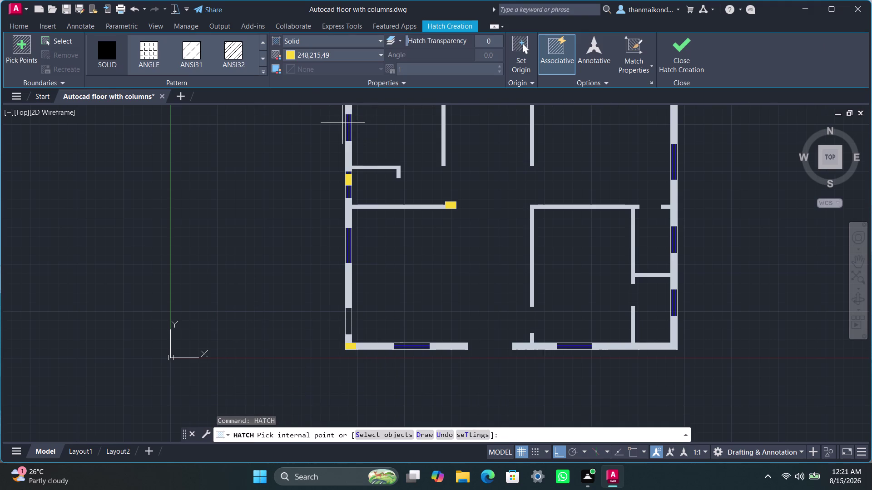
click(353, 38)
click(311, 52)
click(360, 55)
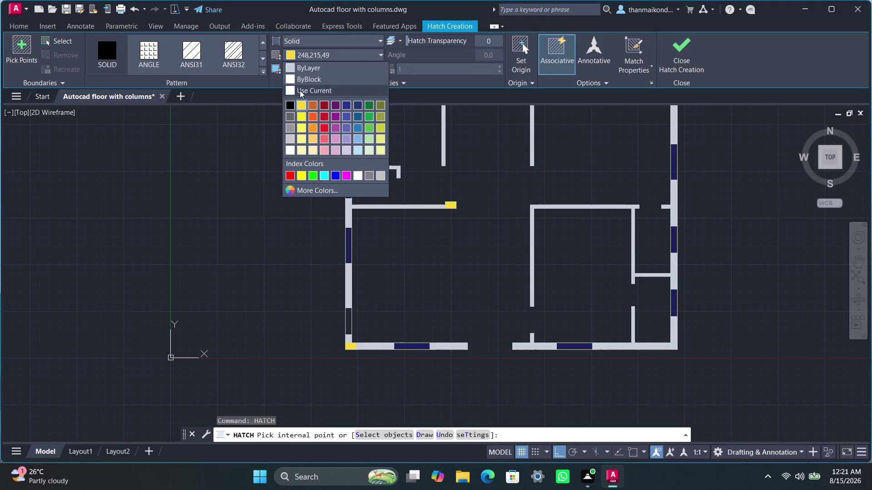
click(291, 94)
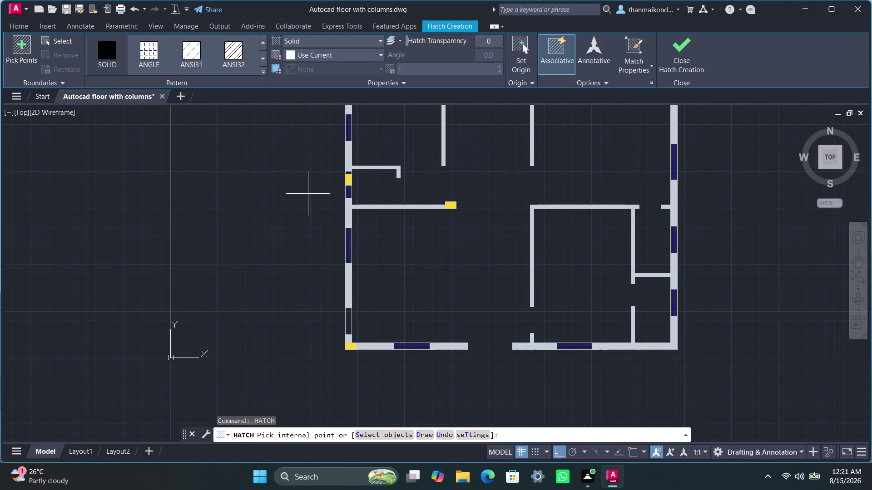
click(346, 313)
key(Escape)
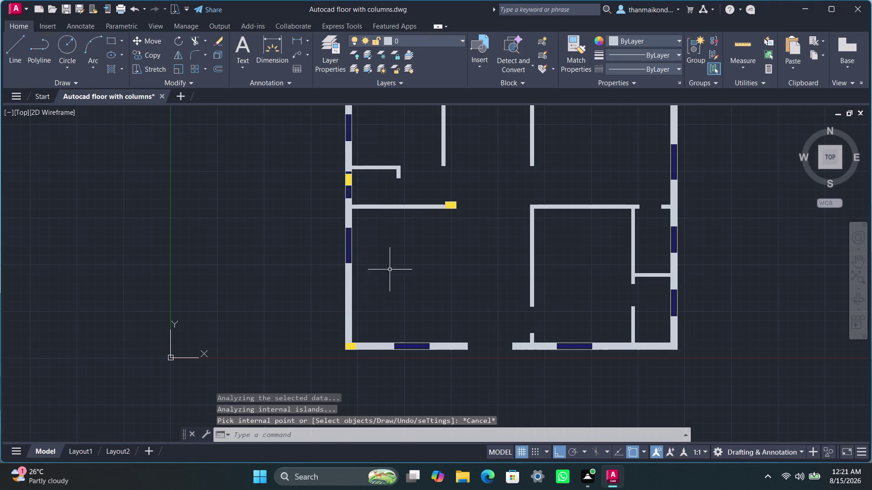
Clear pending commands and restart the solid hatch with its colour set to ByLayer.
scroll(down, 3)
middle_drag(392, 278, 375, 302)
key(Escape)
key(Escape)
key(Escape)
key(Escape)
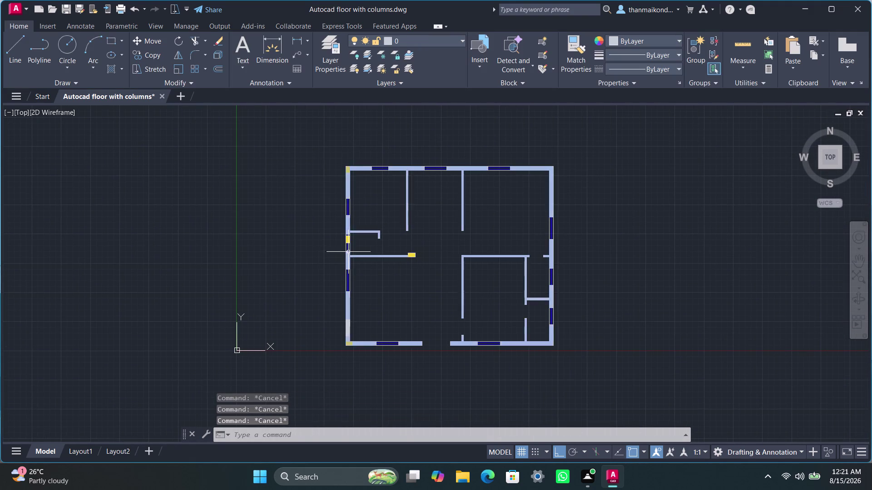
scroll(up, 3)
scroll(down, 3)
middle_drag(382, 301, 378, 311)
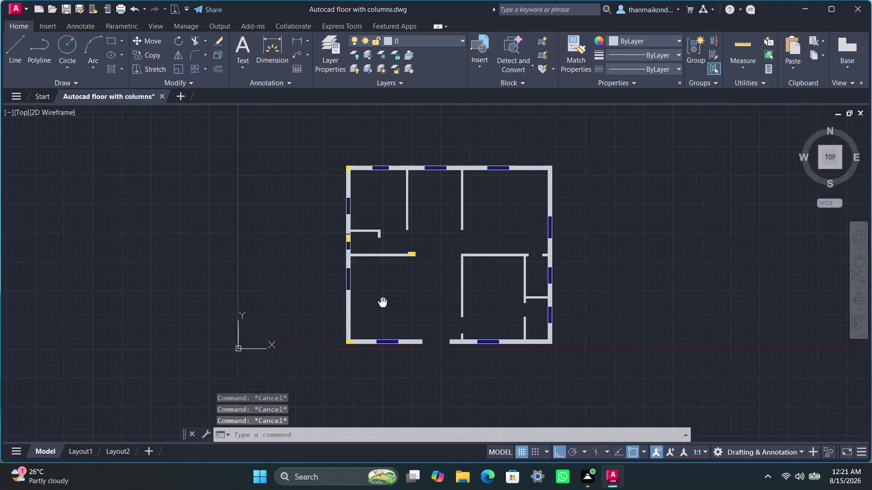
middle_drag(377, 311, 371, 318)
key(space)
key(space)
Try hatching inside the left-wall column, dismiss the no-boundary error, and cancel.
key(space)
scroll(up, 3)
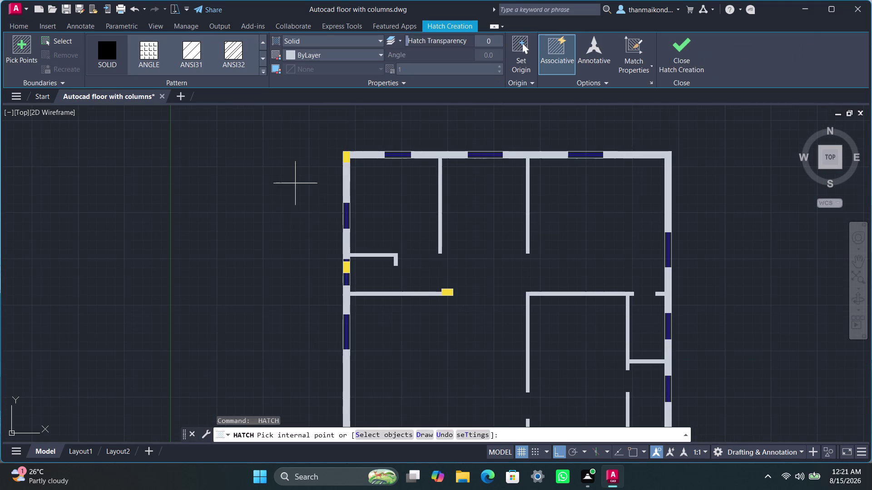
click(346, 266)
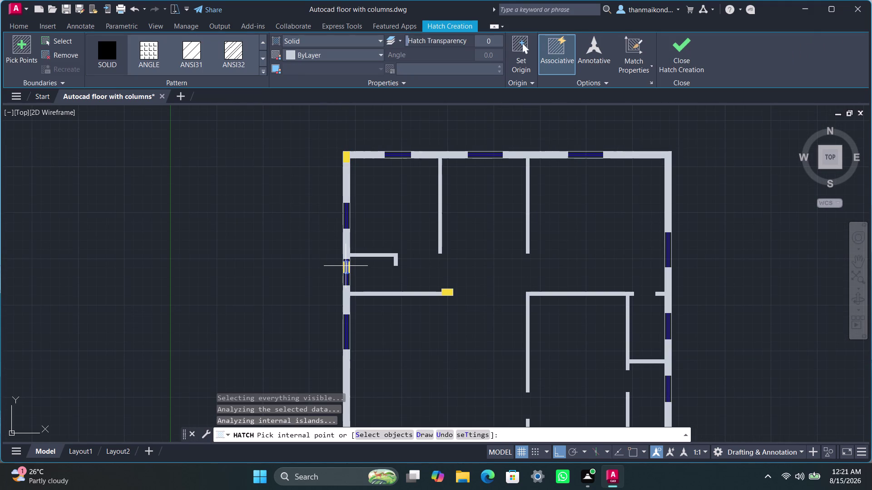
scroll(up, 3)
click(370, 273)
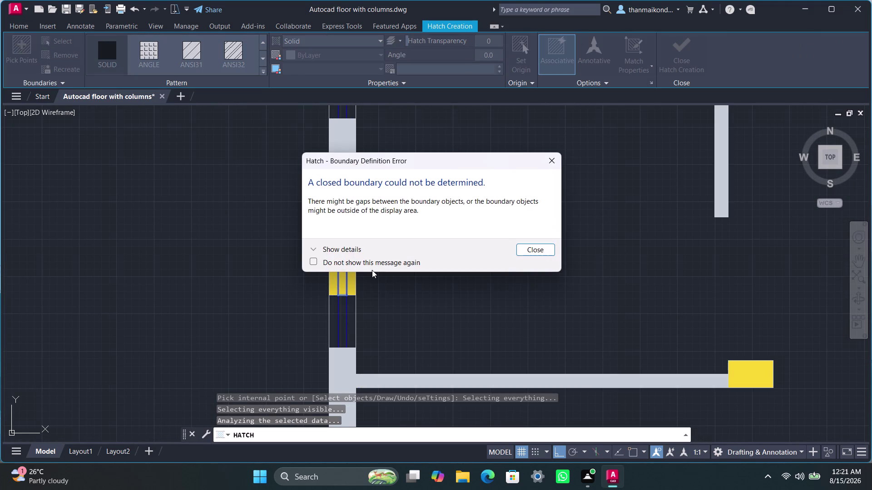
click(552, 164)
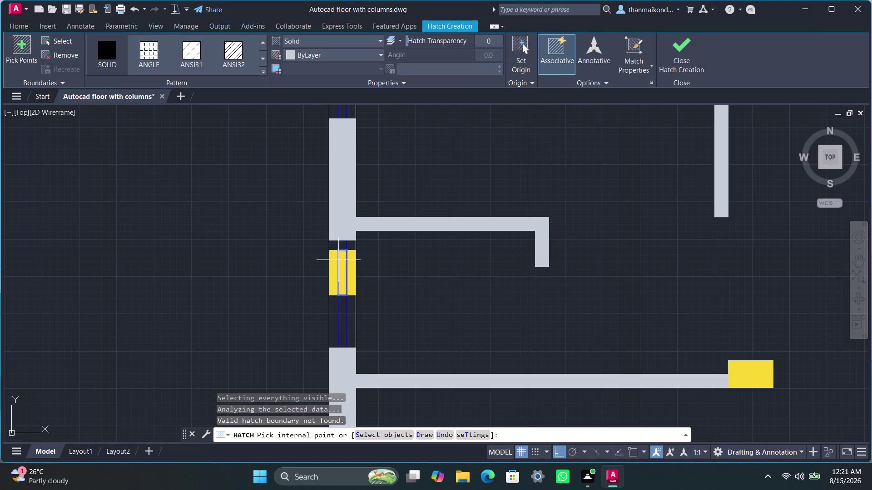
click(330, 263)
key(Escape)
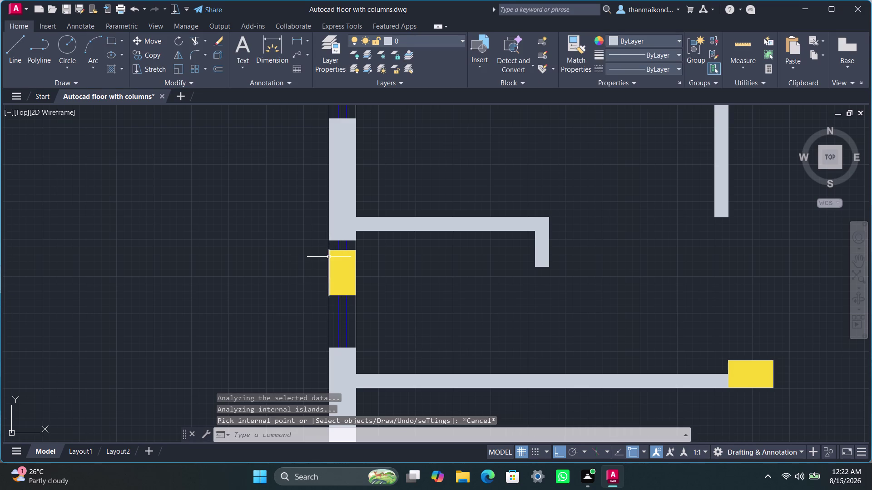
Window-select the yellow column hatch on the left wall and cut it out.
click(349, 259)
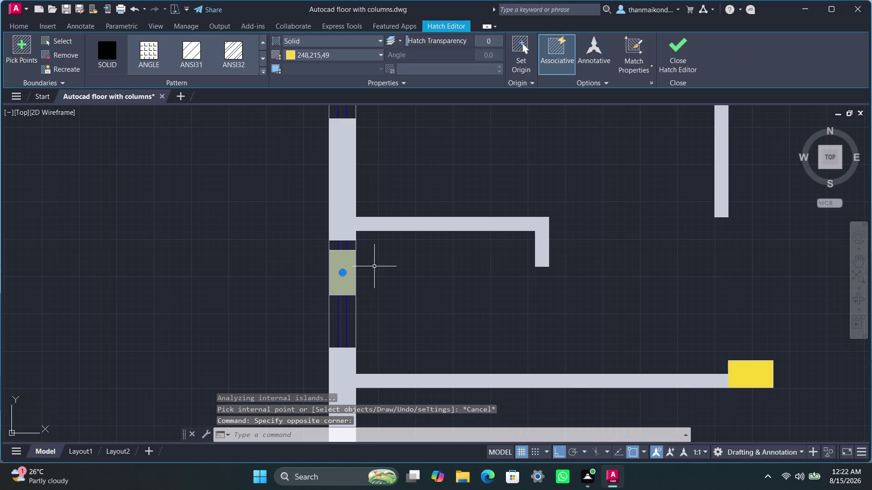
click(321, 248)
click(367, 294)
key(Escape)
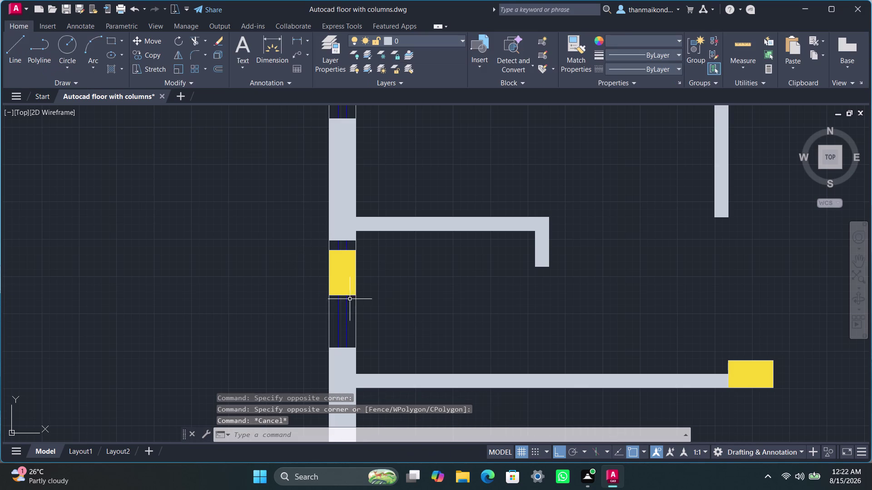
key(Escape)
click(315, 248)
click(377, 305)
scroll(down, 3)
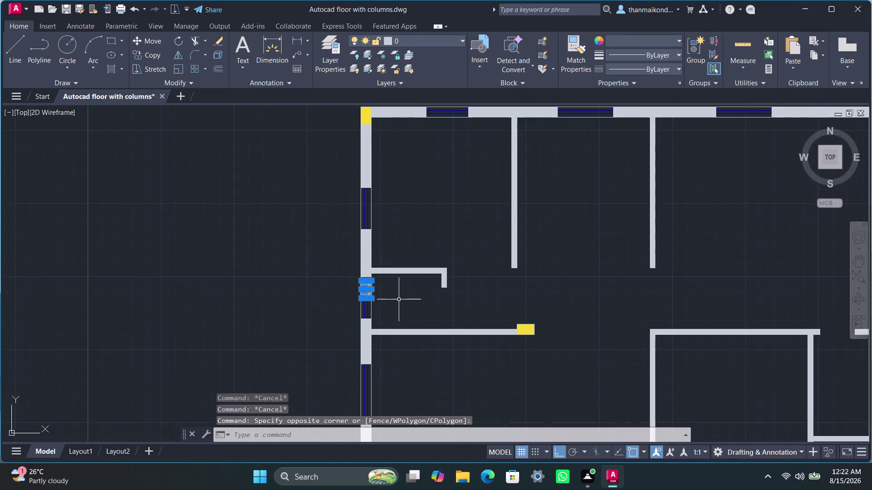
middle_drag(412, 295, 398, 233)
scroll(down, 3)
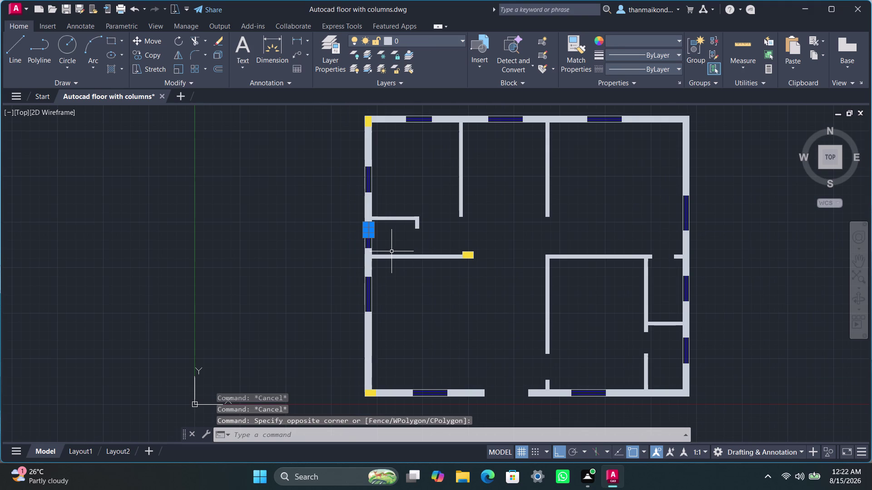
key(ctrl+x)
scroll(up, 3)
Paste the cut yellow column back onto the left wall at the interior wall junction.
scroll(up, 3)
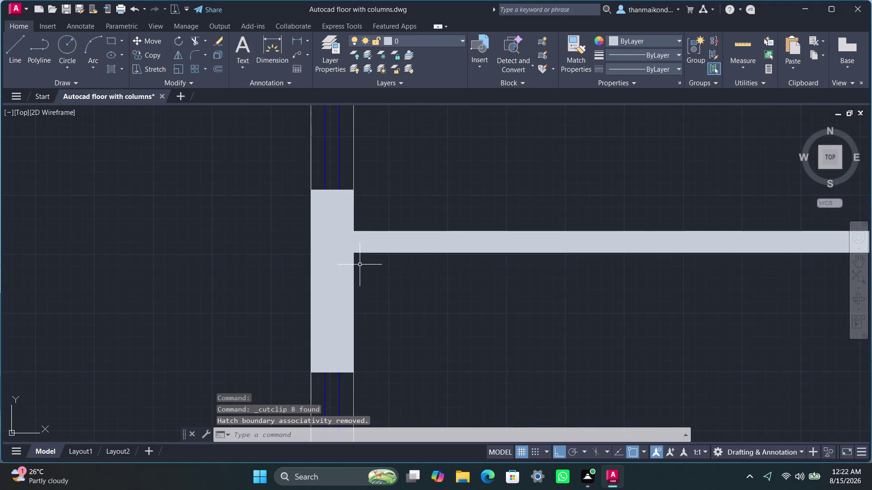
key(ctrl+v)
click(311, 301)
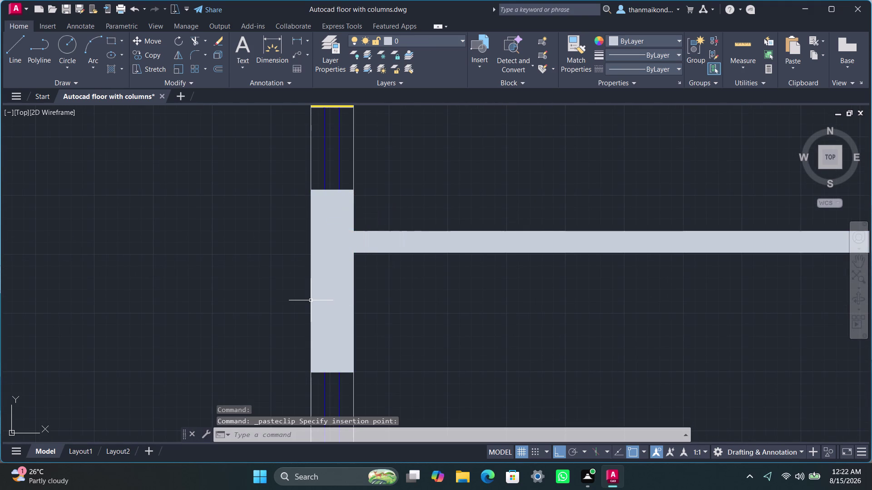
scroll(down, 3)
scroll(down, 3)
middle_drag(463, 288, 424, 292)
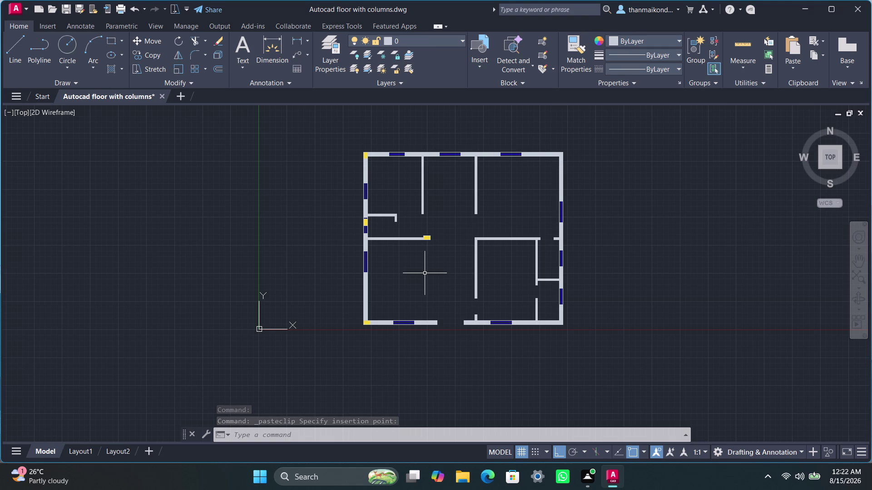
Zoom and pan around the floor plan to check the pasted column.
scroll(up, 3)
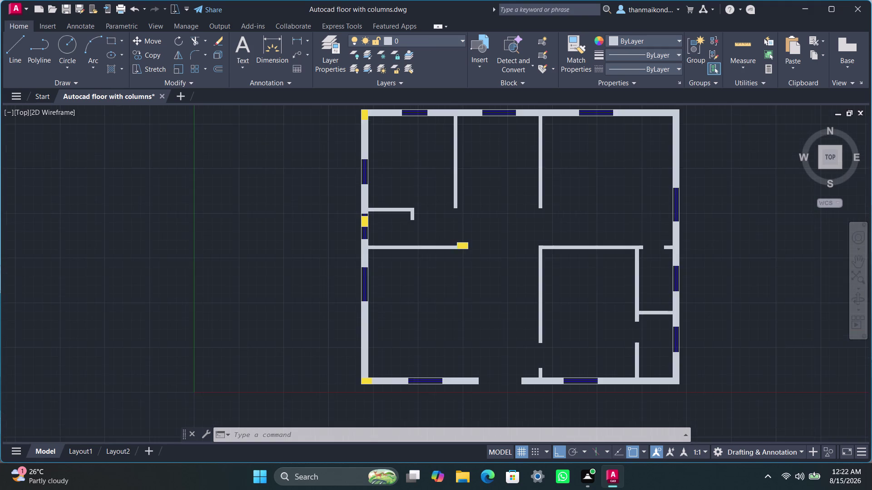
scroll(down, 3)
scroll(up, 3)
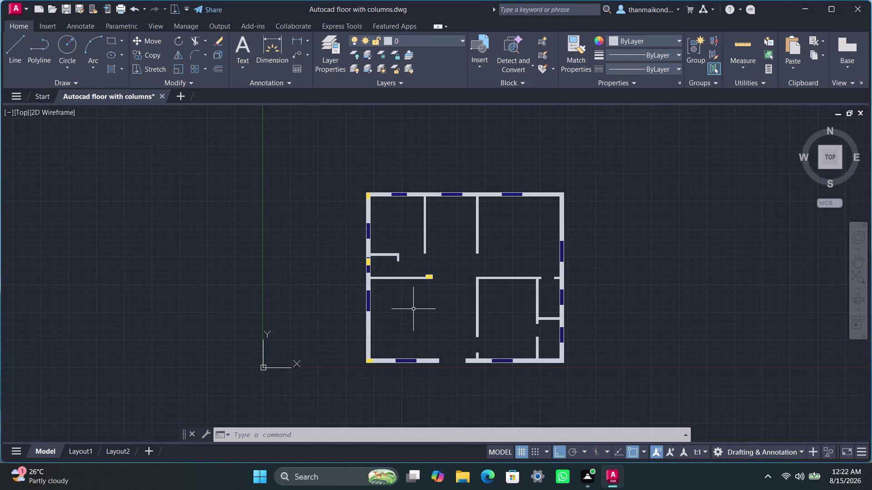
scroll(down, 3)
middle_drag(432, 316, 398, 298)
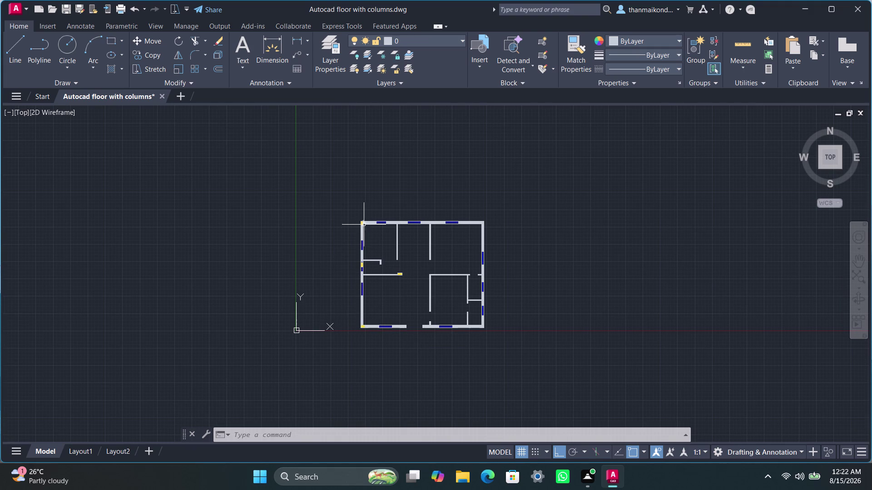
scroll(up, 3)
scroll(up, 3)
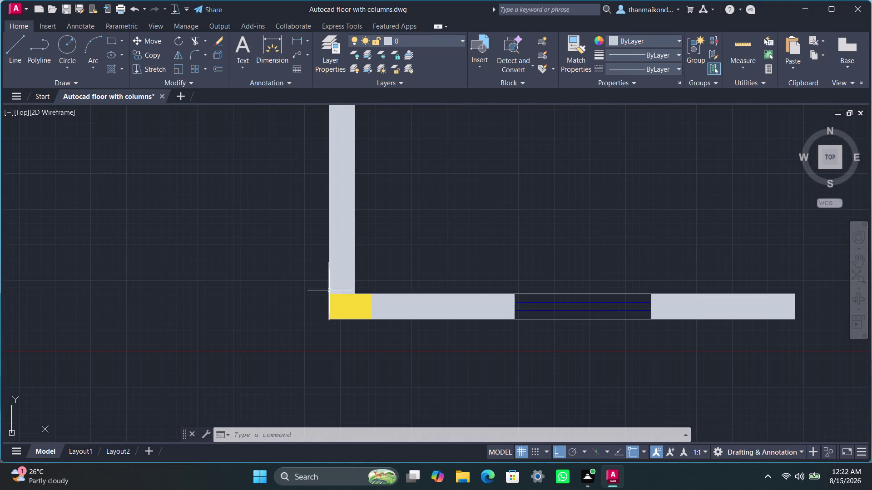
click(318, 287)
click(385, 324)
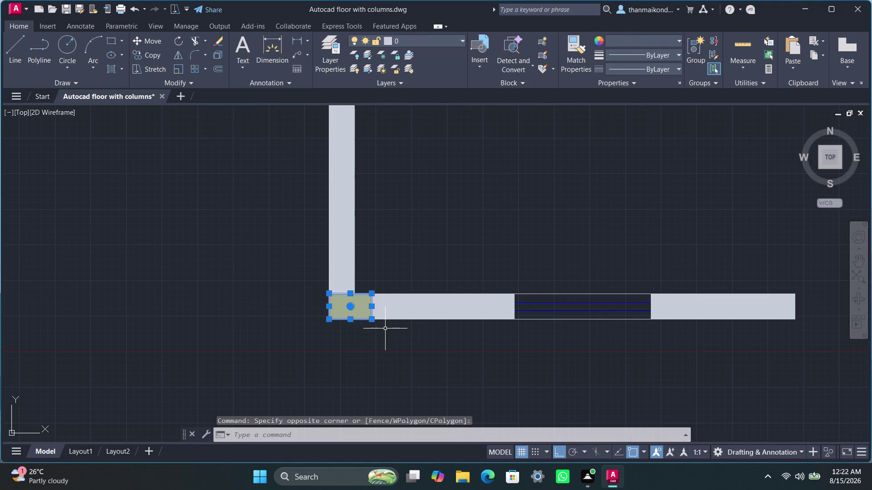
key(ctrl+c)
scroll(down, 3)
middle_drag(408, 363, 367, 362)
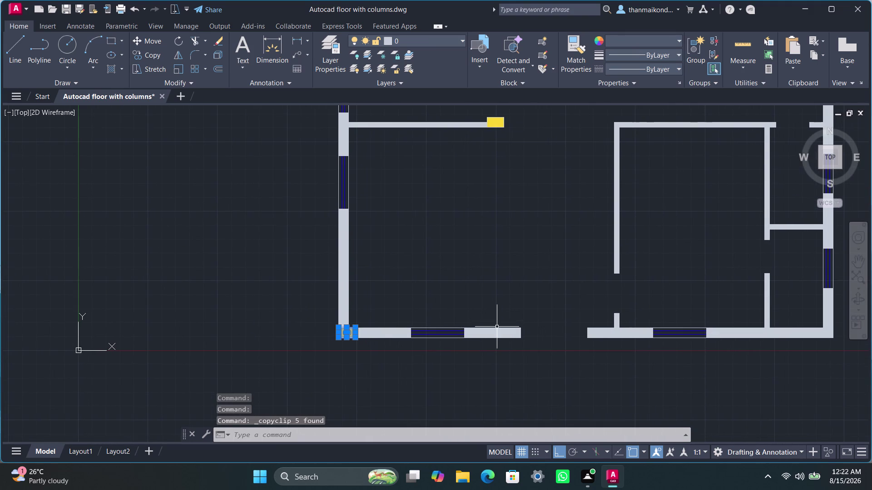
scroll(down, 3)
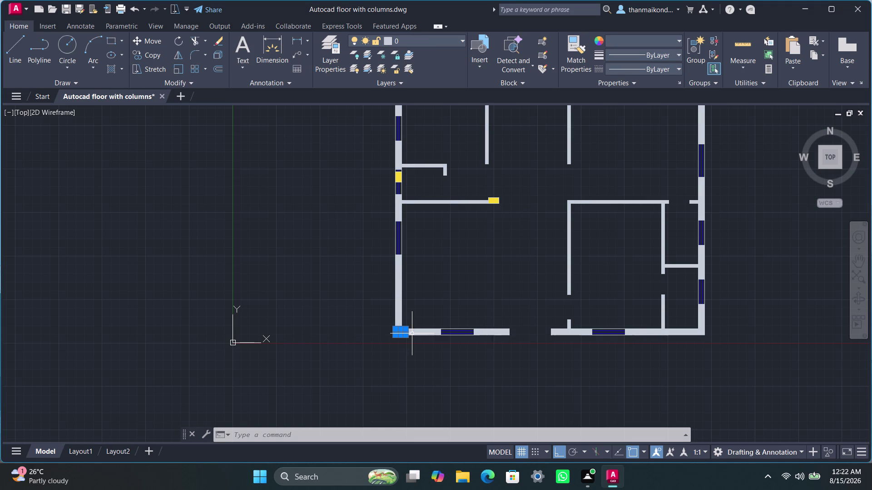
key(ctrl+v)
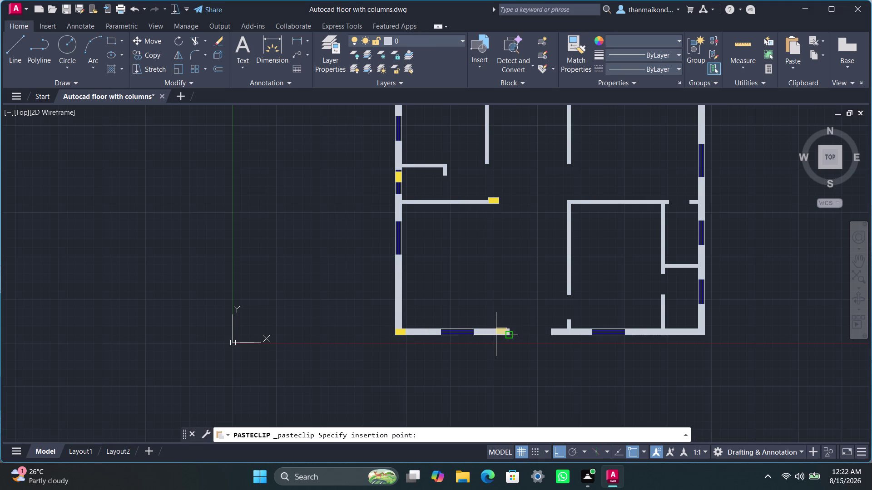
click(493, 335)
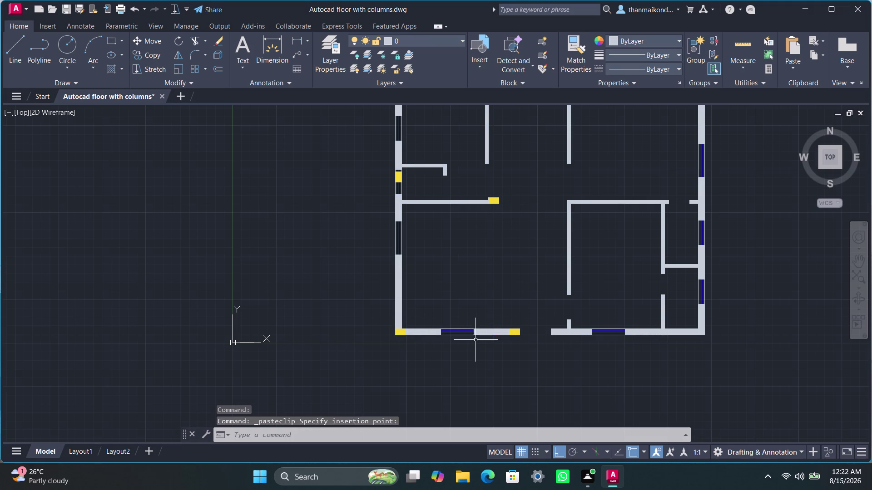
scroll(down, 3)
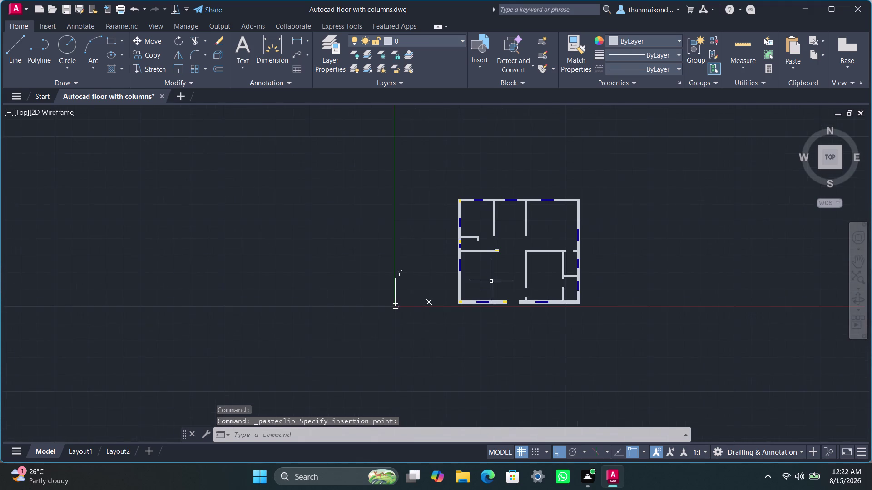
middle_drag(490, 280, 460, 281)
scroll(up, 3)
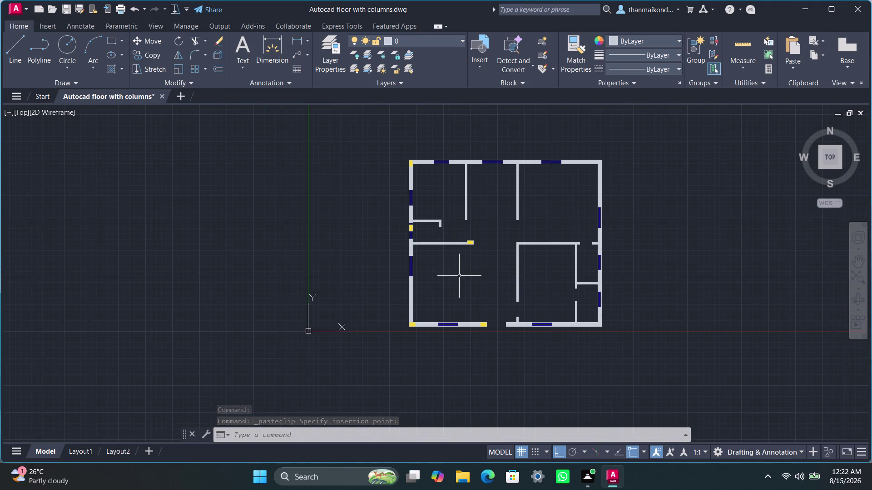
key(ctrl+z)
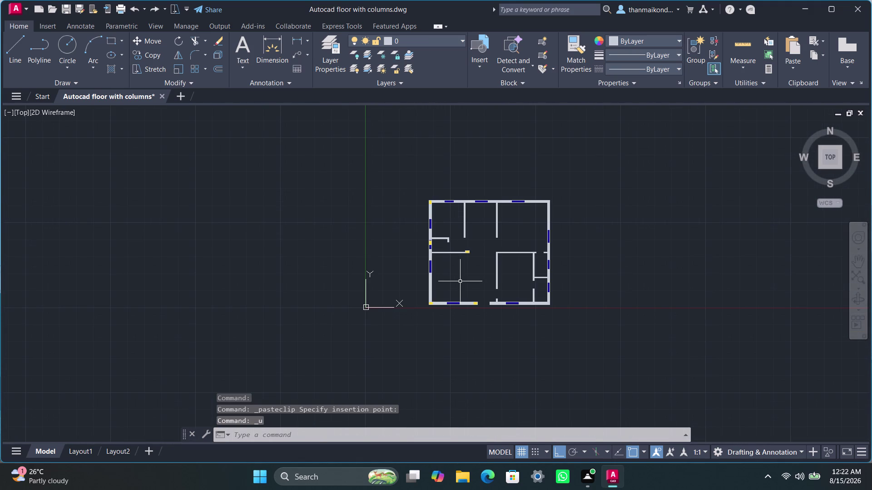
Back out of the pending CUTCLIP cut operation.
key(ctrl+z)
key(ctrl+z)
key(ctrl+x)
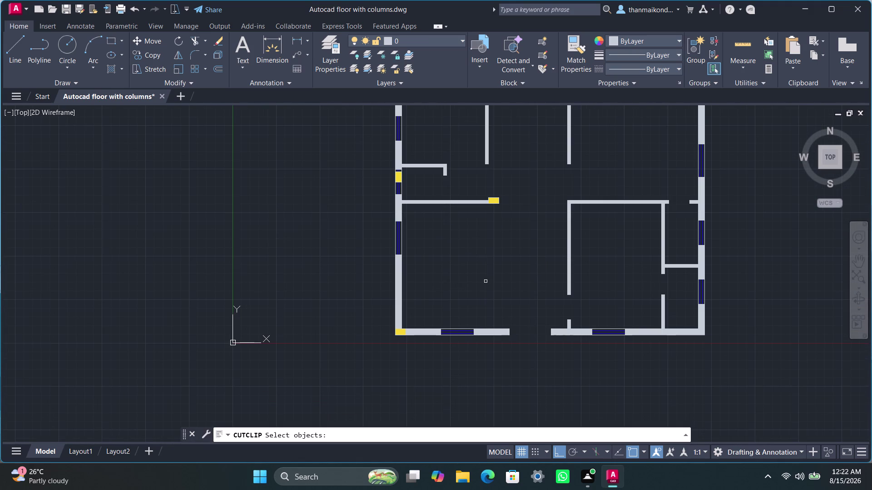
key(ctrl+z)
key(ctrl+z)
key(ctrl+z)
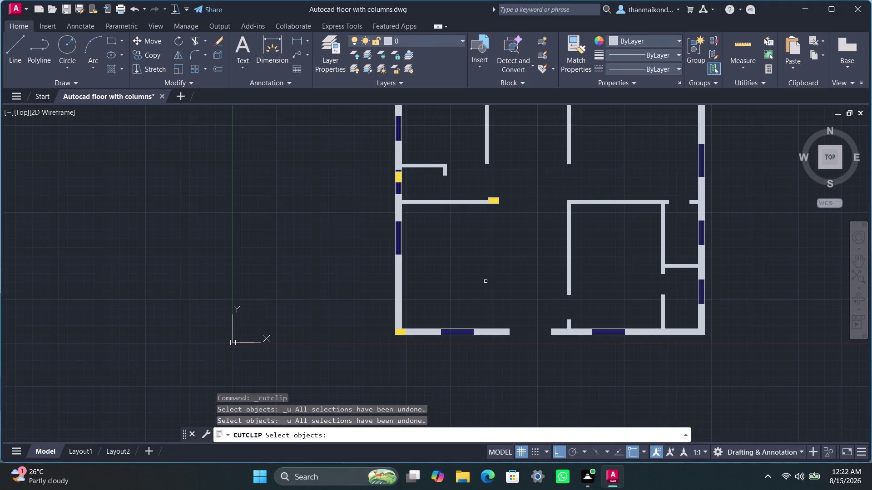
key(ctrl+z)
key(ctrl+z)
key(ctrl+z)
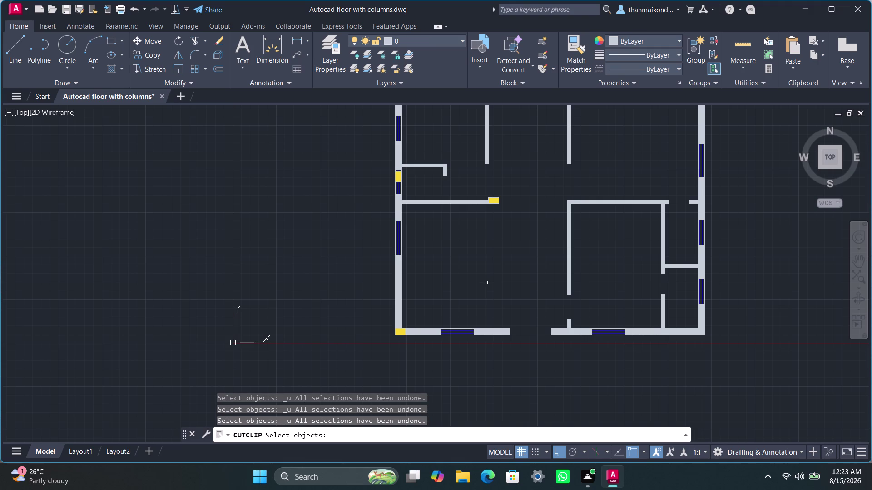
key(ctrl+z)
key(ctrl+z)
key(ctrl+z)
key(Escape)
key(Escape)
key(Escape)
key(Escape)
key(Escape)
key(ctrl+z)
key(ctrl+z)
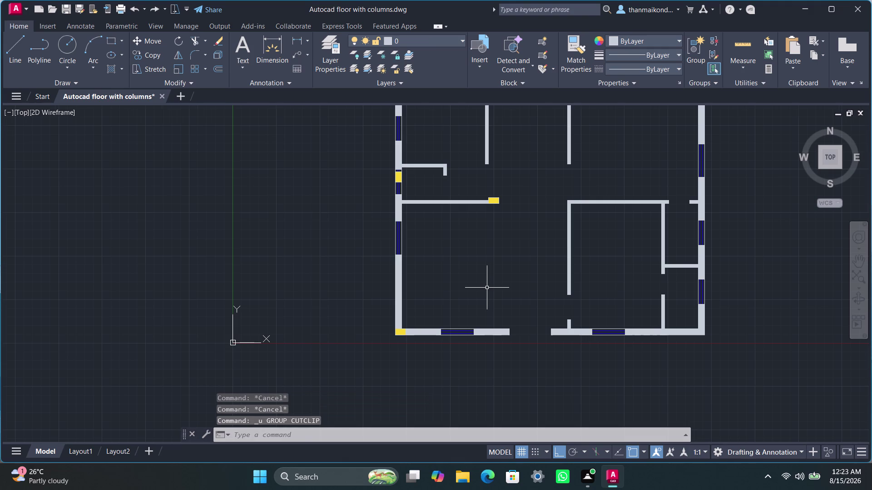
Undo the yellow column hatch fills with repeated Ctrl+Z.
key(ctrl+z)
key(ctrl+z)
key(ctrl+z)
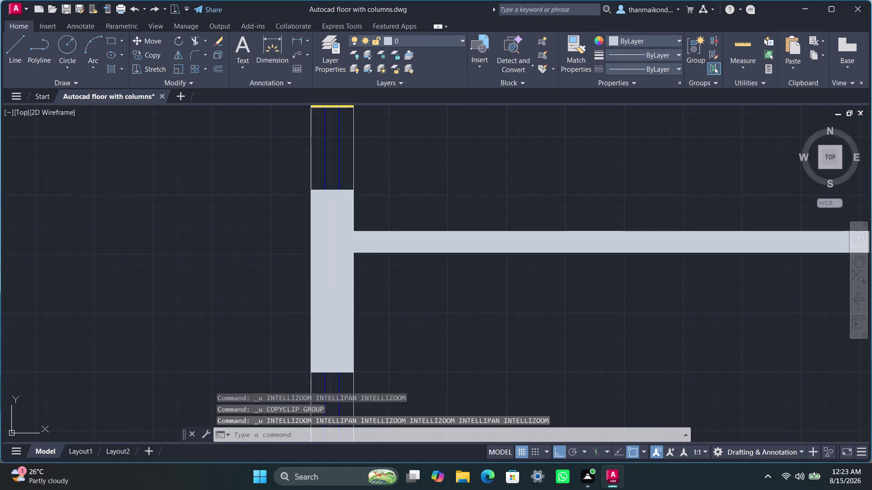
key(ctrl+z)
key(ctrl+z)
key(ctrl+z)
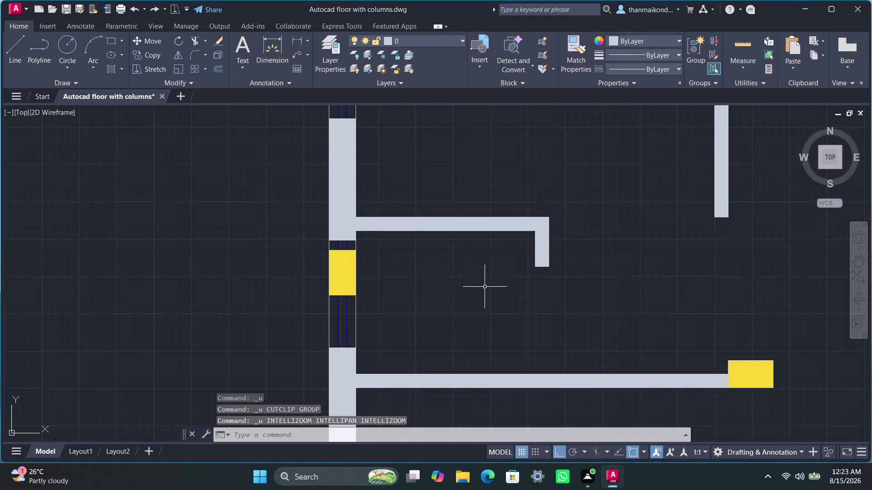
key(ctrl+z)
key(ctrl+z)
key(ctrl+z)
key(ctrl+z)
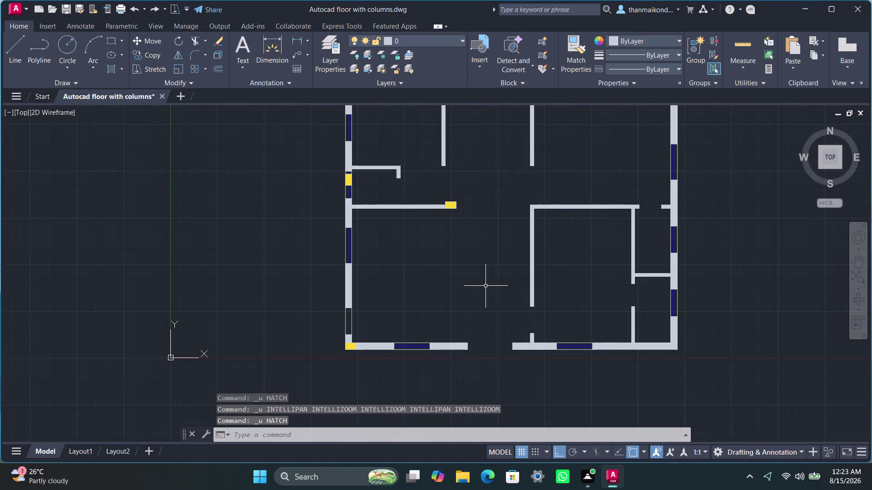
key(ctrl+z)
key(ctrl+z)
key(ctrl+z)
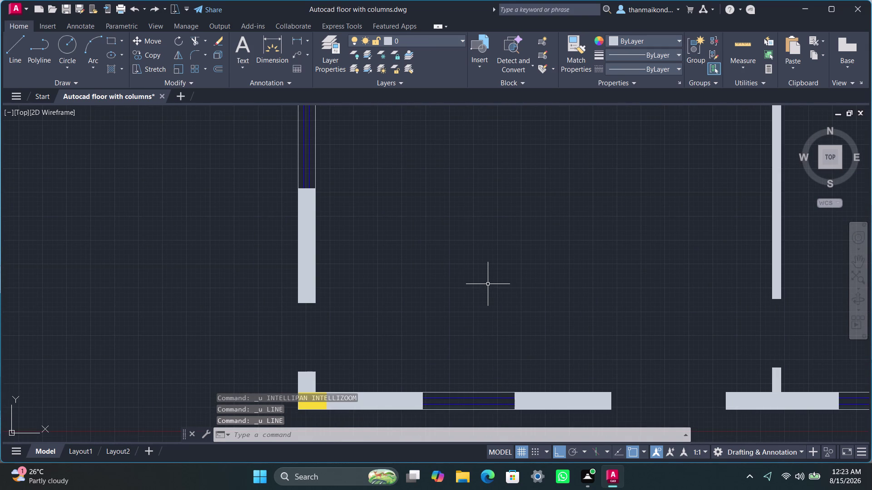
key(ctrl+z)
key(ctrl+z)
key(ctrl+z)
key(ctrl+z)
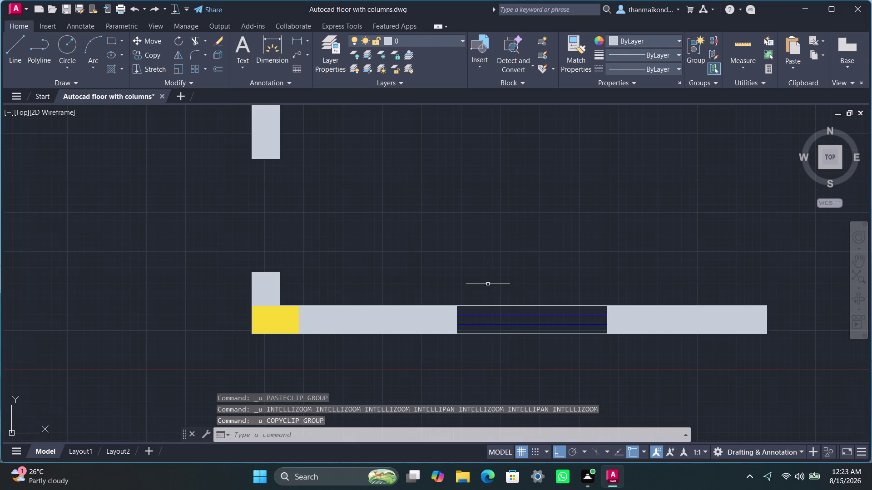
key(ctrl+z)
key(ctrl+z)
key(ctrl+z)
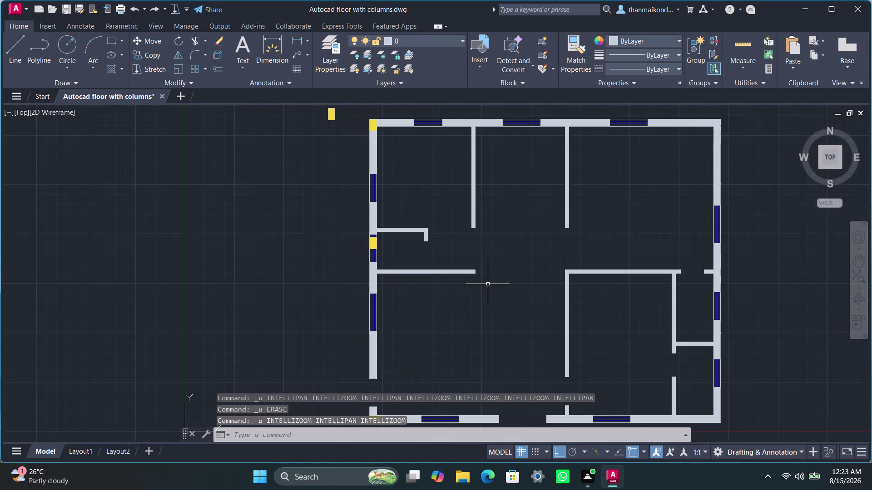
key(ctrl+z)
key(ctrl+z)
key(ctrl+z)
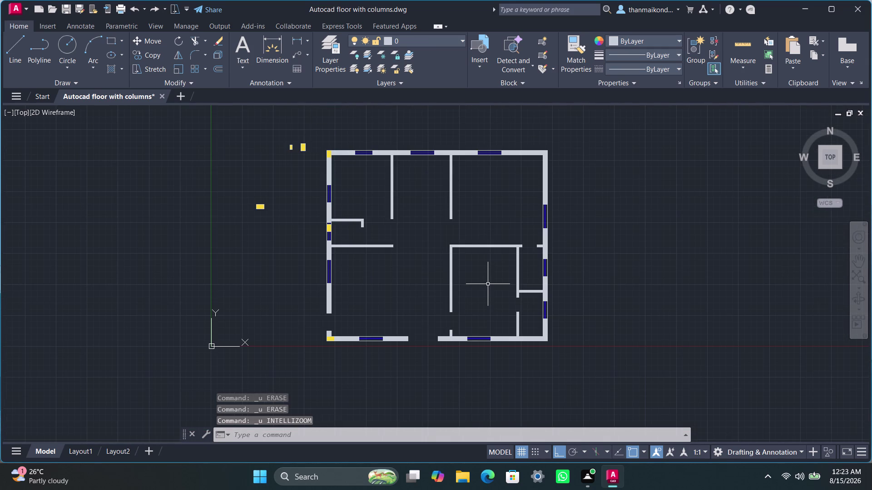
key(ctrl+z)
key(ctrl+z)
key(ctrl+z)
key(ctrl+z)
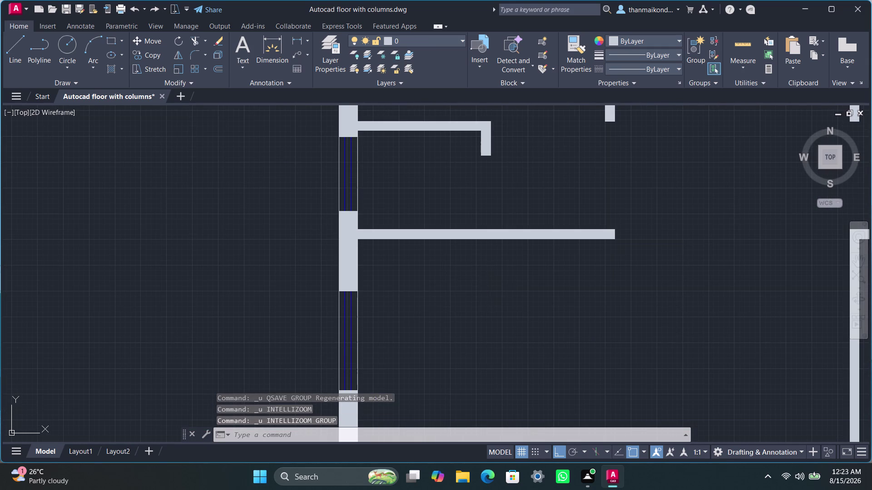
key(ctrl+z)
key(ctrl+z)
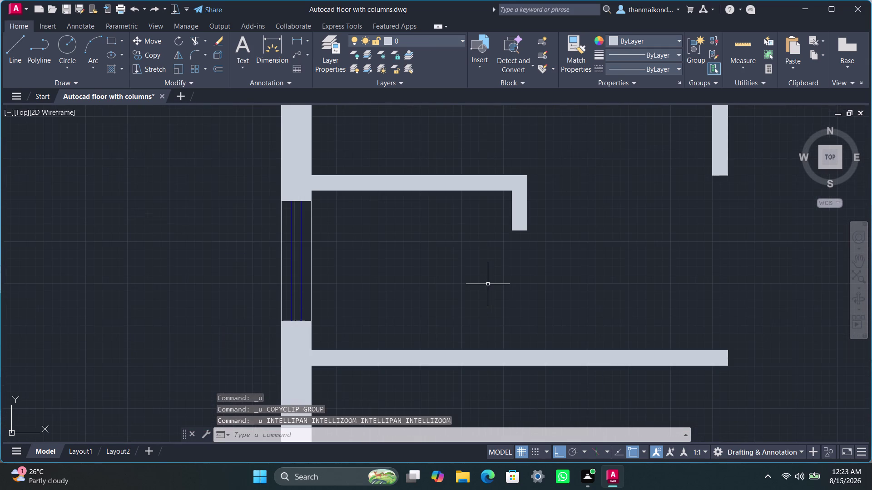
key(ctrl+z)
key(ctrl+z)
key(ctrl+z)
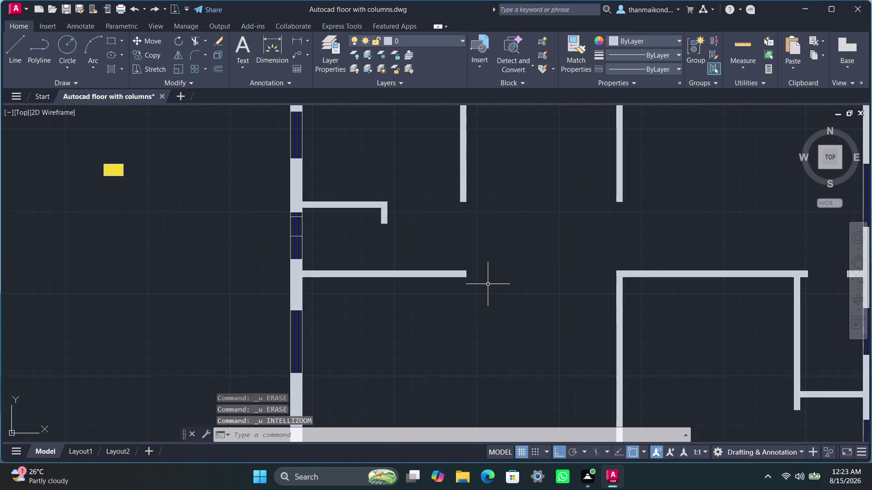
key(ctrl+z)
key(ctrl+z)
key(ctrl+z)
key(ctrl+z)
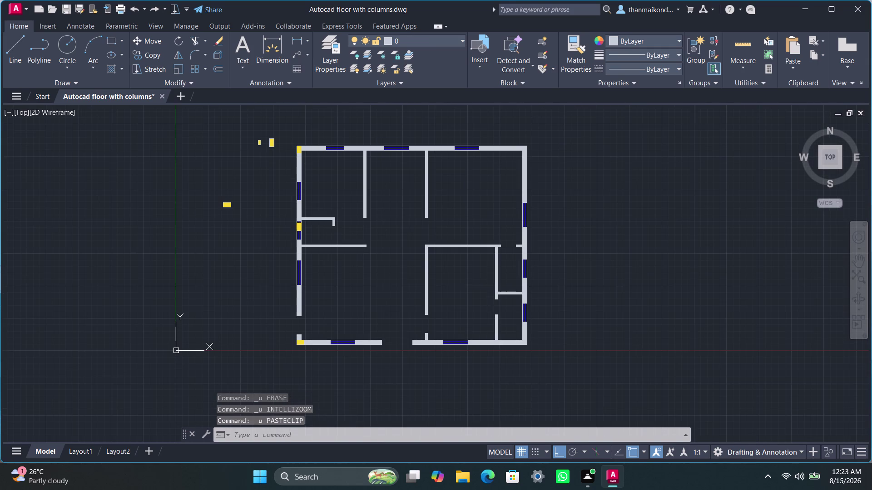
key(ctrl+z)
key(ctrl+z)
key(ctrl+z)
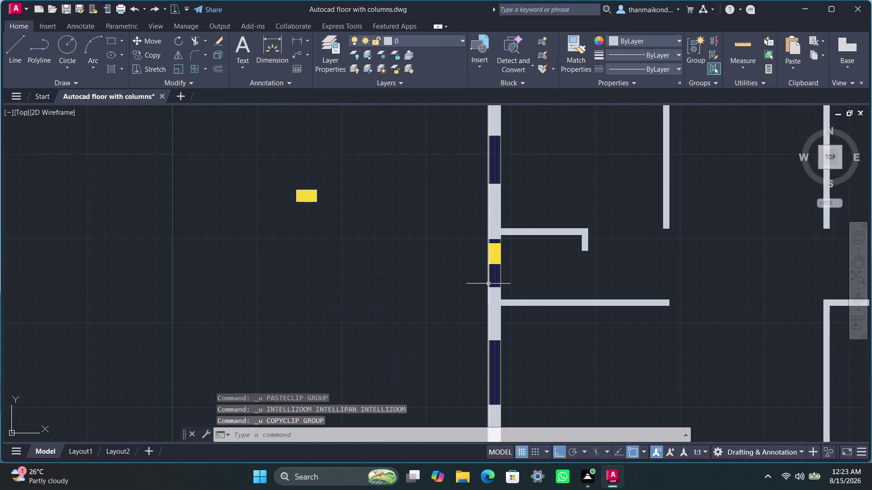
key(ctrl+z)
key(ctrl+z)
key(ctrl+z)
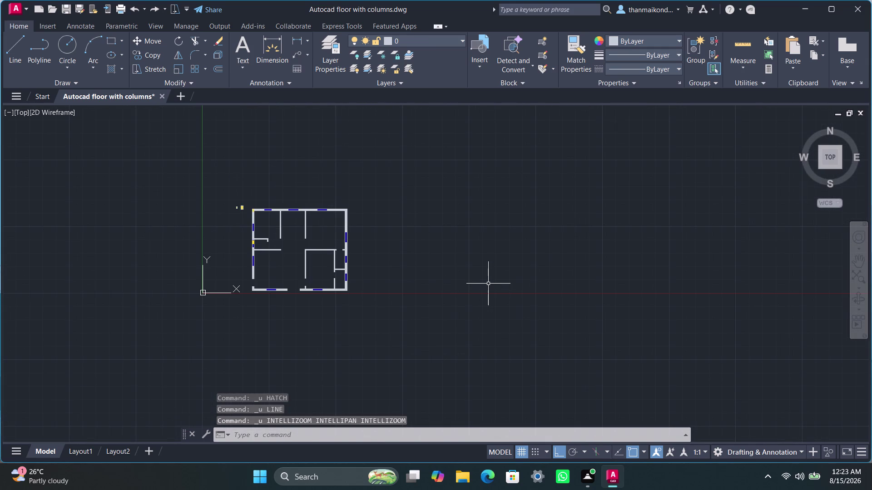
key(ctrl+z)
key(ctrl+z)
key(ctrl+z)
key(ctrl+z)
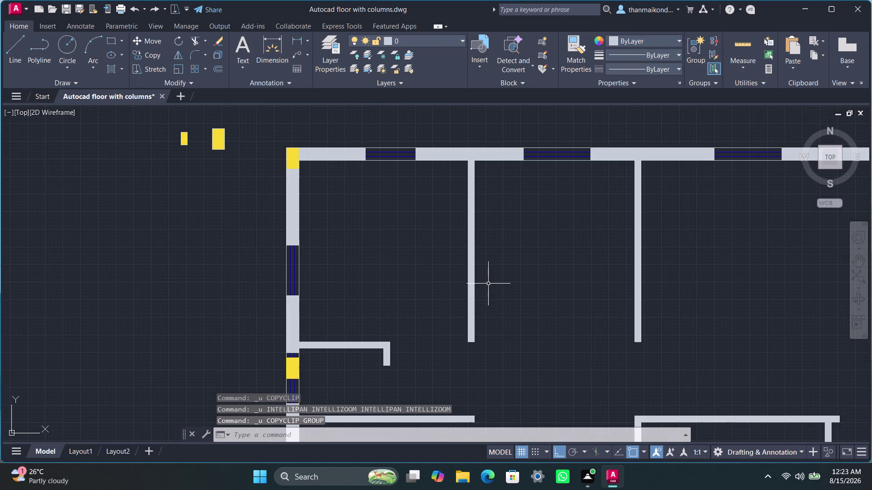
key(ctrl+z)
key(ctrl+z)
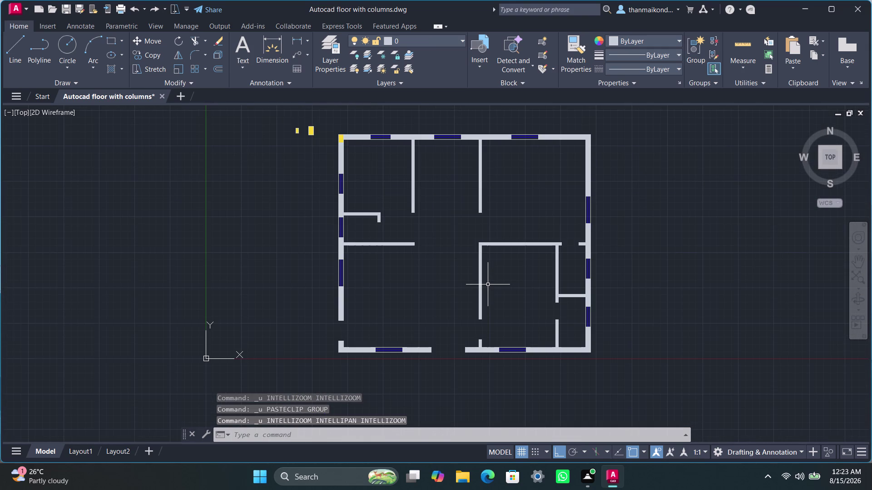
key(ctrl+z)
key(ctrl+z)
key(ctrl+z)
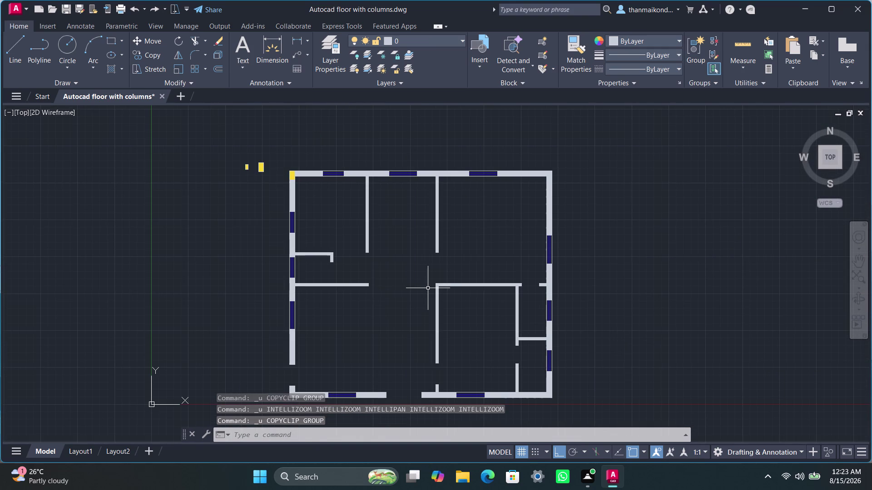
key(ctrl+z)
key(ctrl+z)
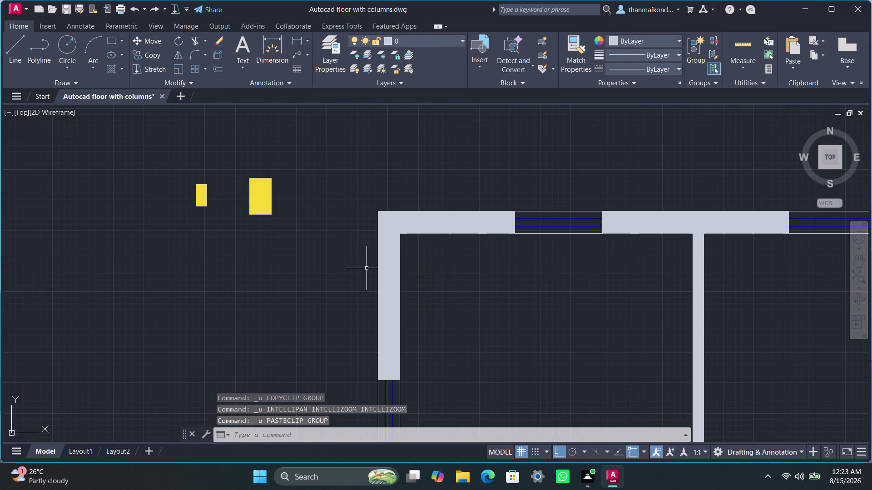
Window-select and erase the stray yellow pieces outside the floor plan.
drag(180, 143, 180, 195)
click(304, 237)
key(Delete)
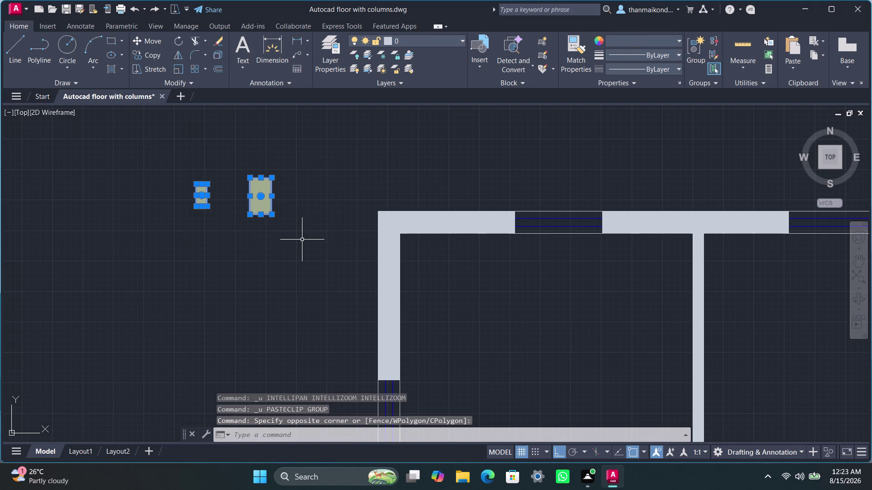
Bring the whole floor plan into view and save the drawing.
scroll(down, 3)
middle_drag(420, 300, 448, 203)
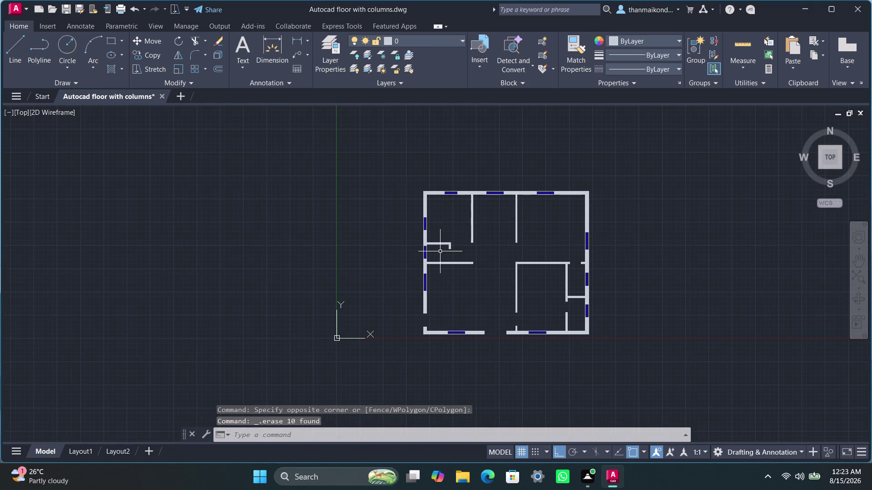
key(ctrl+s)
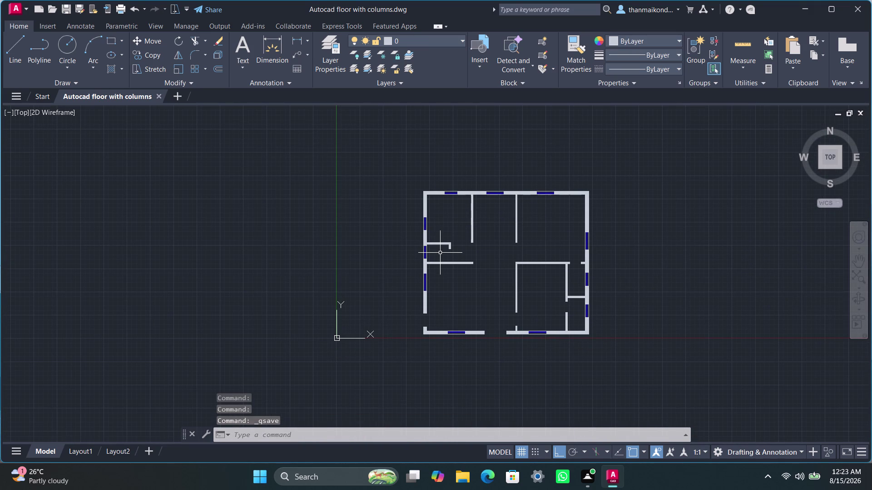
key(ctrl+s)
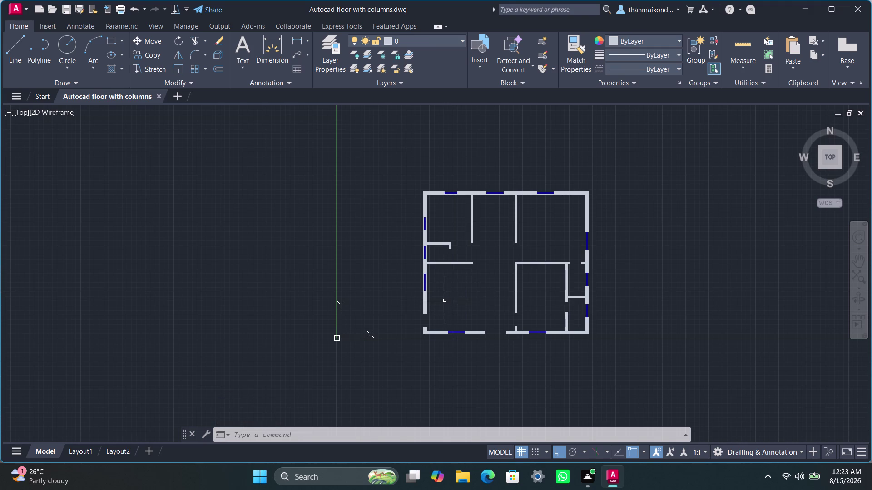
scroll(down, 3)
middle_drag(481, 305, 457, 286)
scroll(up, 3)
middle_drag(445, 286, 377, 273)
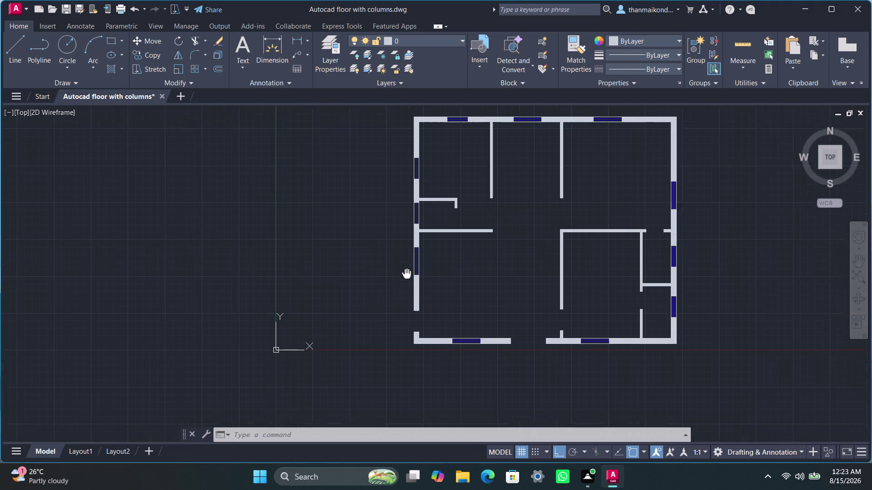
middle_drag(376, 274, 349, 281)
middle_drag(454, 256, 453, 264)
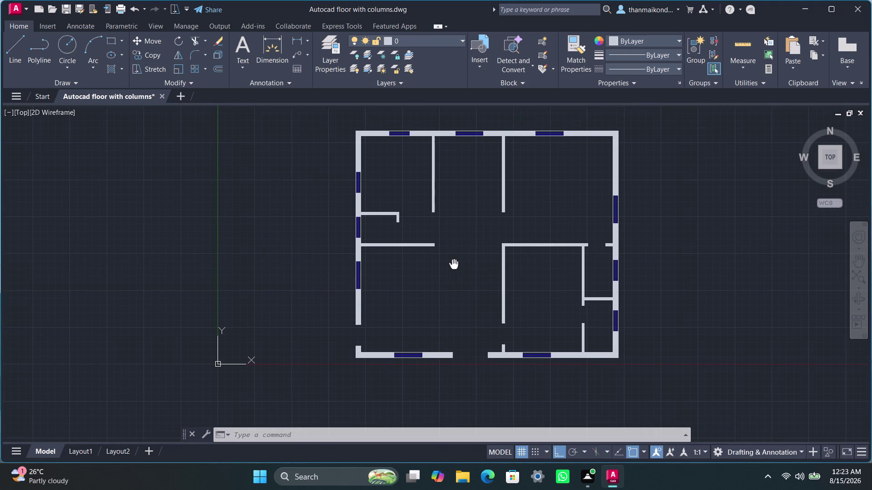
middle_drag(454, 265, 453, 265)
middle_drag(454, 266, 458, 296)
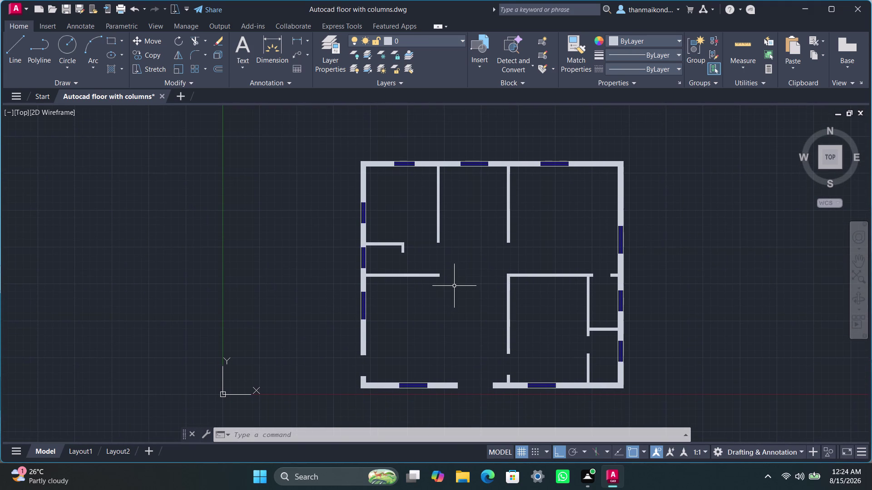
scroll(up, 3)
scroll(down, 3)
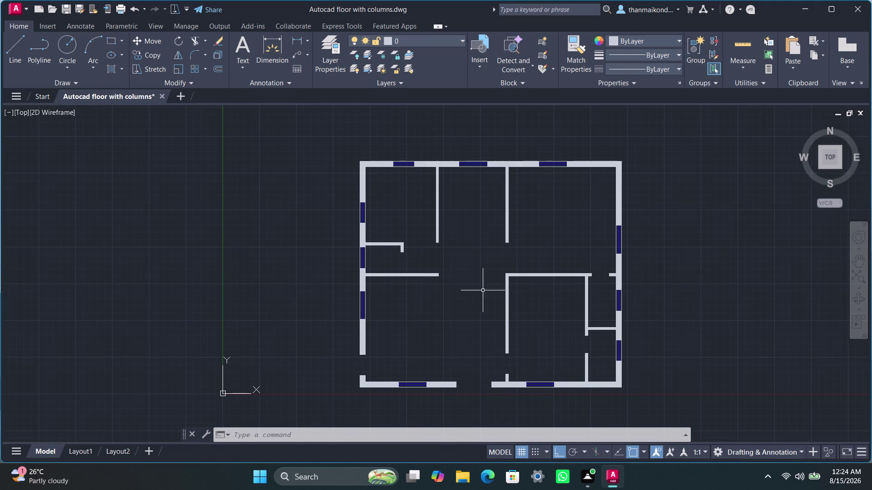